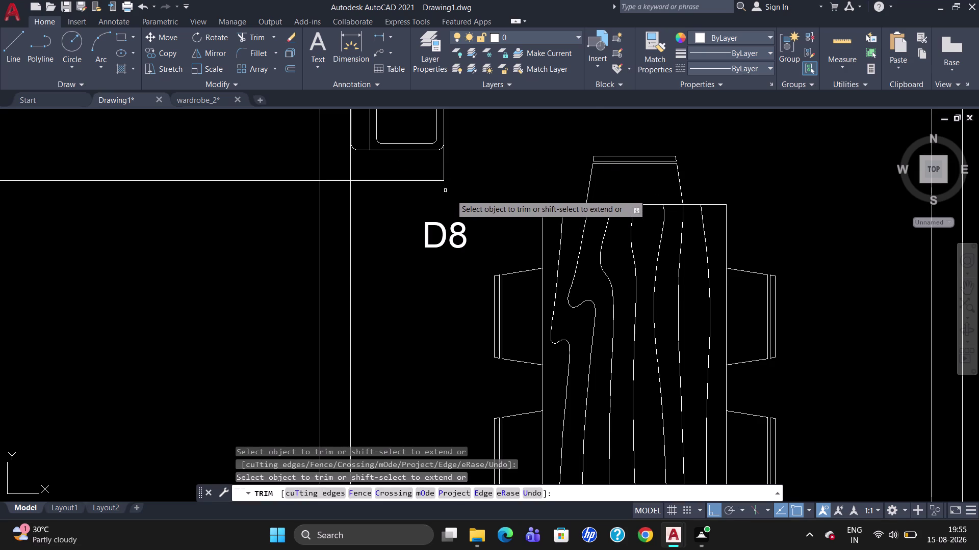
Cancel the trim, zoom out, and draw a multiline text box in the kitchen.
scroll(down, 3)
key(Escape)
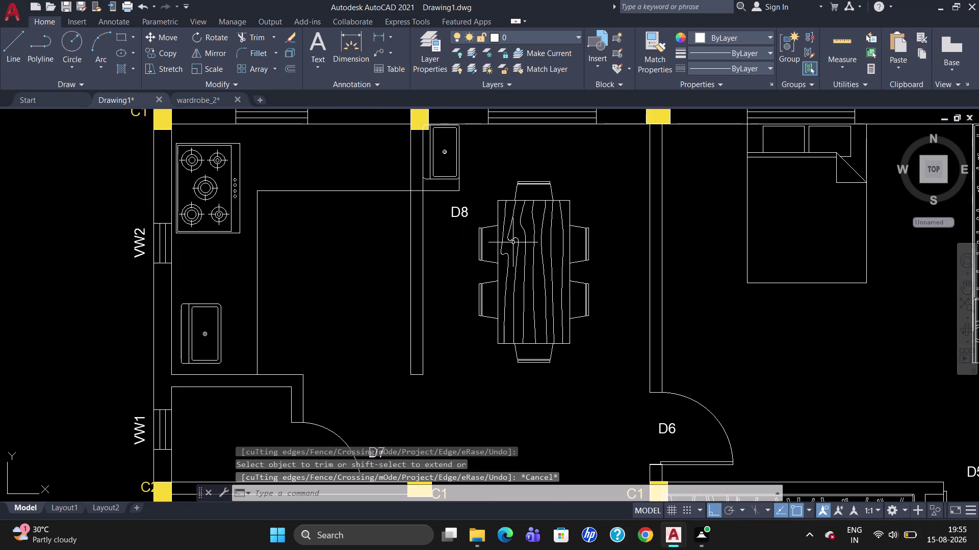
scroll(down, 3)
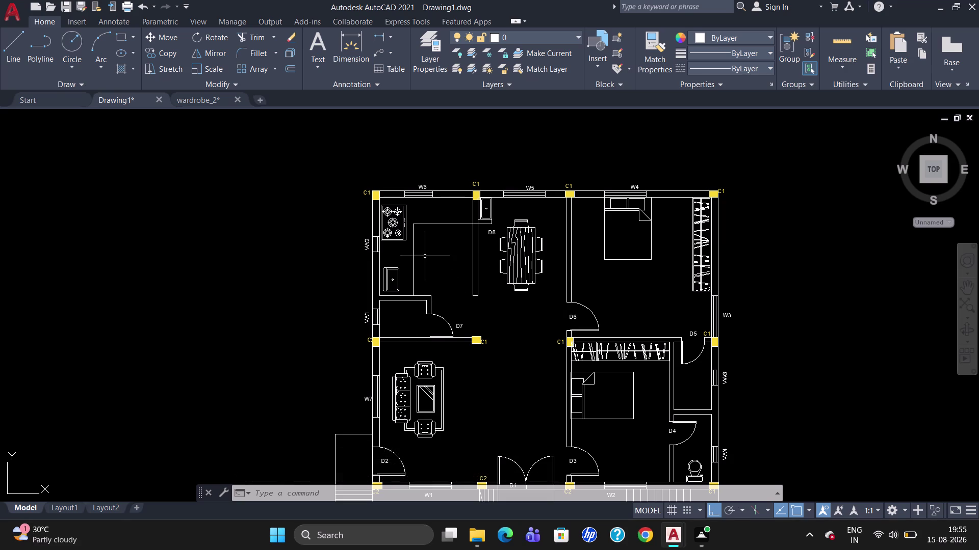
key(t)
key(Return)
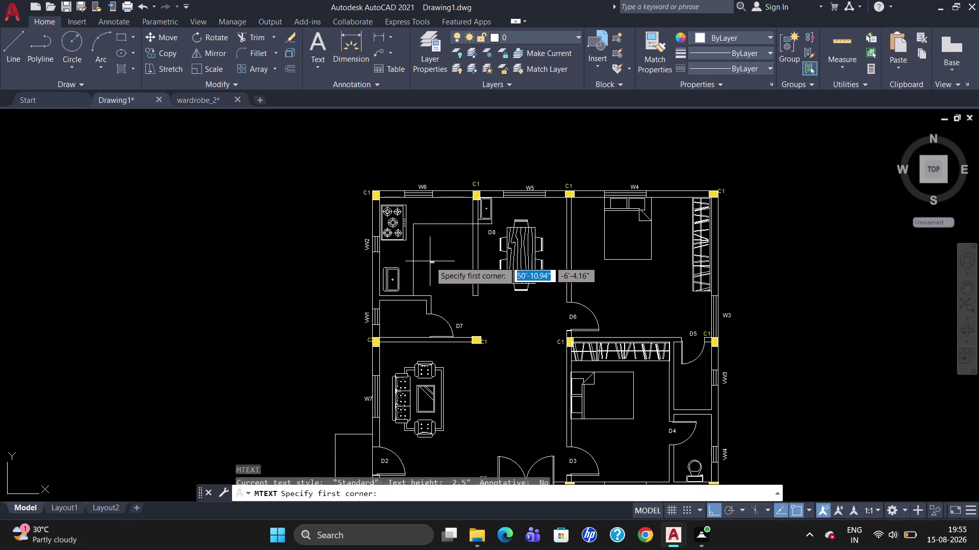
click(426, 242)
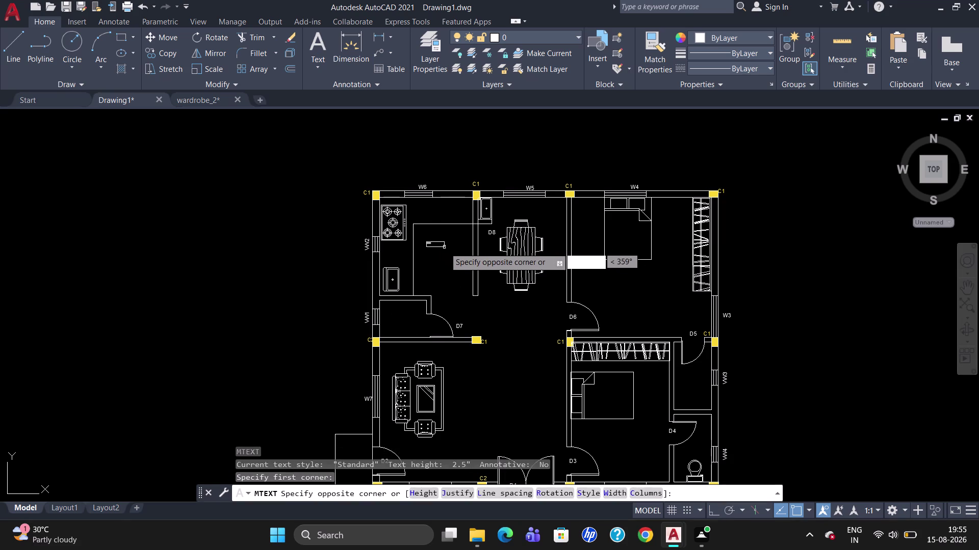
click(464, 251)
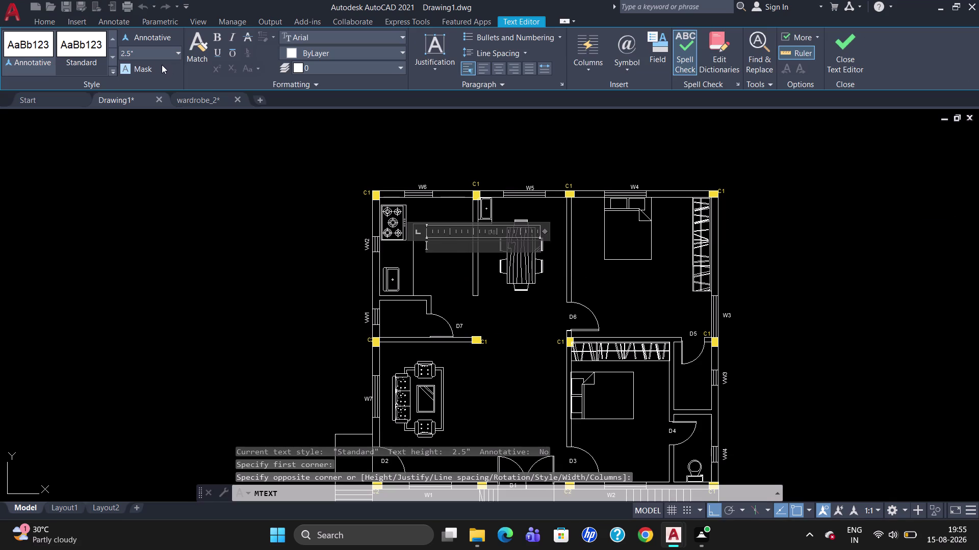
Set the text height to 5 inches and write KITCHEN in the box.
click(155, 53)
key(BackSpace)
key(5)
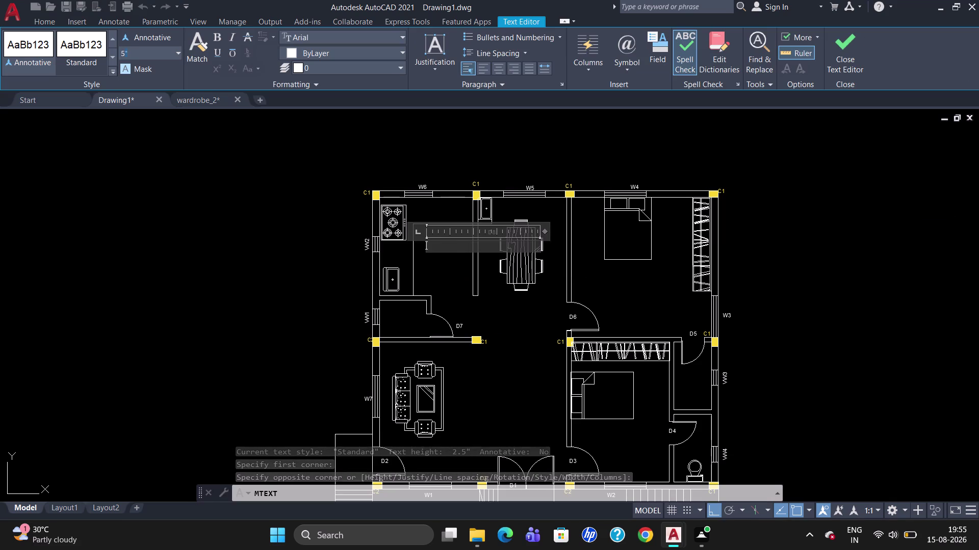
key(Return)
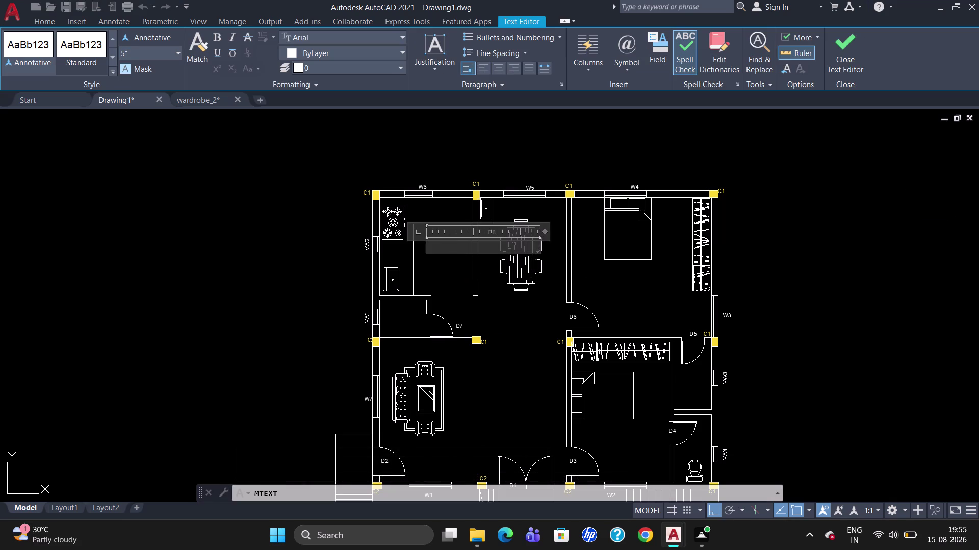
text(KITC)
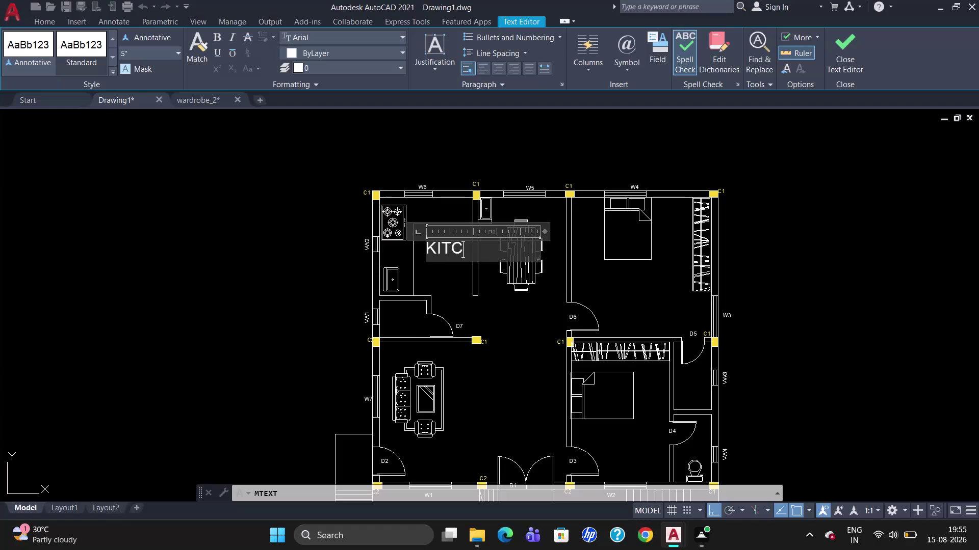
text(HEN)
click(510, 314)
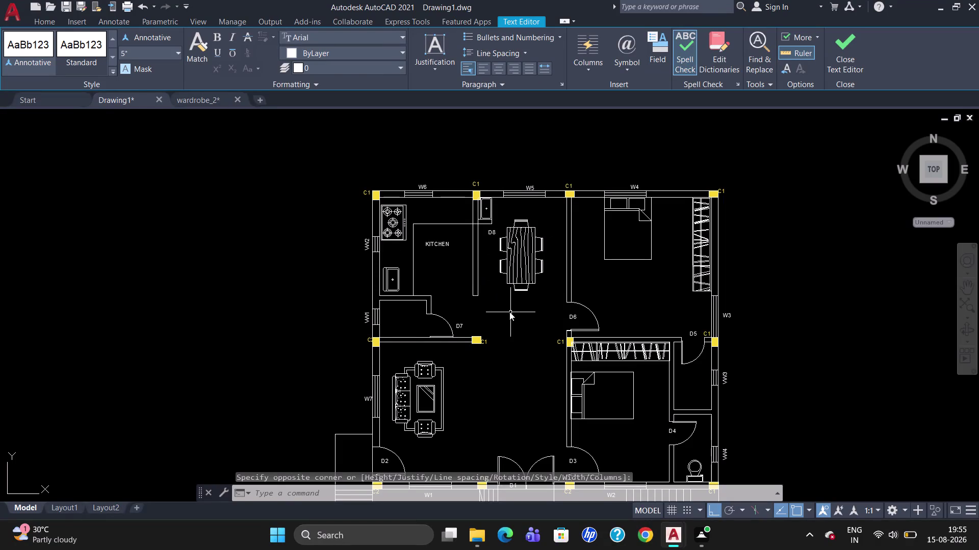
click(432, 244)
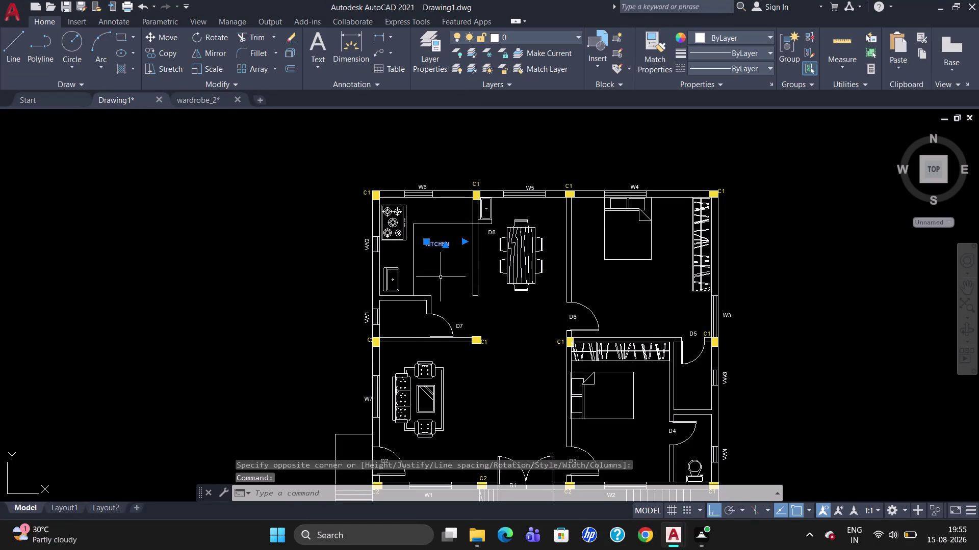
Copy the KITCHEN label to the room below the kitchen, the dining area and both bedrooms.
text(CO)
key(Return)
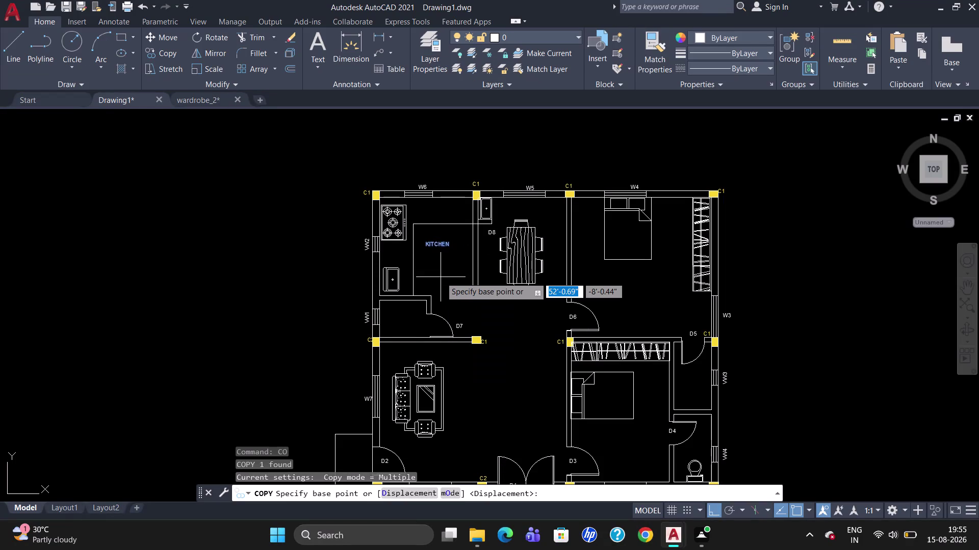
click(438, 248)
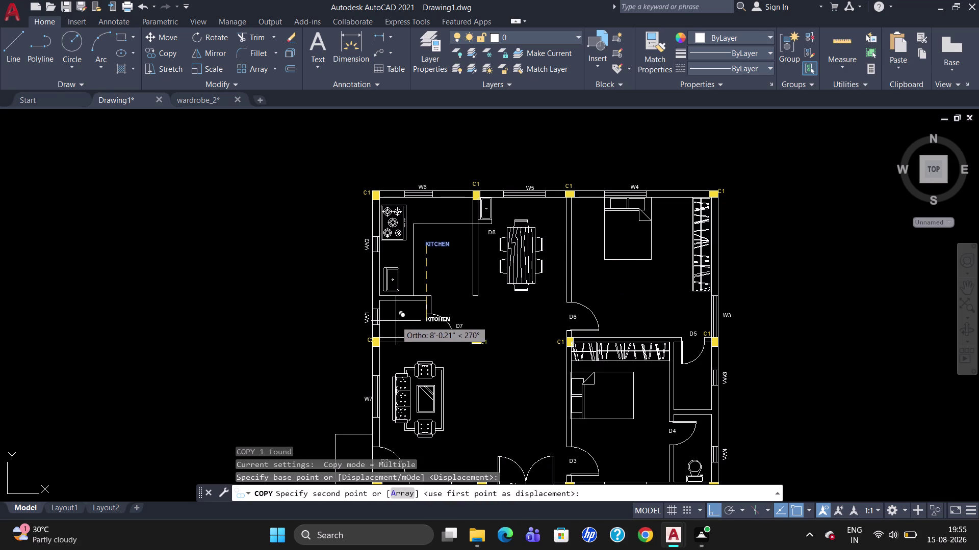
click(730, 510)
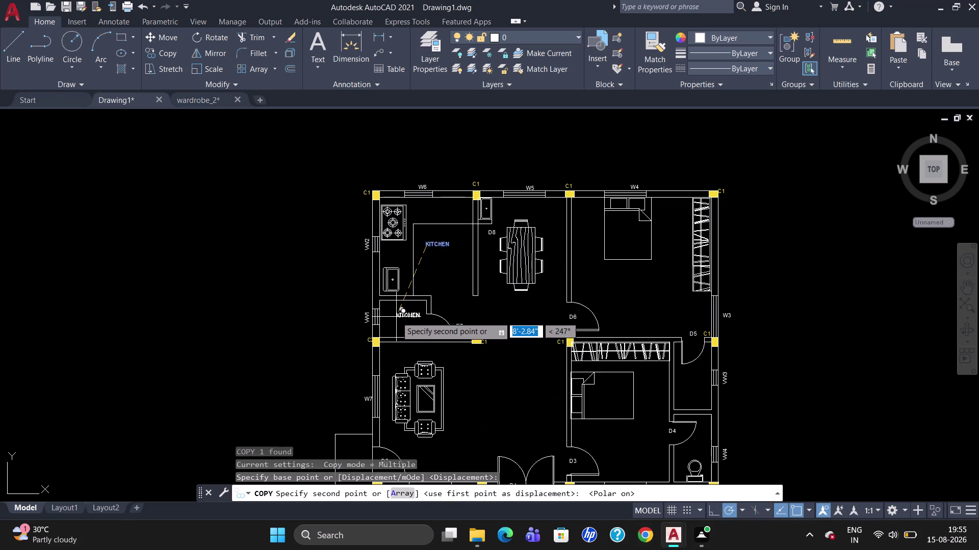
click(396, 317)
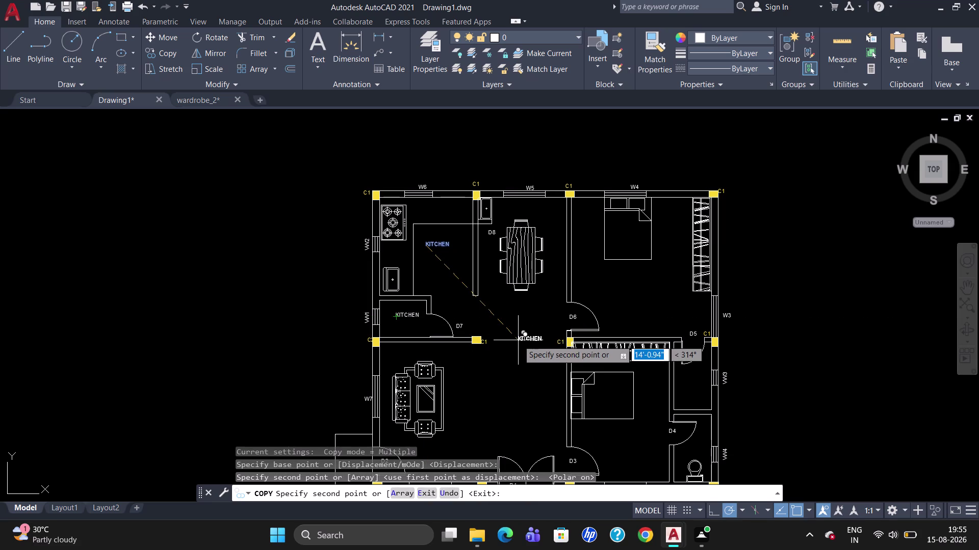
click(513, 308)
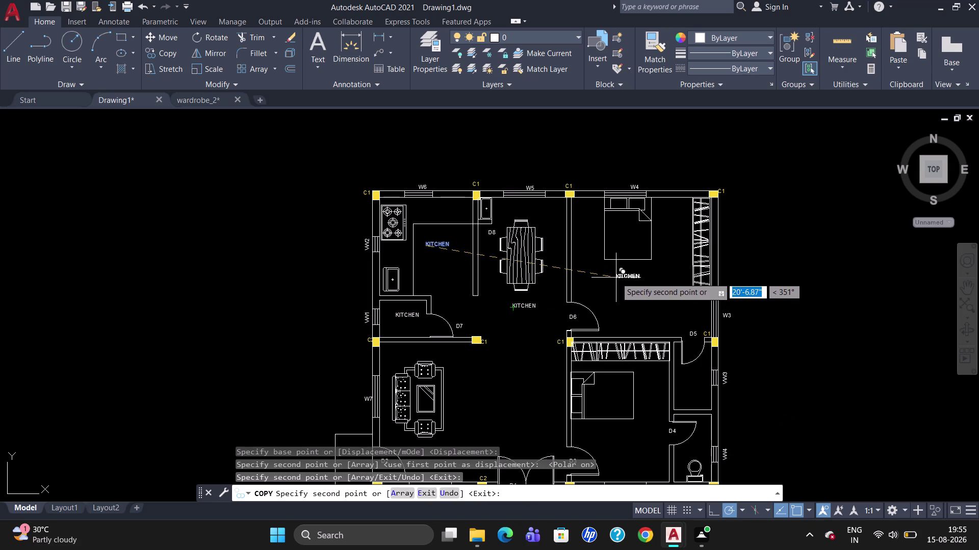
click(616, 277)
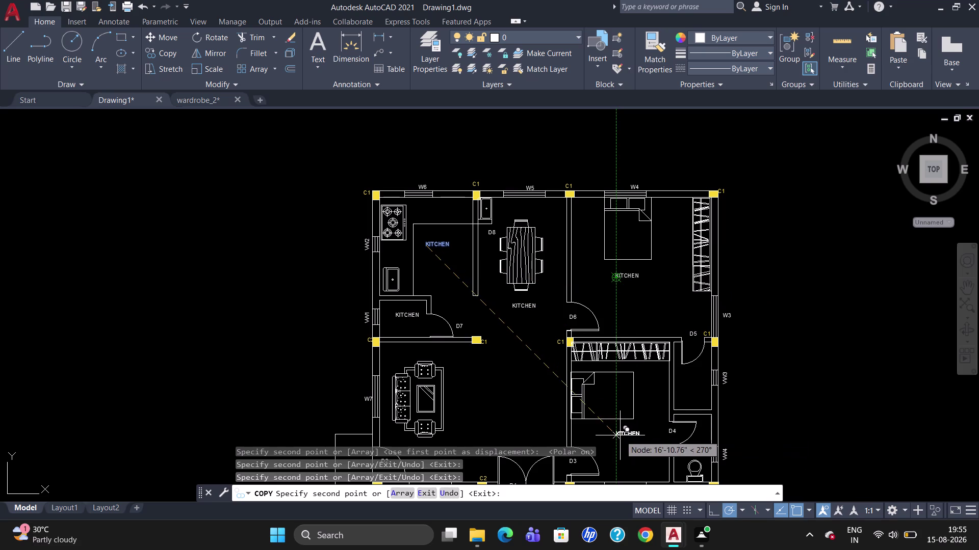
click(620, 436)
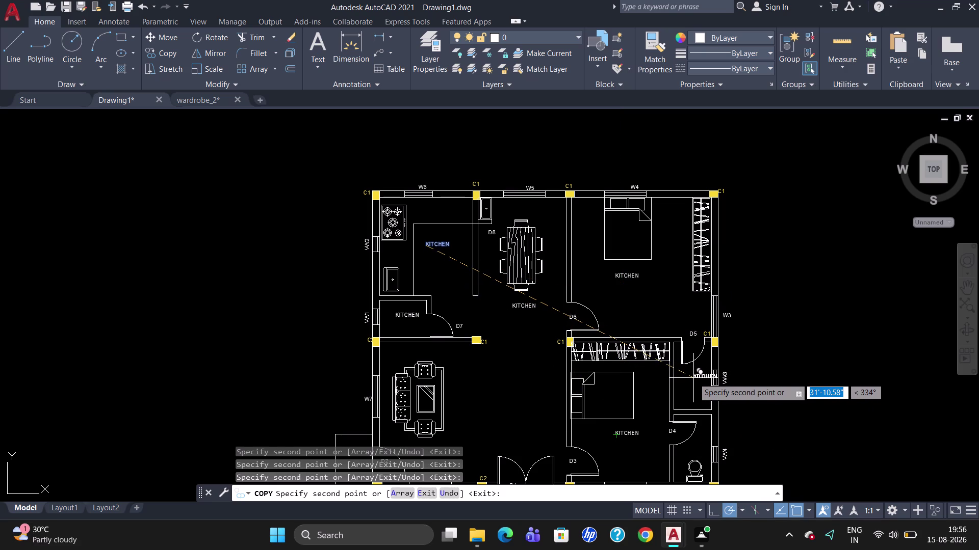
Add KITCHEN copies to the D5 room, toilet room, living room, kitchen and wardrobe area.
click(683, 376)
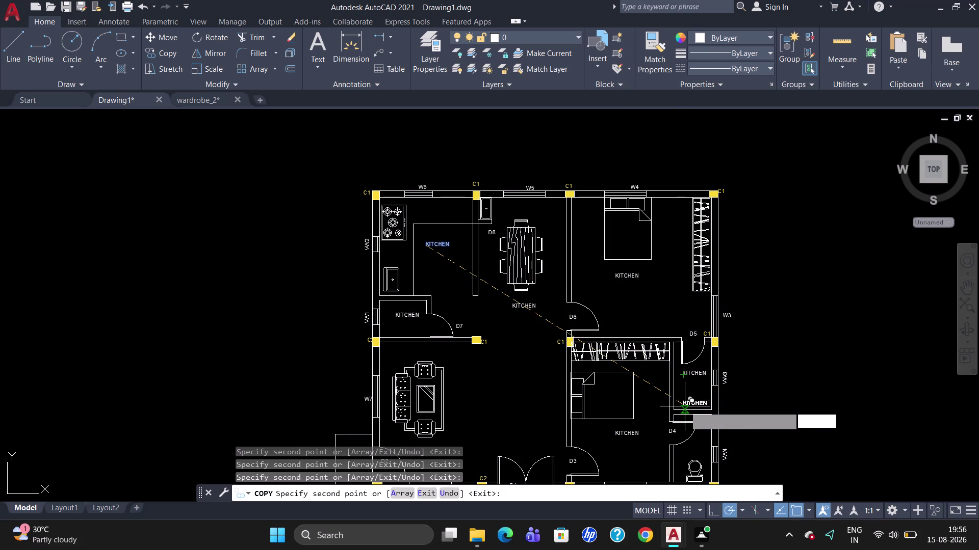
click(681, 452)
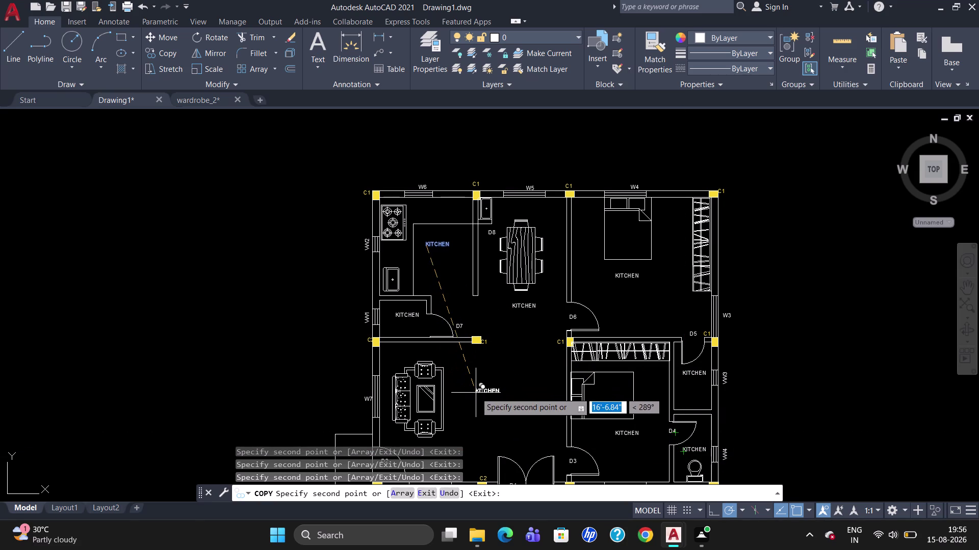
click(479, 401)
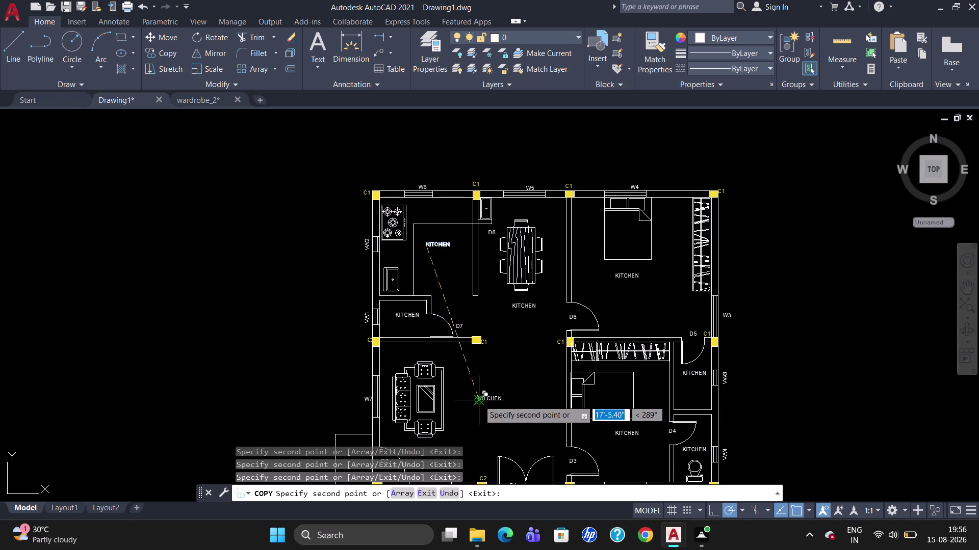
click(418, 214)
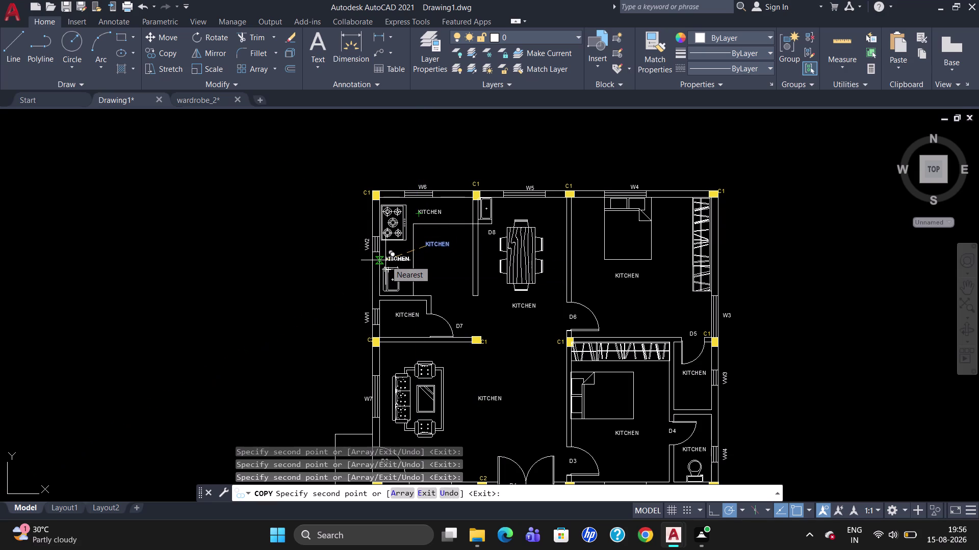
click(386, 261)
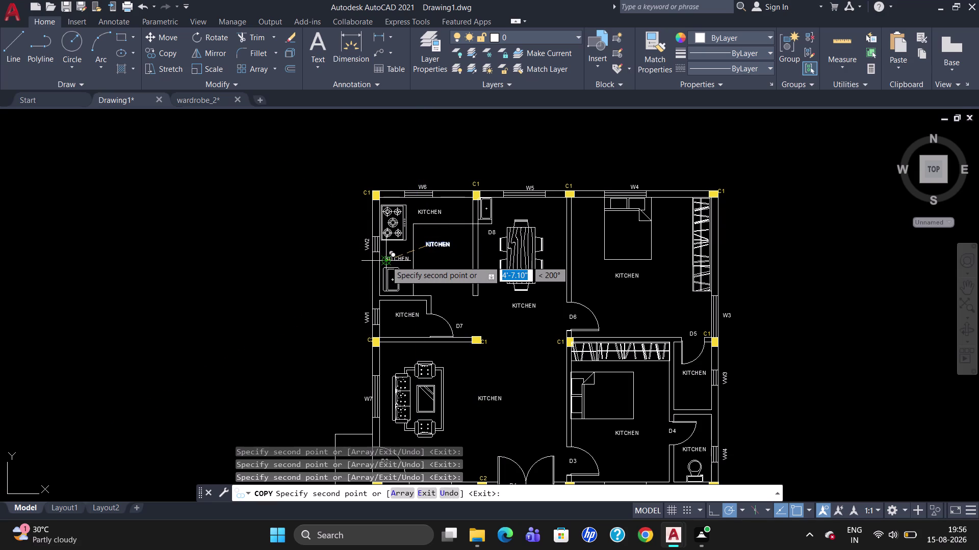
click(498, 211)
scroll(down, 3)
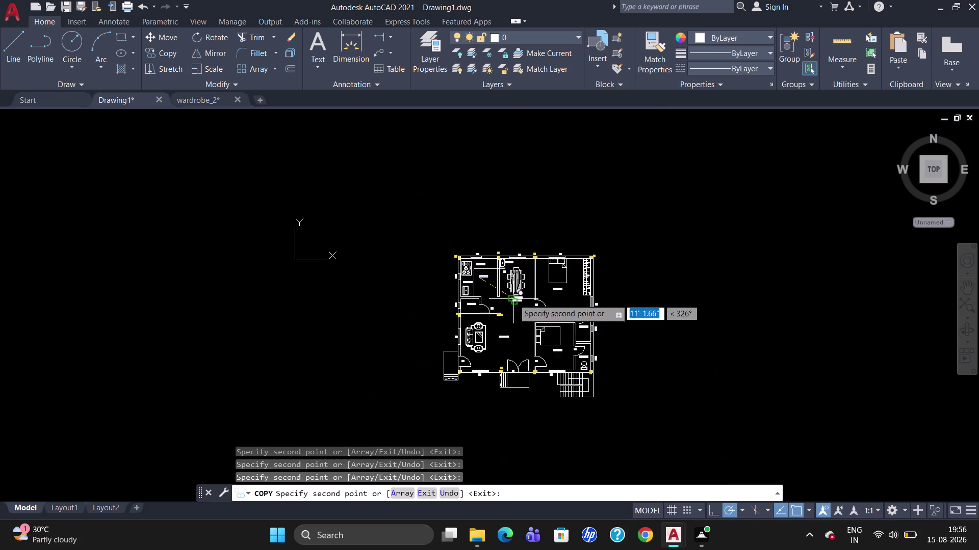
scroll(up, 3)
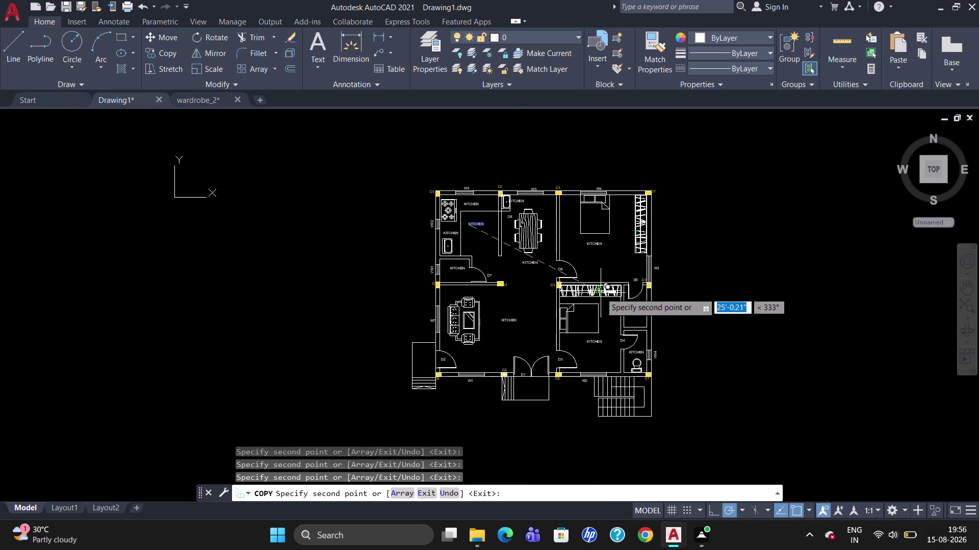
click(619, 236)
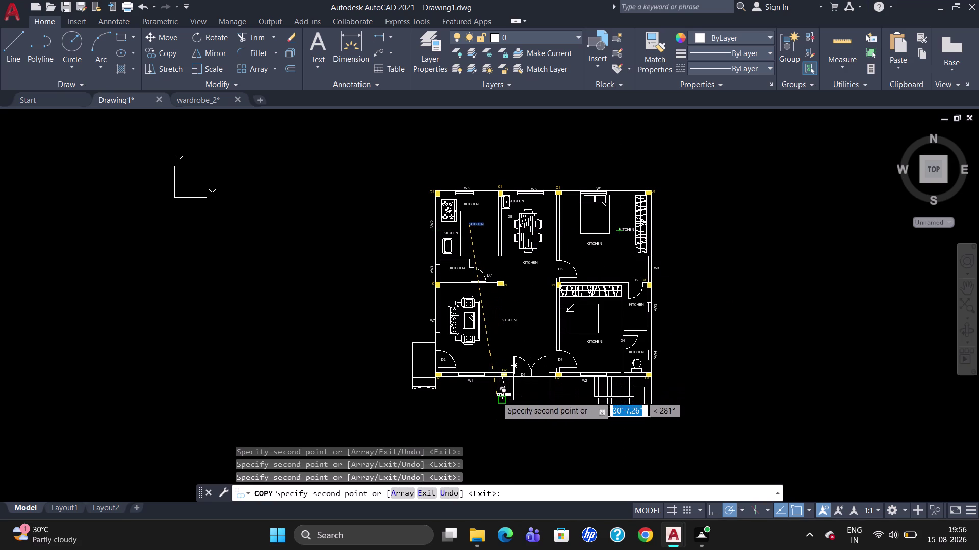
click(485, 408)
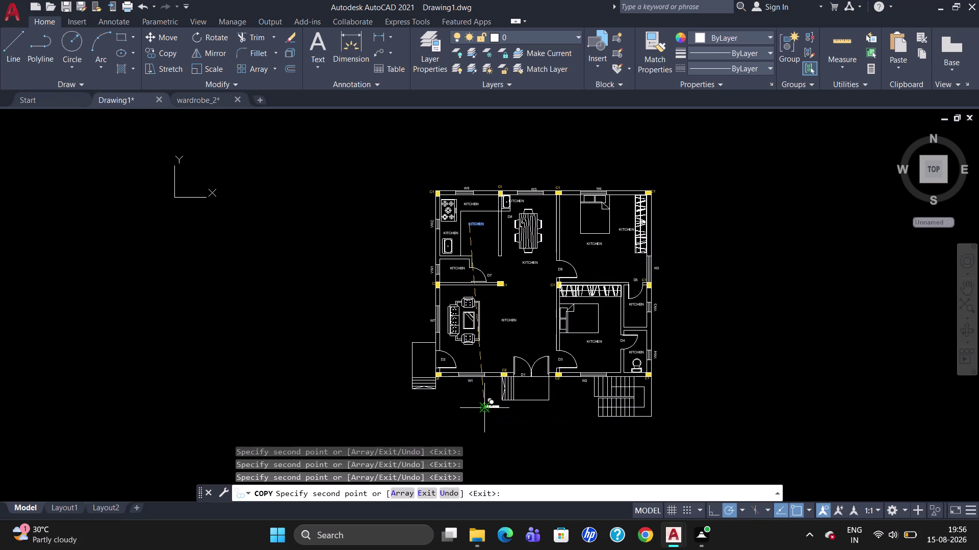
key(Escape)
scroll(up, 3)
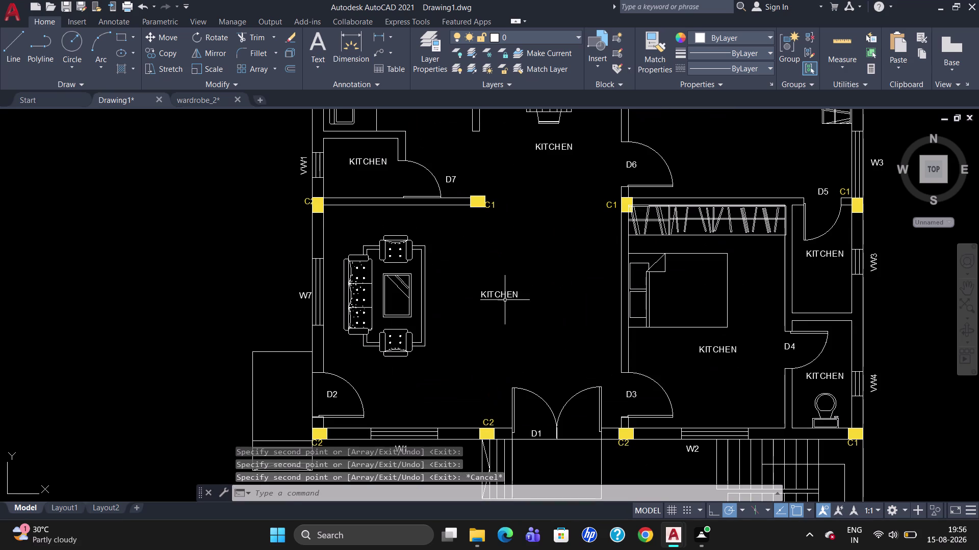
Change the living room label text to LIVING.
double_click(503, 299)
click(527, 292)
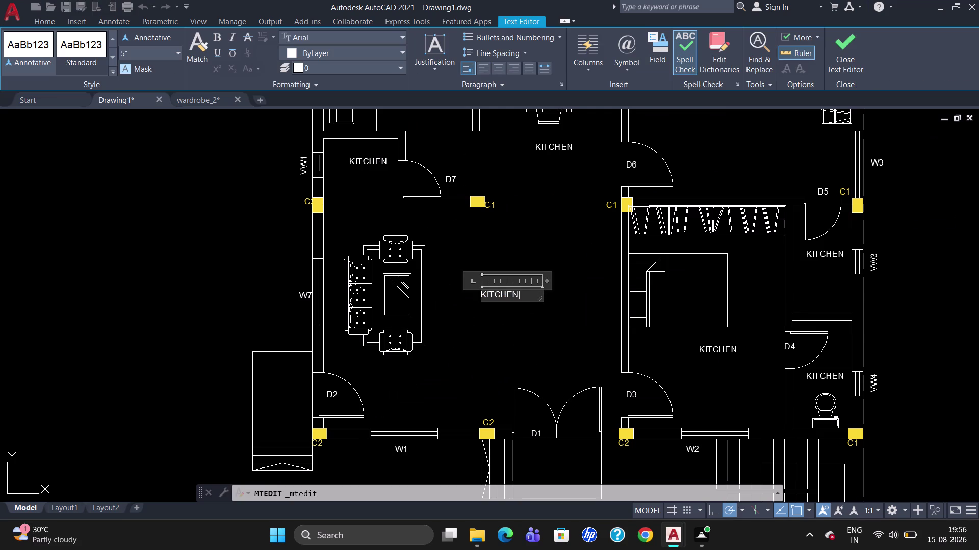
key(BackSpace)
key(BackSpace)
key(BackSpace)
text(LIB)
key(BackSpace)
text(V)
text(ING)
click(716, 348)
double_click(725, 346)
double_click(744, 354)
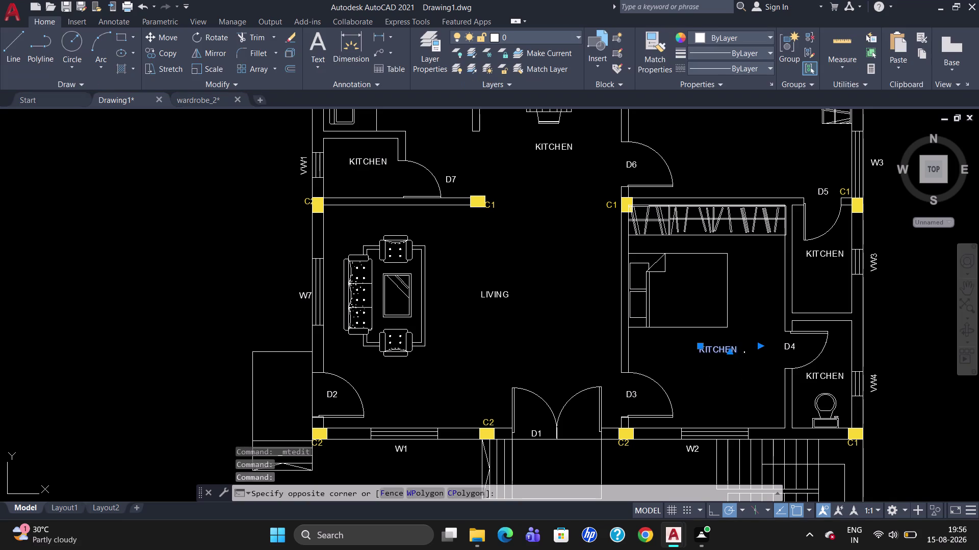
Rename the lower bedroom label to BEDROOM 02.
double_click(734, 346)
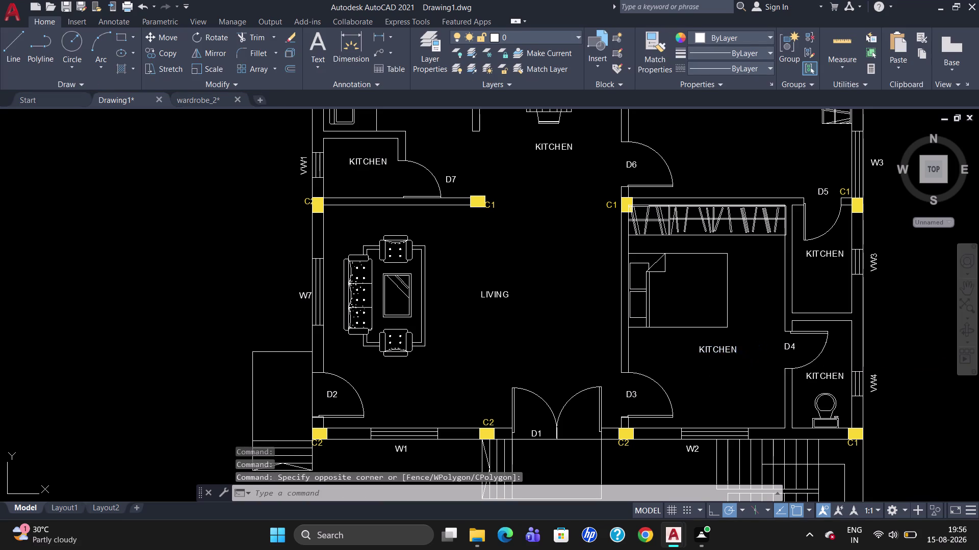
key(Right)
key(Right)
key(Right)
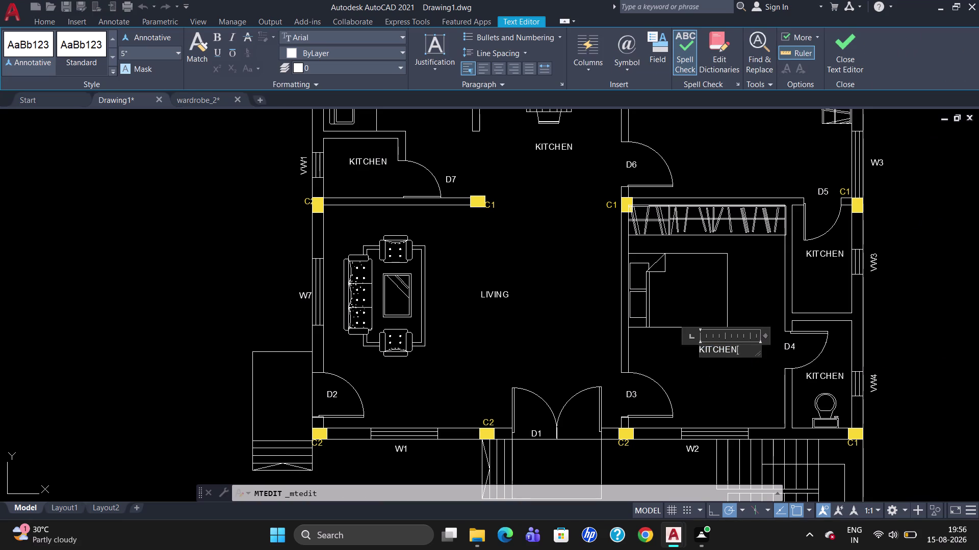
key(BackSpace)
key(BackSpace)
key(BackSpace)
text(BEDROOM)
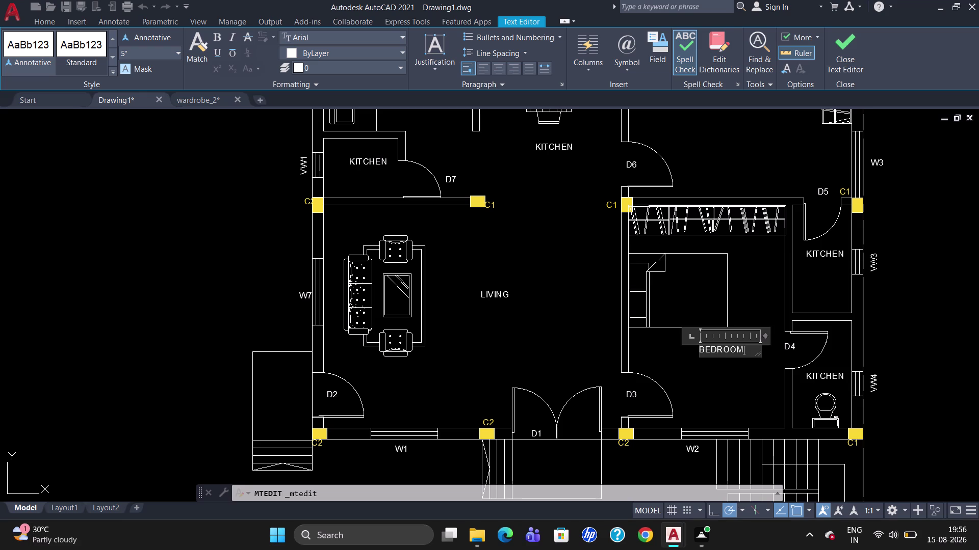
key(space)
text(02)
scroll(down, 3)
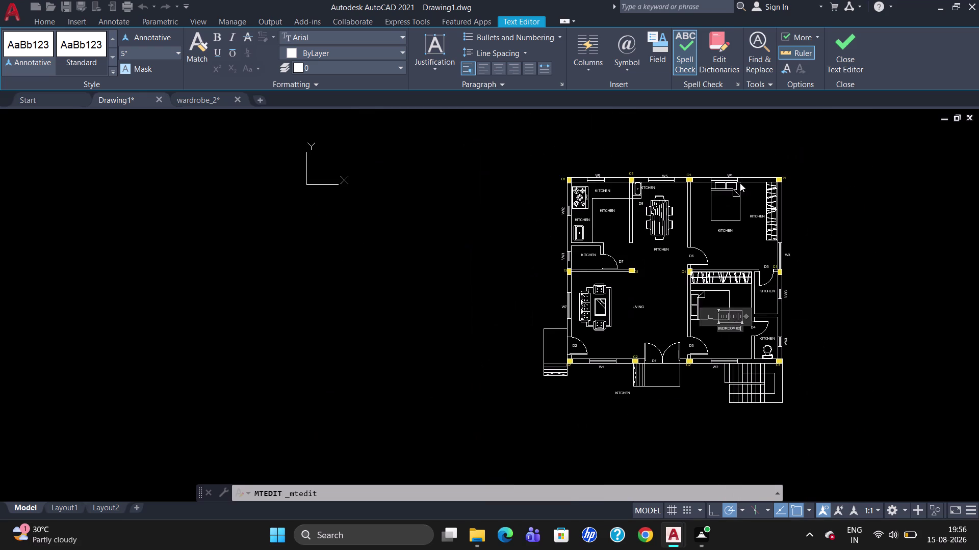
scroll(up, 3)
double_click(713, 252)
double_click(714, 258)
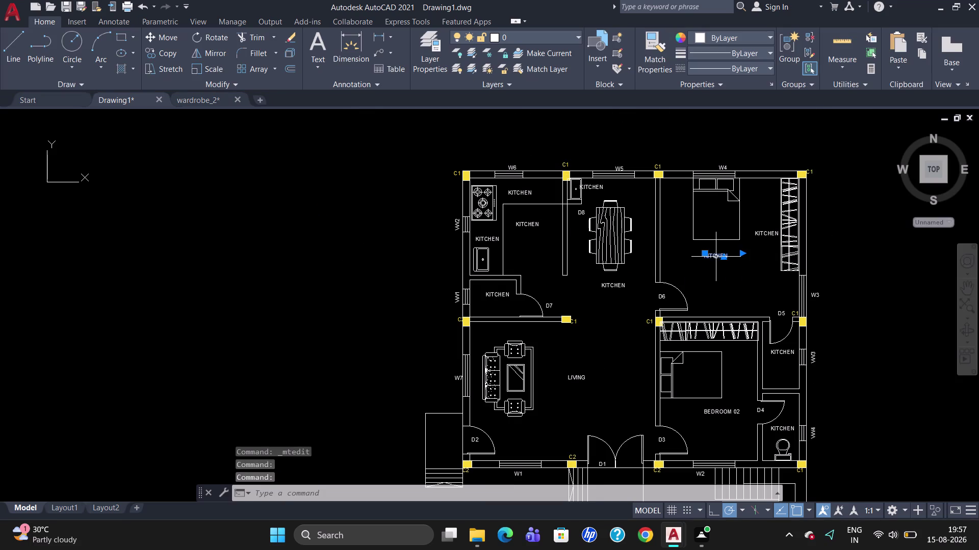
Rename the upper-right room label to BEDROOM 01.
double_click(718, 256)
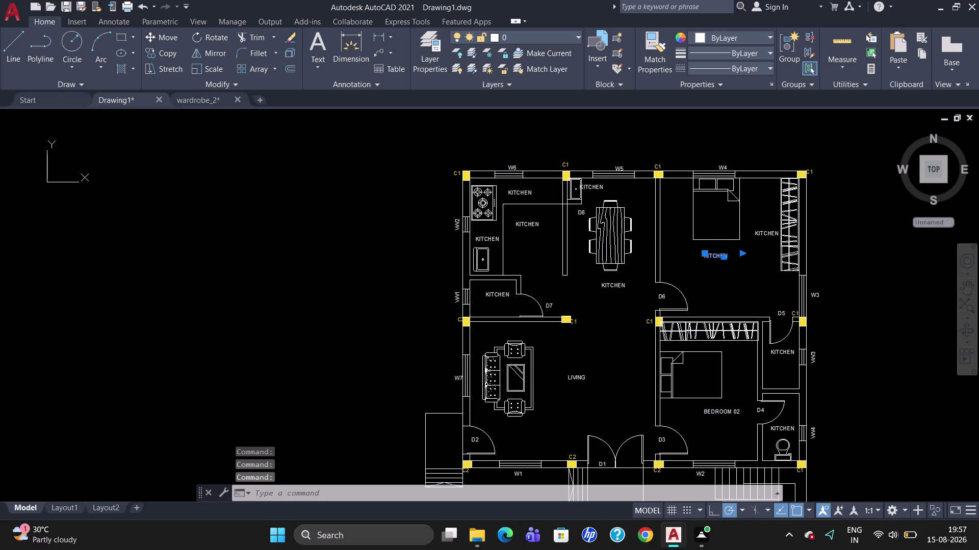
click(732, 258)
key(BackSpace)
key(BackSpace)
key(BackSpace)
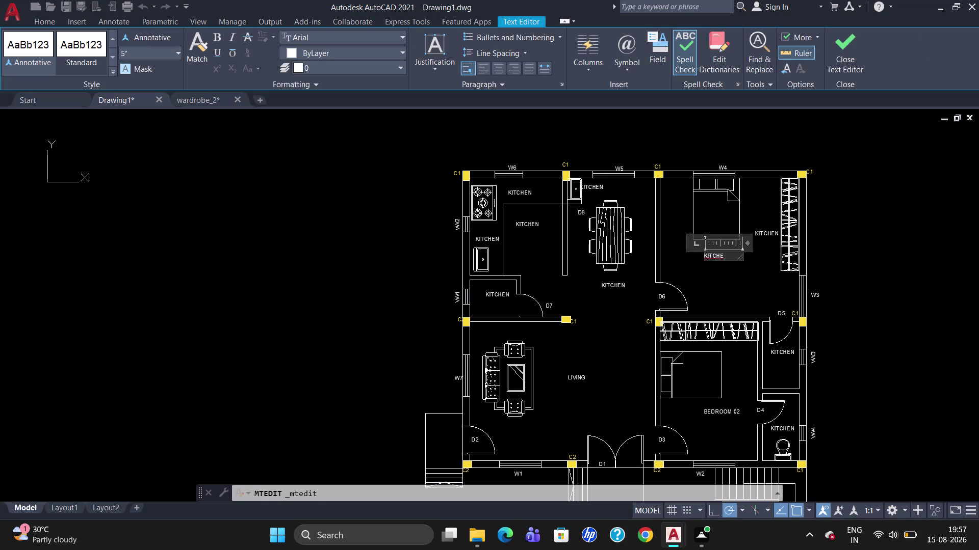
text(BEDR)
text(OOM 0)
text(1)
click(607, 285)
Rename the label beside the dining table to DINNING.
double_click(608, 284)
triple_click(611, 286)
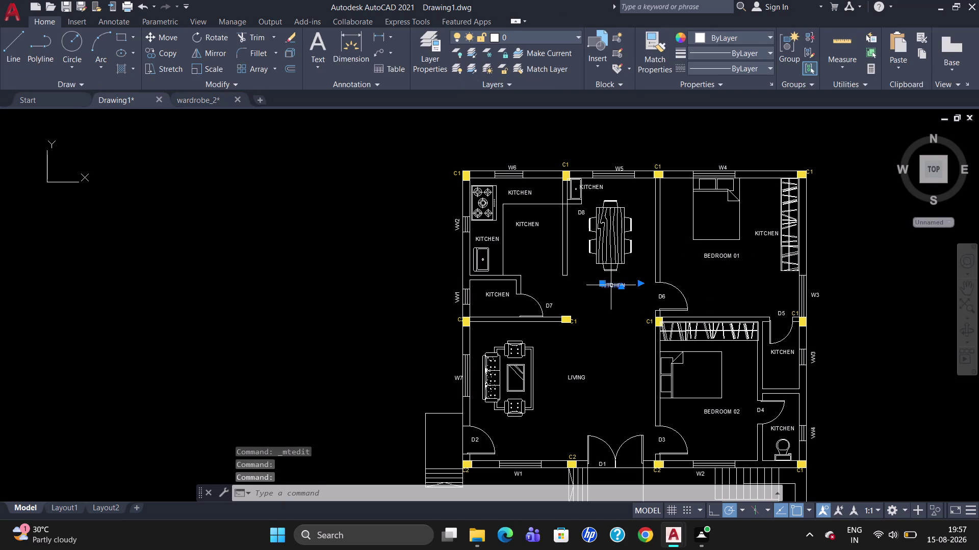
click(630, 288)
key(BackSpace)
key(BackSpace)
key(BackSpace)
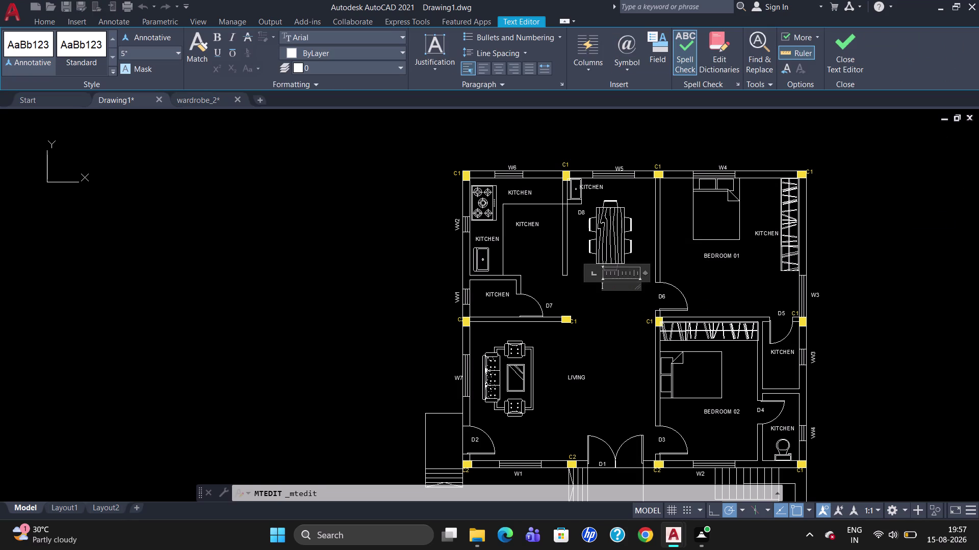
text(DI)
text(NNING)
triple_click(483, 237)
Change the label beside the sink to read Sink.
double_click(484, 240)
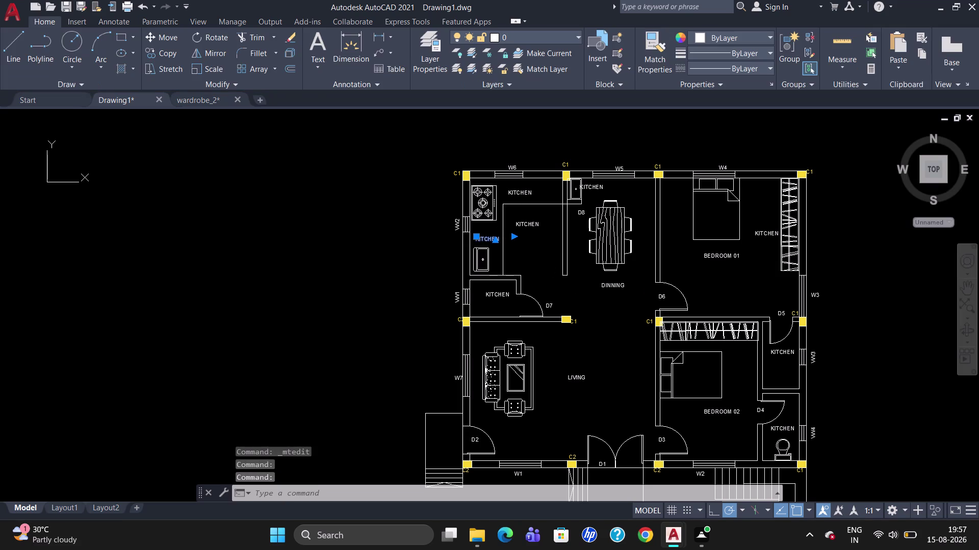
click(503, 241)
key(BackSpace)
key(BackSpace)
key(BackSpace)
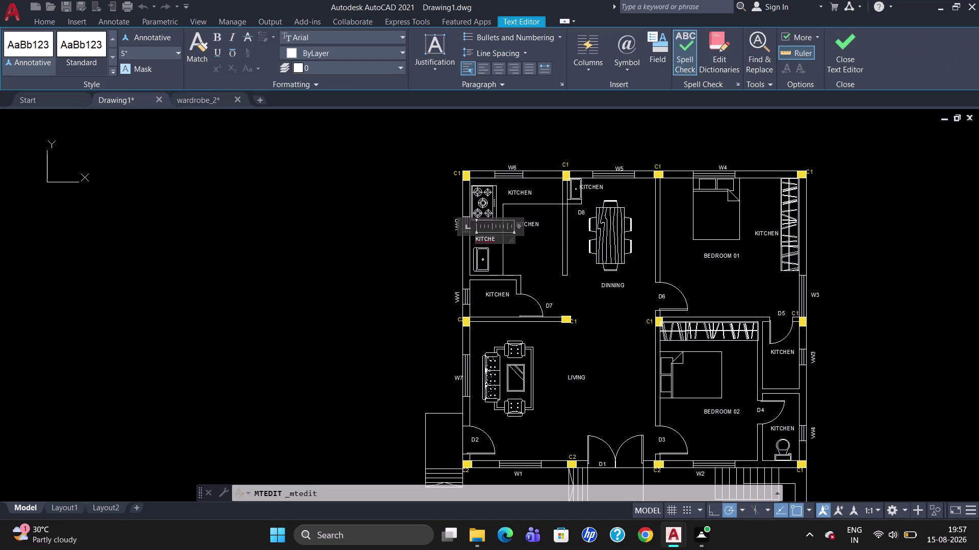
key(s)
text(i)
text(nk)
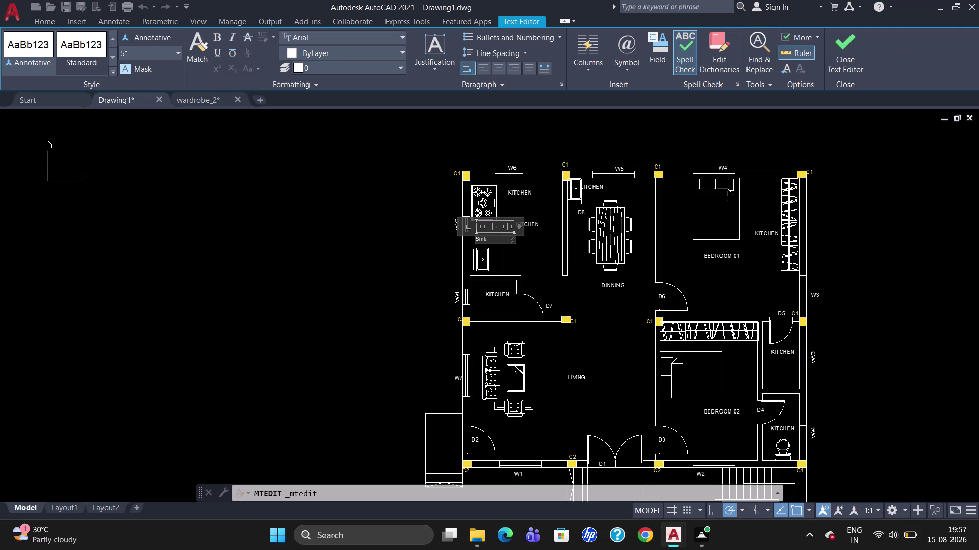
click(520, 192)
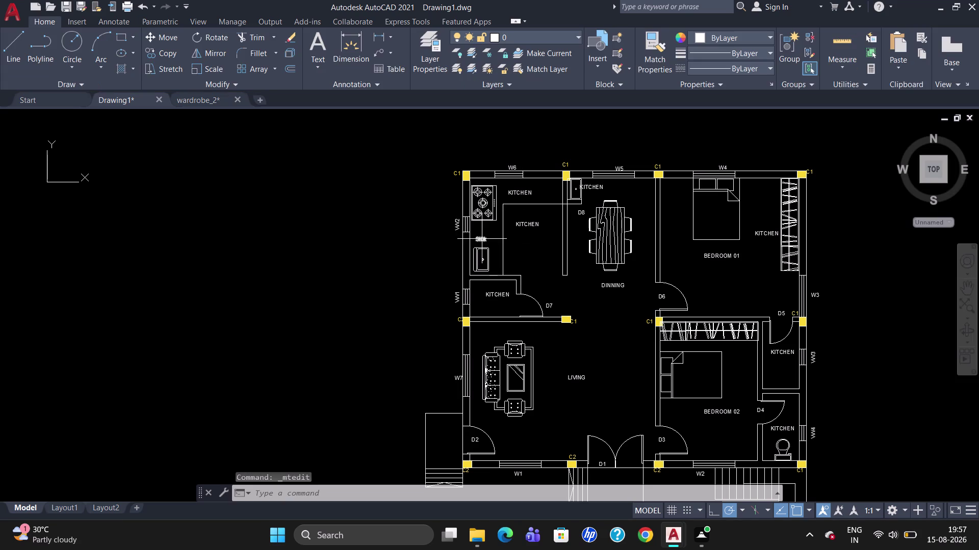
Rotate the Sink label 90° so it stands upright.
click(482, 239)
text(ro)
key(Return)
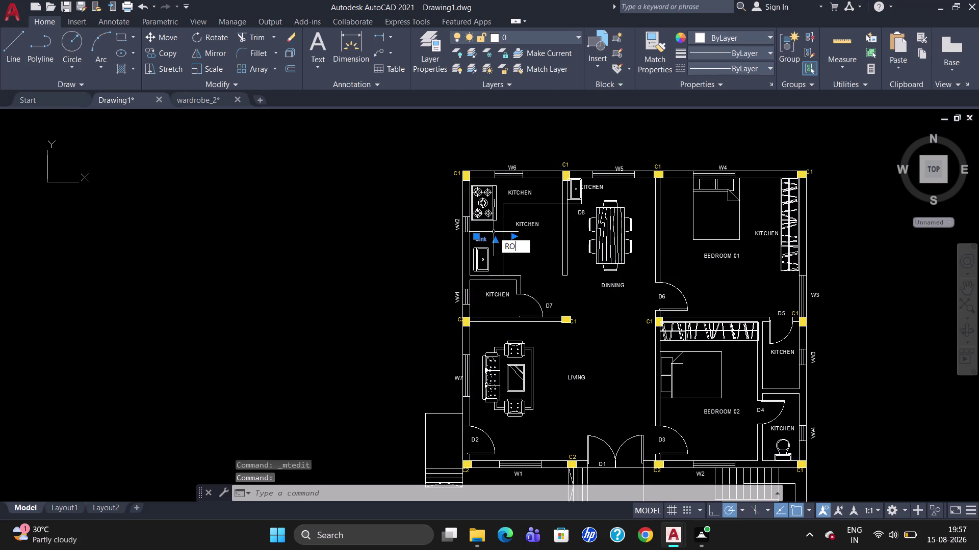
click(483, 236)
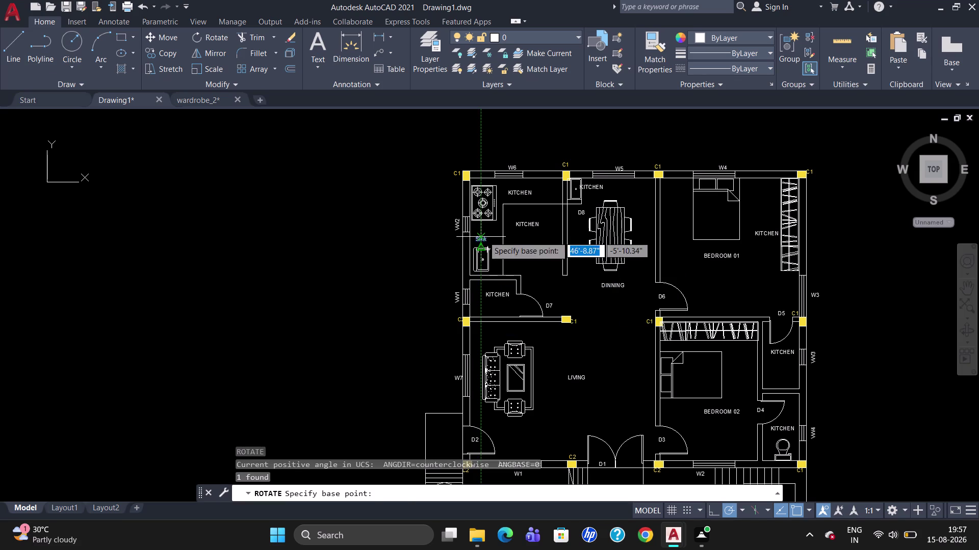
click(479, 222)
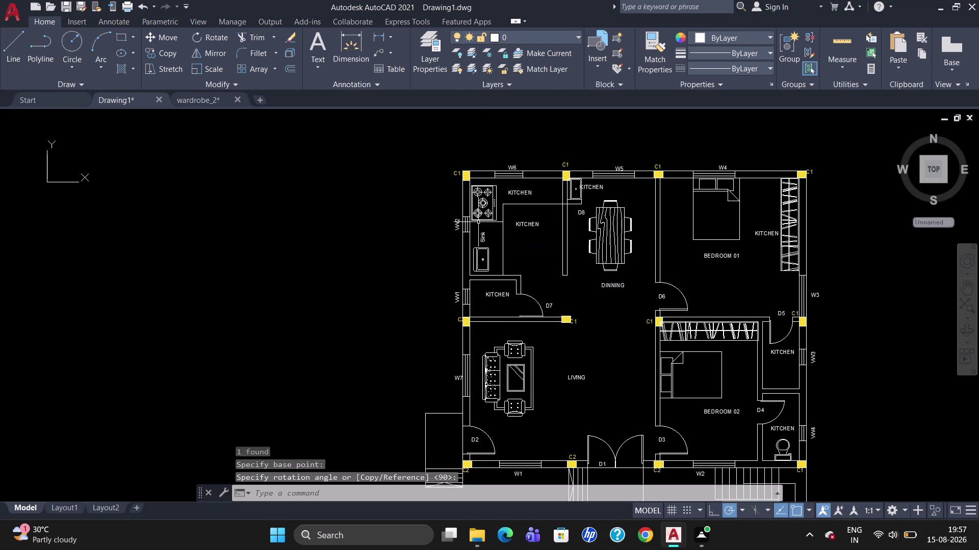
Change the label near the stove to read Stove.
double_click(521, 195)
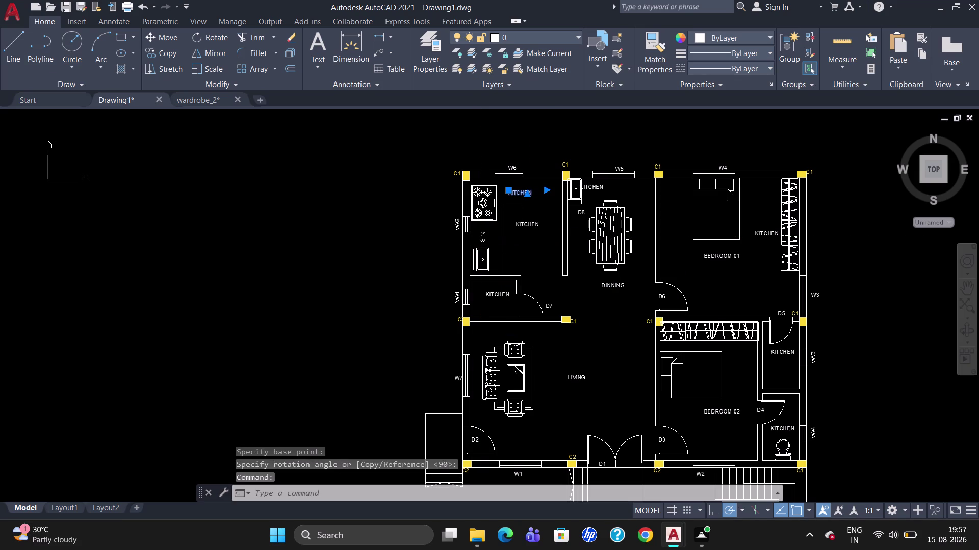
click(532, 192)
key(BackSpace)
key(BackSpace)
key(BackSpace)
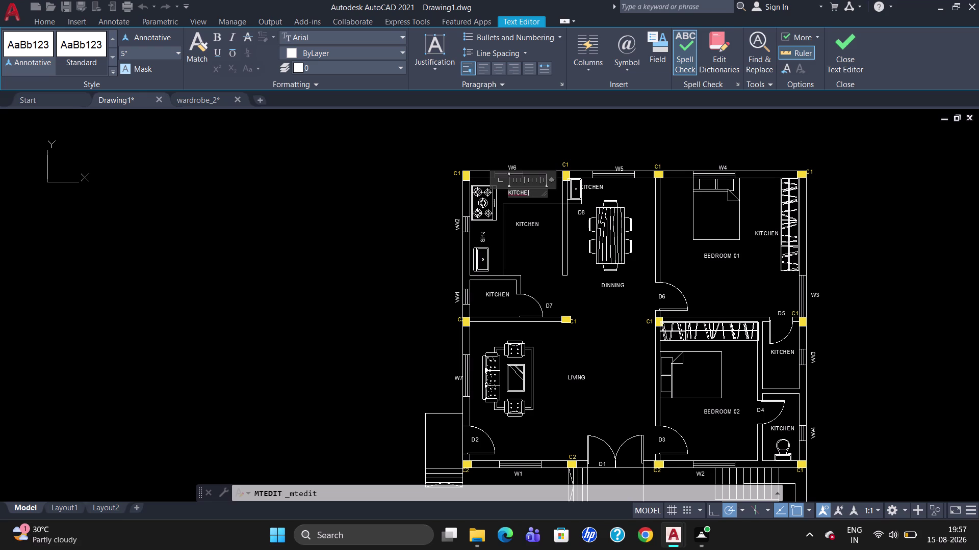
key(s)
text(to)
text(ve)
click(527, 242)
Rotate the Stove label 90° so it stands upright.
click(517, 192)
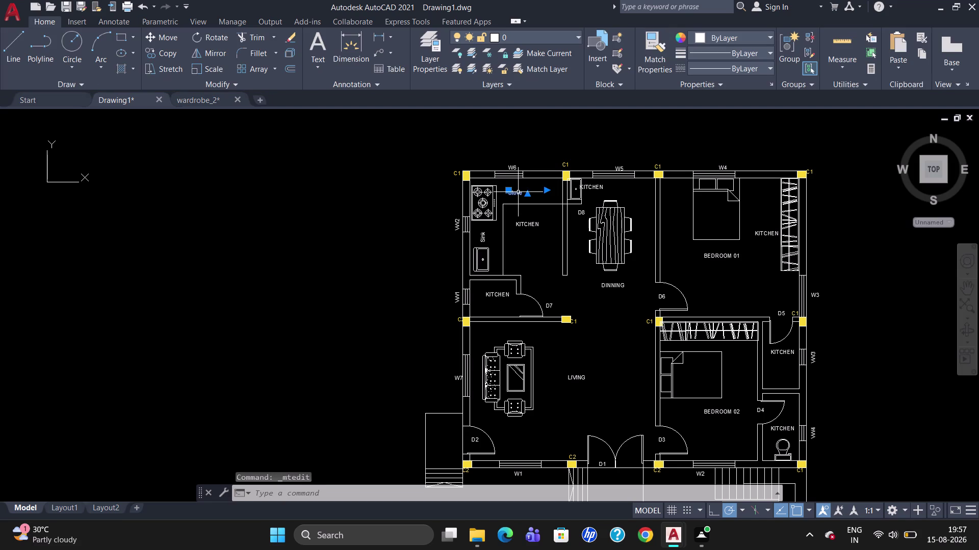
text(r)
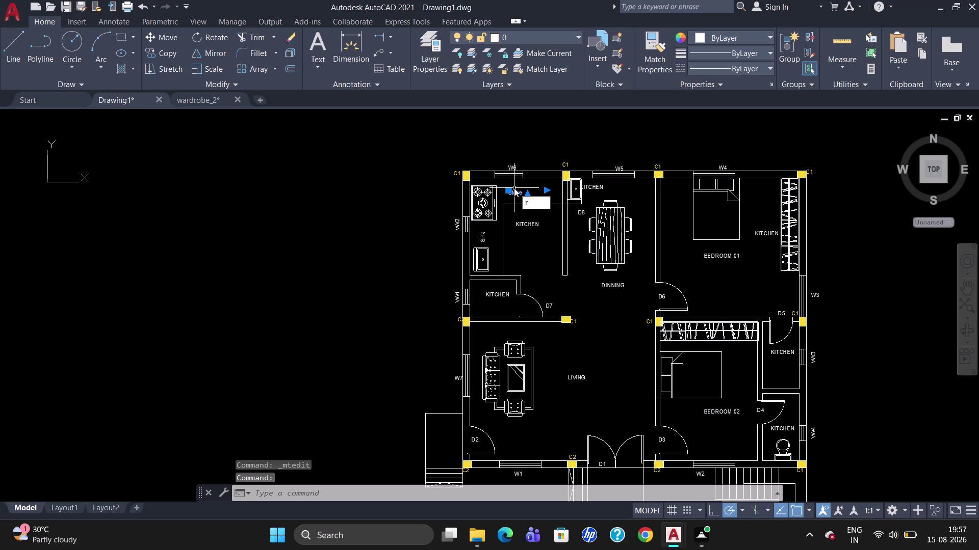
text(o)
key(Return)
click(514, 189)
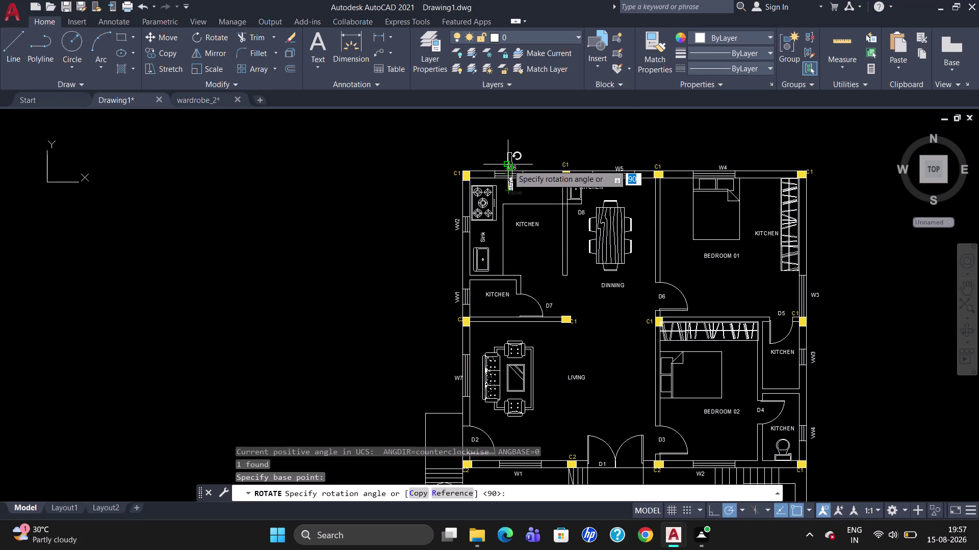
click(507, 164)
Grip-move the upright Stove label to sit beside the cooktop.
click(509, 180)
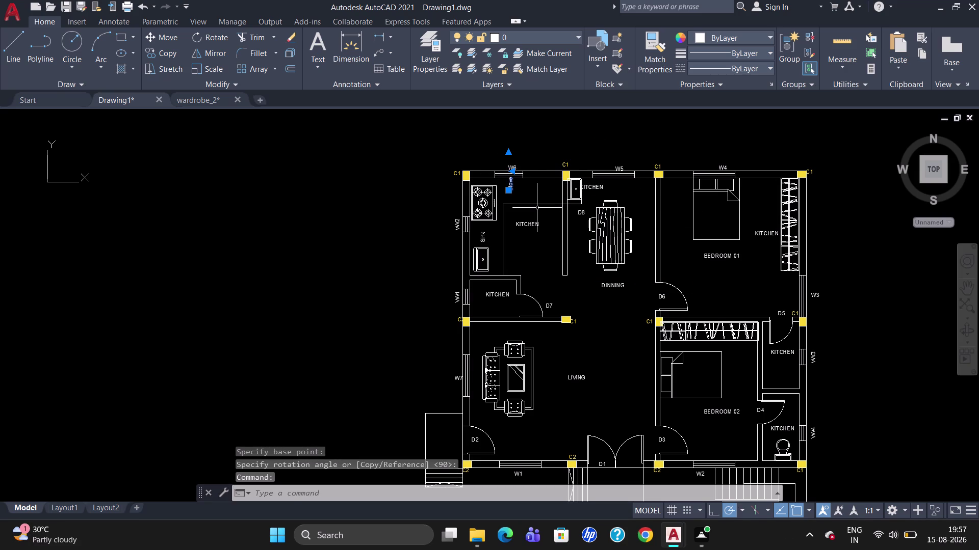
click(510, 189)
drag(510, 189, 505, 198)
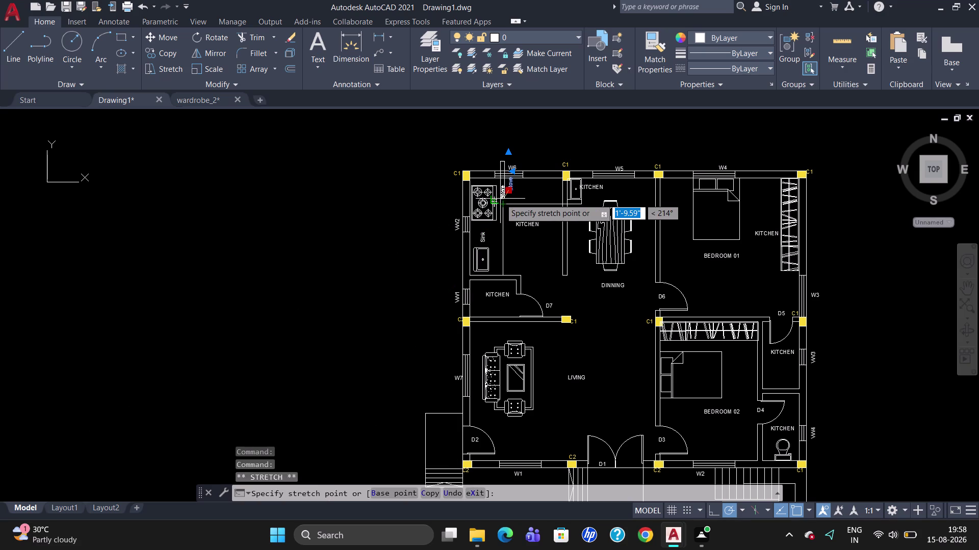
click(500, 198)
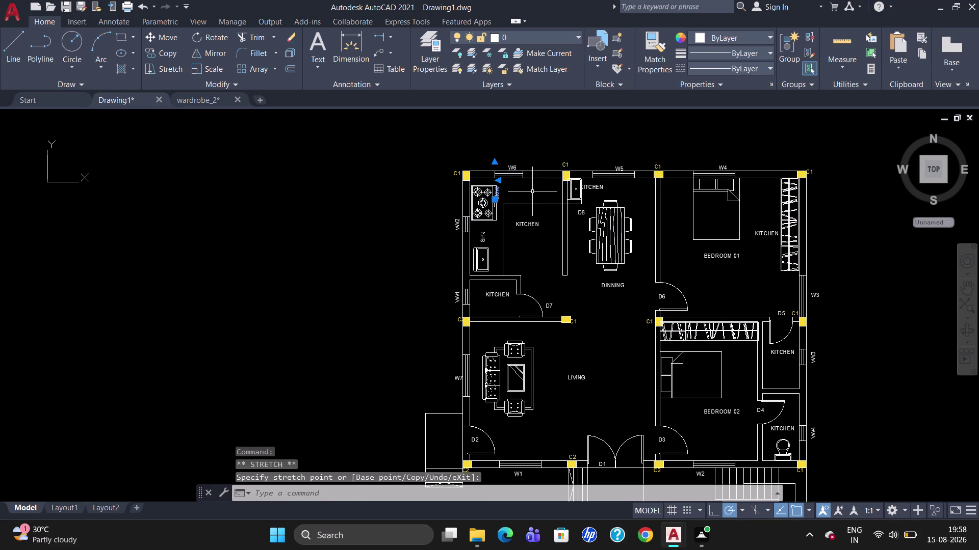
key(Escape)
scroll(up, 3)
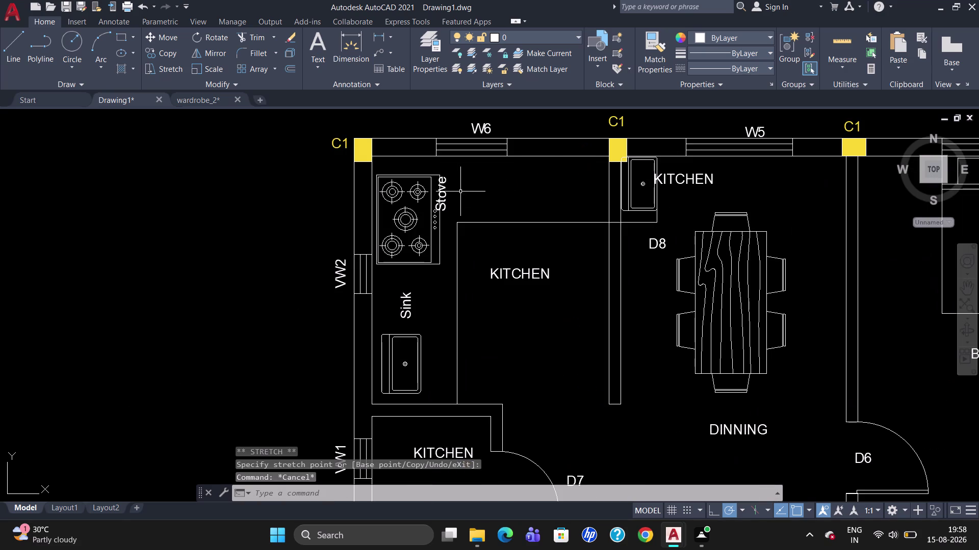
click(443, 192)
click(437, 210)
drag(437, 209, 445, 212)
click(445, 212)
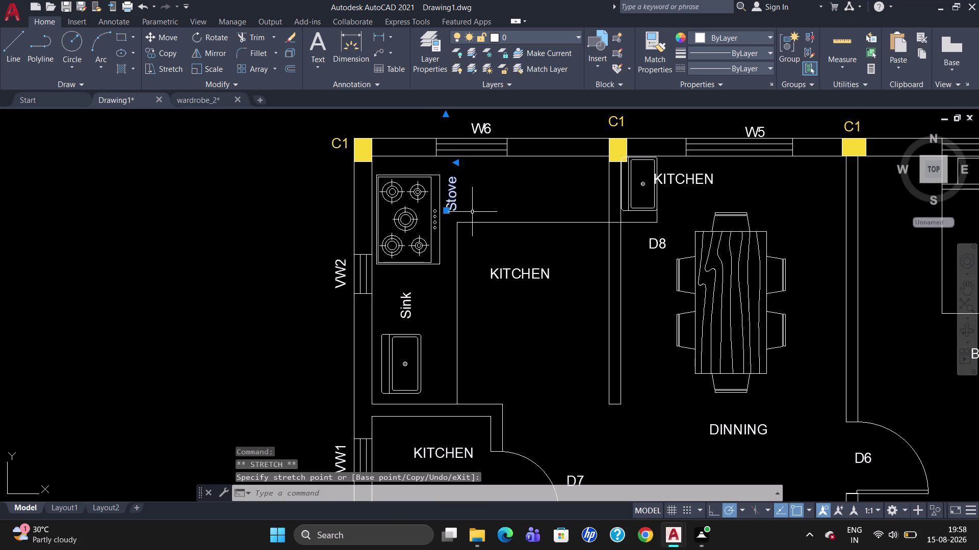
key(Escape)
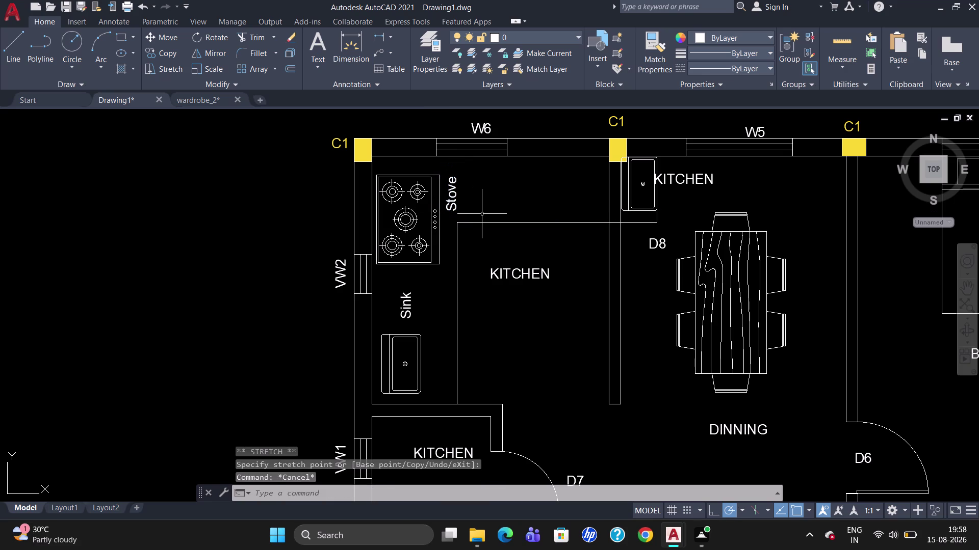
scroll(down, 3)
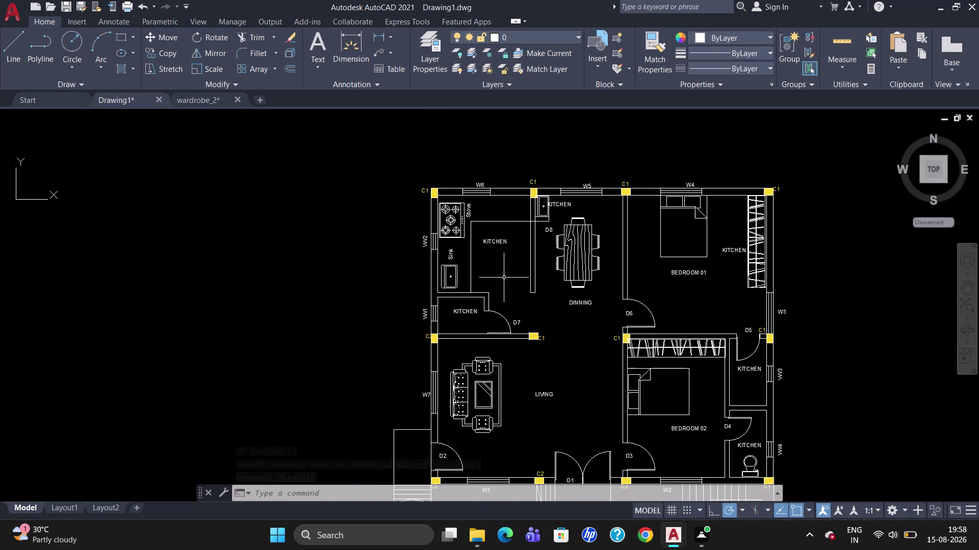
Open the KITCHEN label beside the Bedroom 01 wardrobe and clear its text.
scroll(down, 3)
scroll(down, 3)
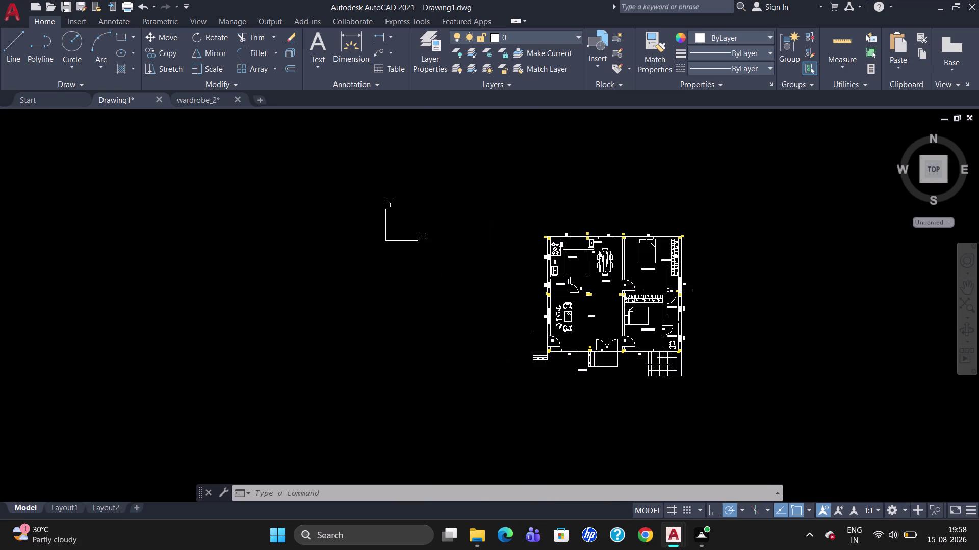
scroll(up, 3)
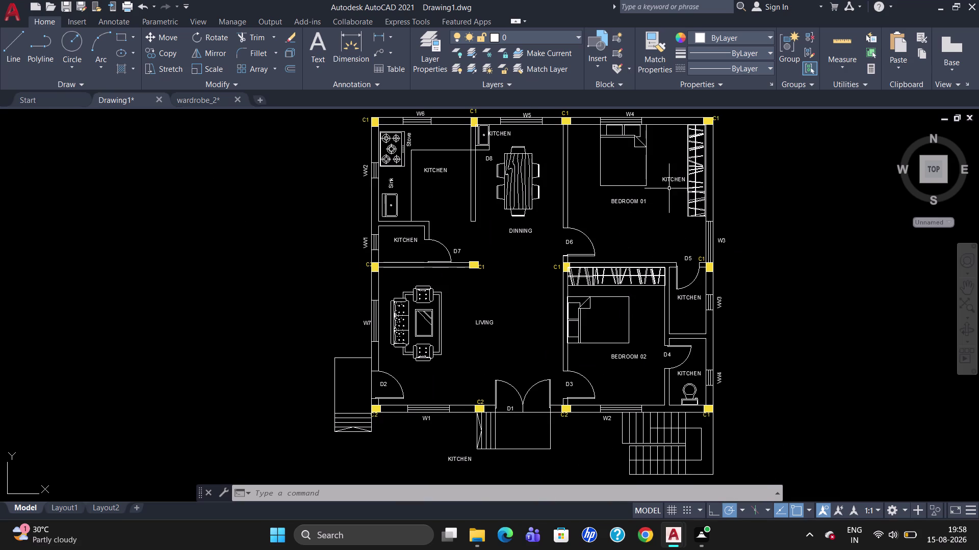
double_click(672, 178)
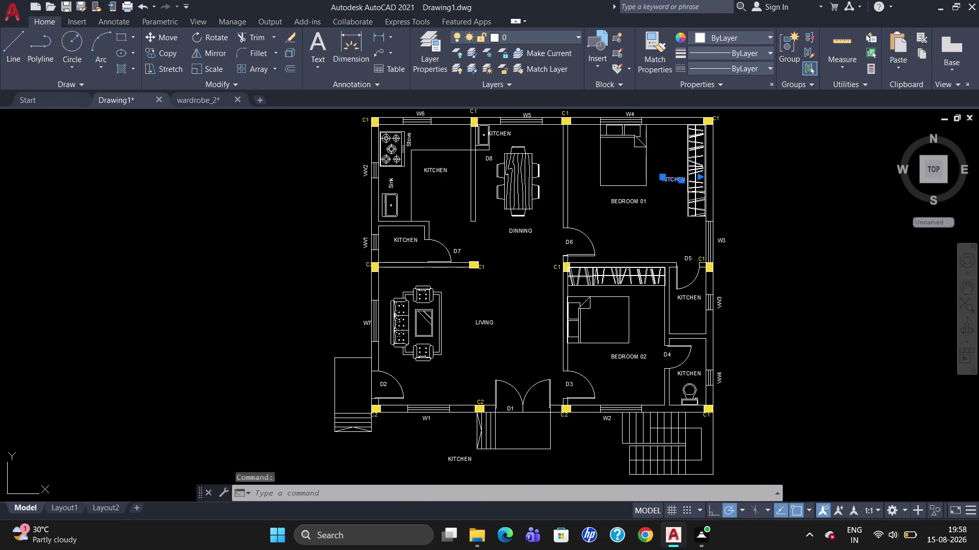
click(687, 182)
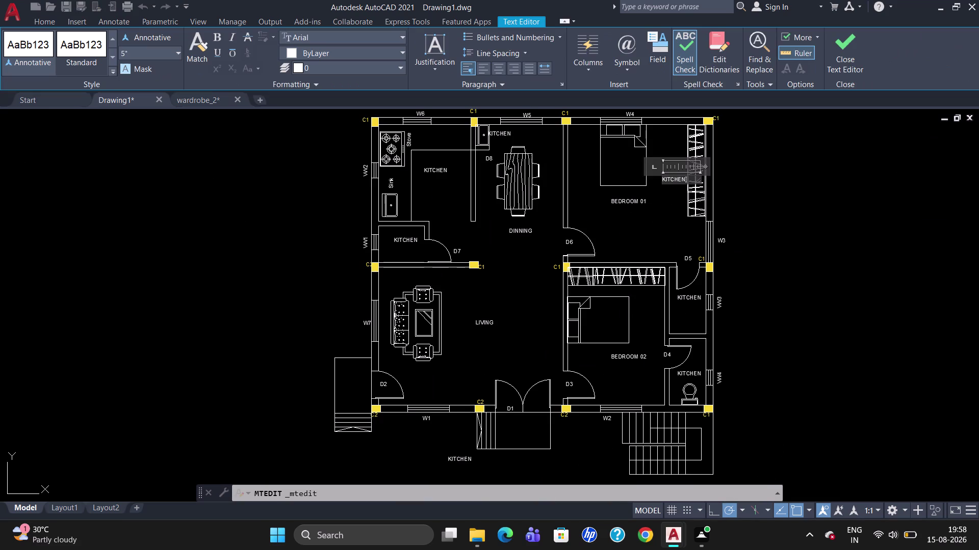
key(BackSpace)
key(BackSpace)
key(BackSpace)
key(BackSpace)
Type WARDROBE as the new label text and close the Text Editor.
text(wa)
key(BackSpace)
key(BackSpace)
key(BackSpace)
key(e)
key(BackSpace)
text(WARD)
key(r)
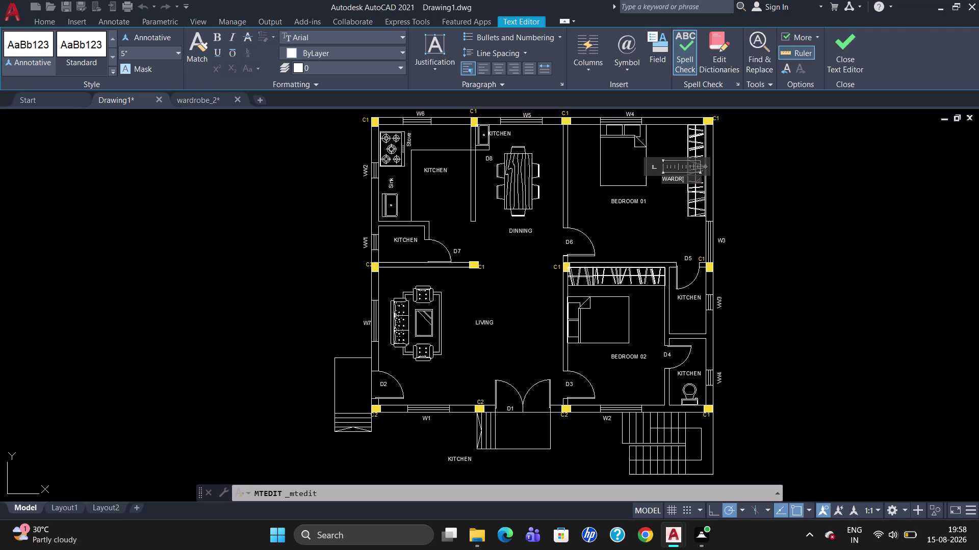
text(OBE)
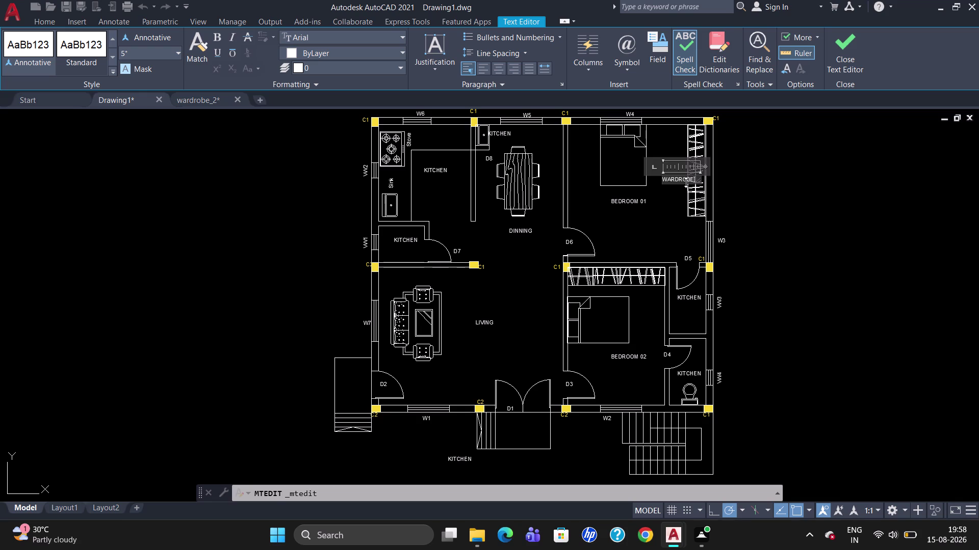
click(673, 216)
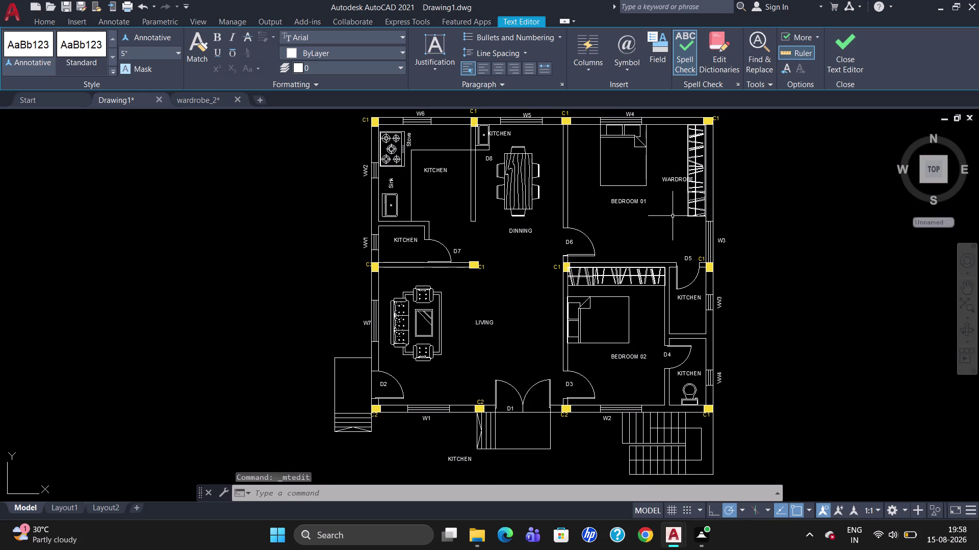
click(675, 181)
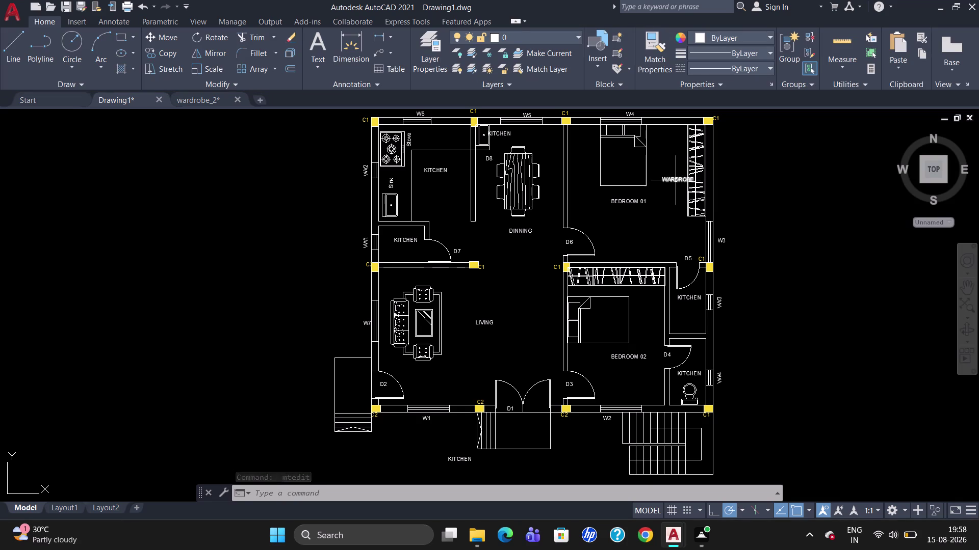
Rotate the Bedroom 01 WARDROBE label 90° so it runs vertically.
click(660, 175)
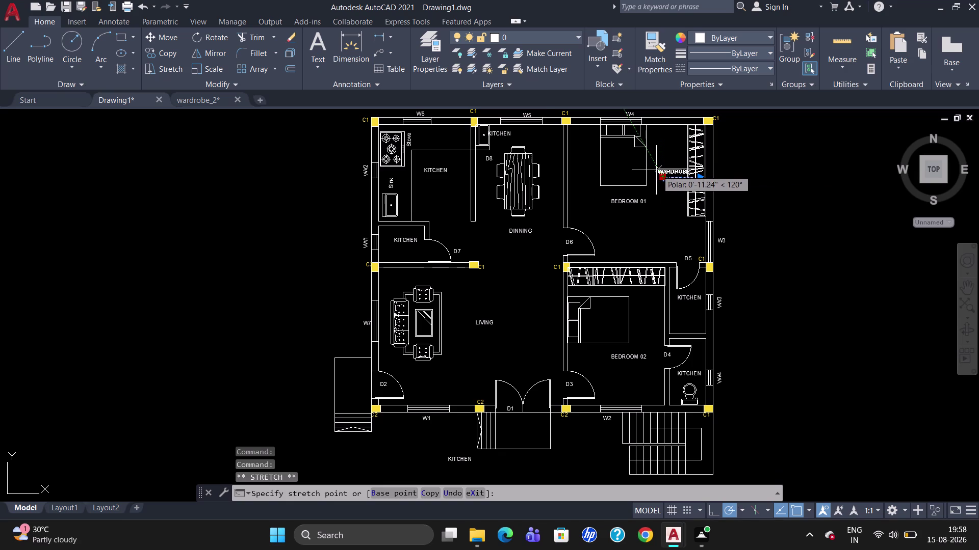
click(654, 172)
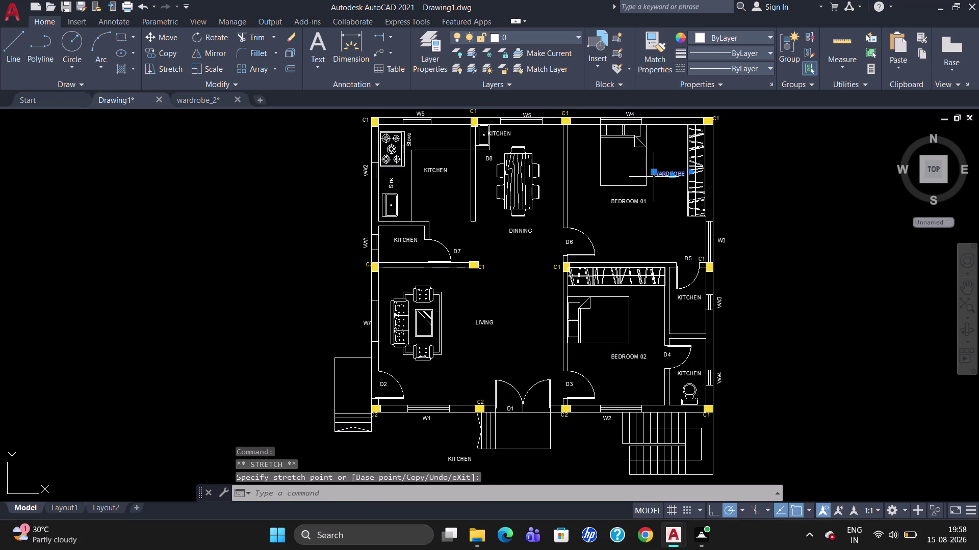
text(RO)
key(Return)
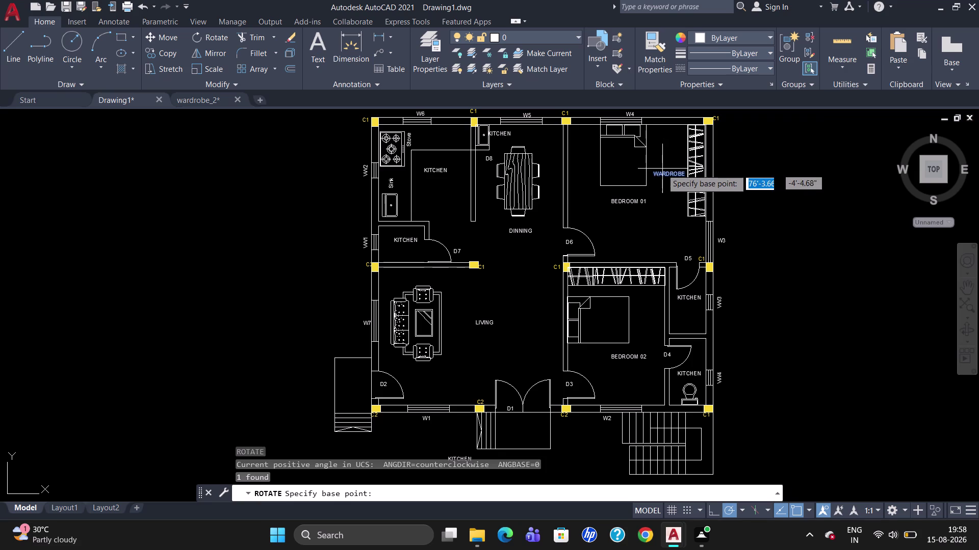
click(660, 173)
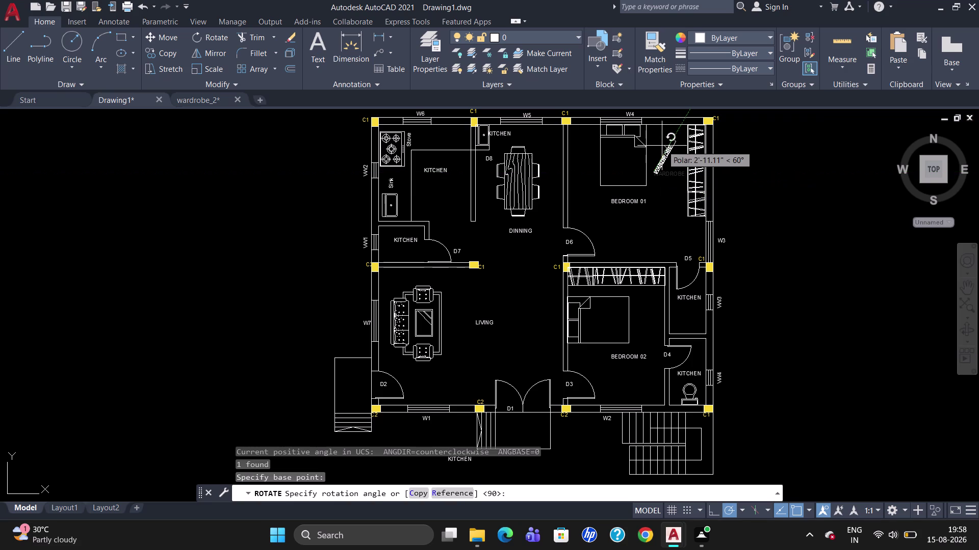
click(656, 137)
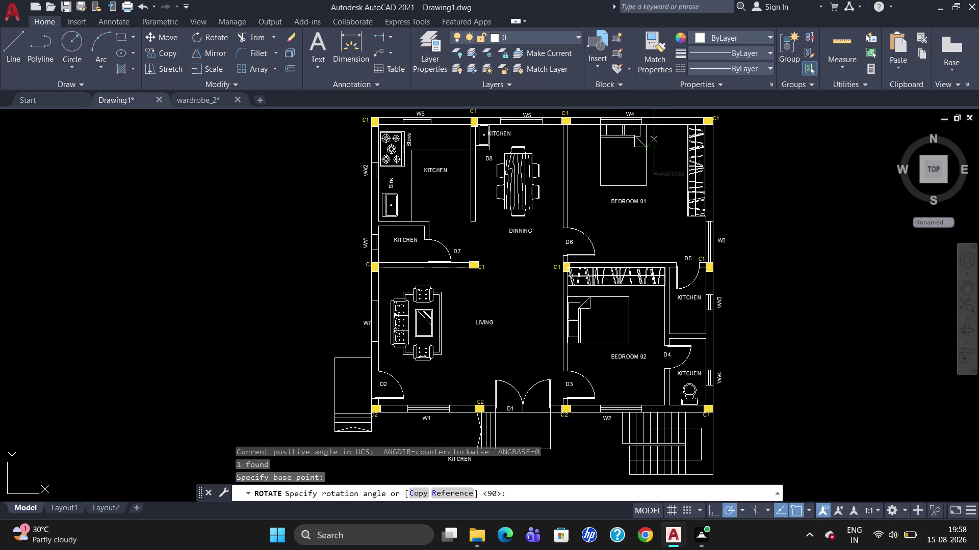
click(653, 152)
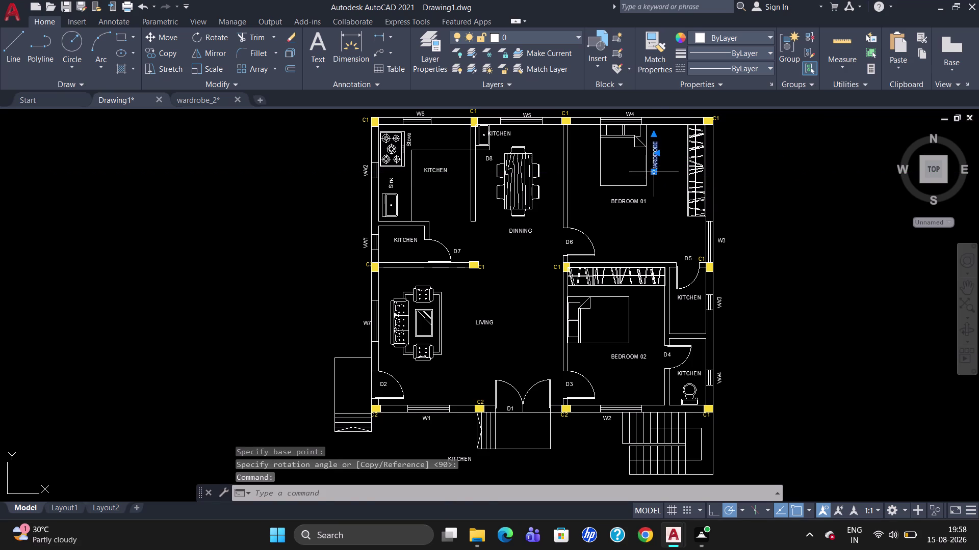
Move the upright WARDROBE label alongside the Bedroom 01 wardrobe.
drag(655, 173, 675, 192)
click(676, 193)
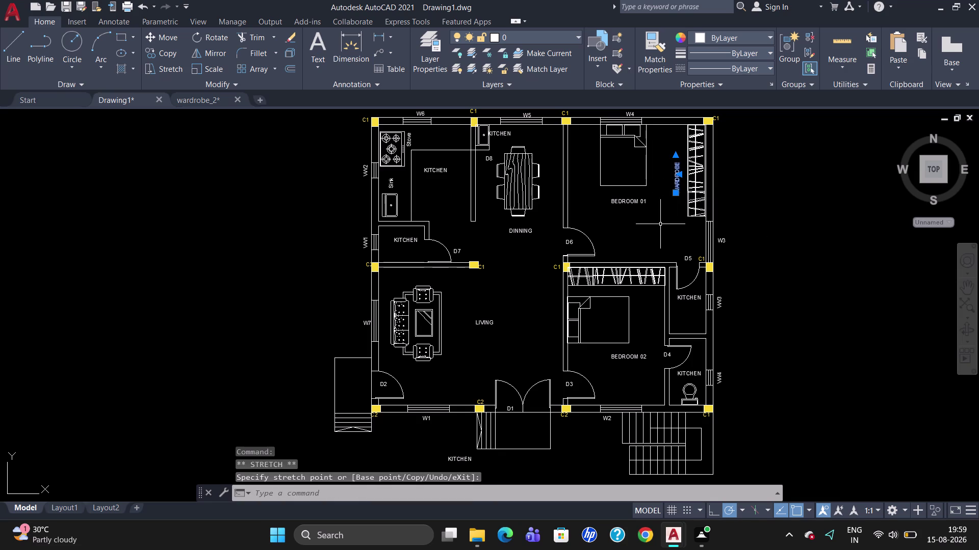
key(Escape)
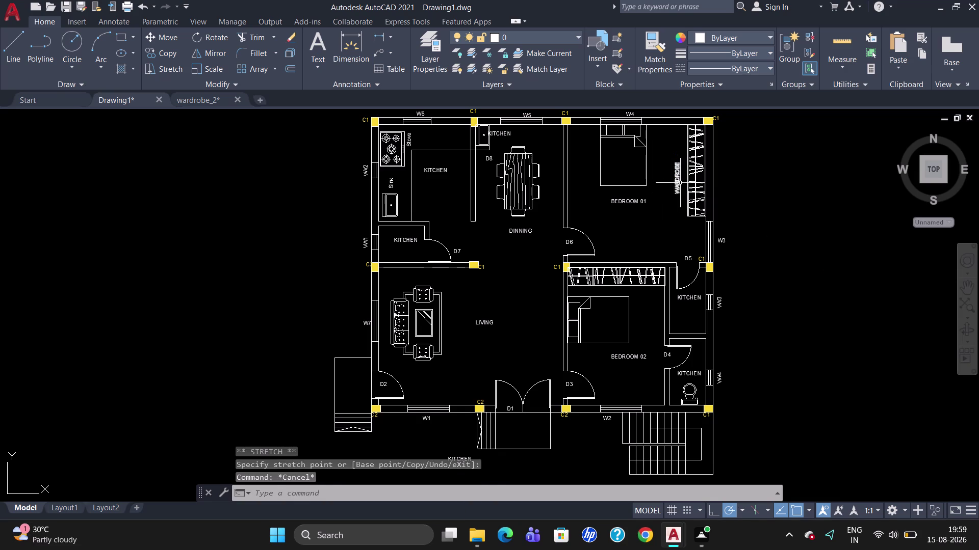
click(680, 179)
Copy the WARDROBE label into Bedroom 02.
text(CO)
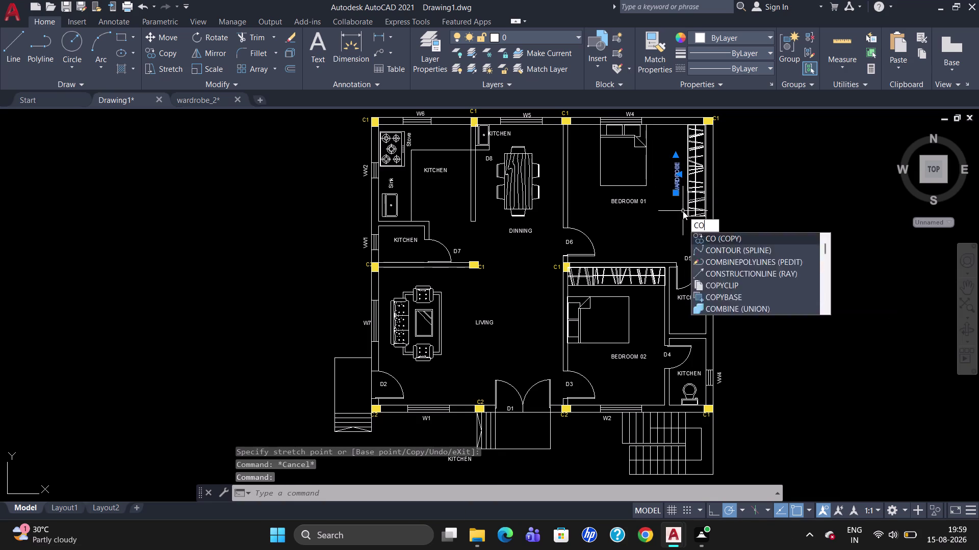
key(Return)
click(677, 189)
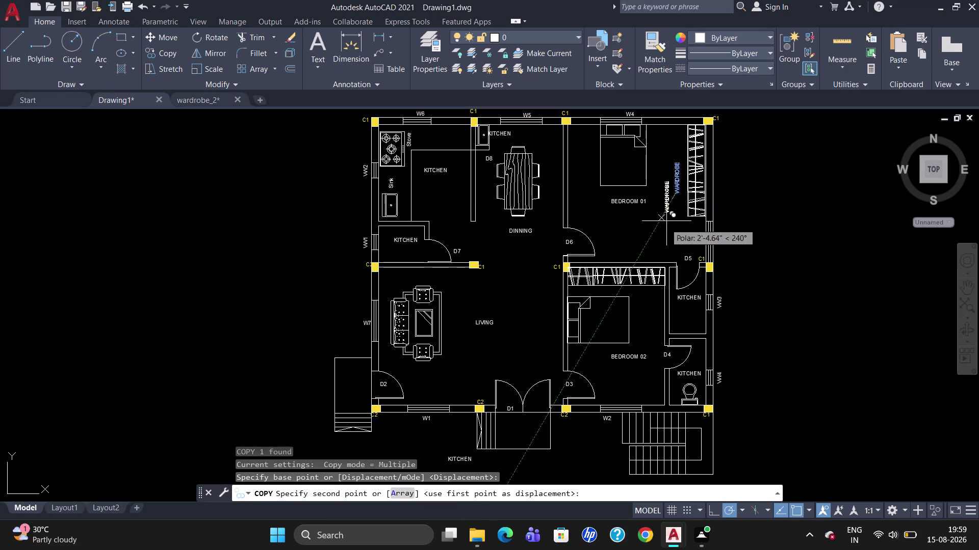
click(608, 325)
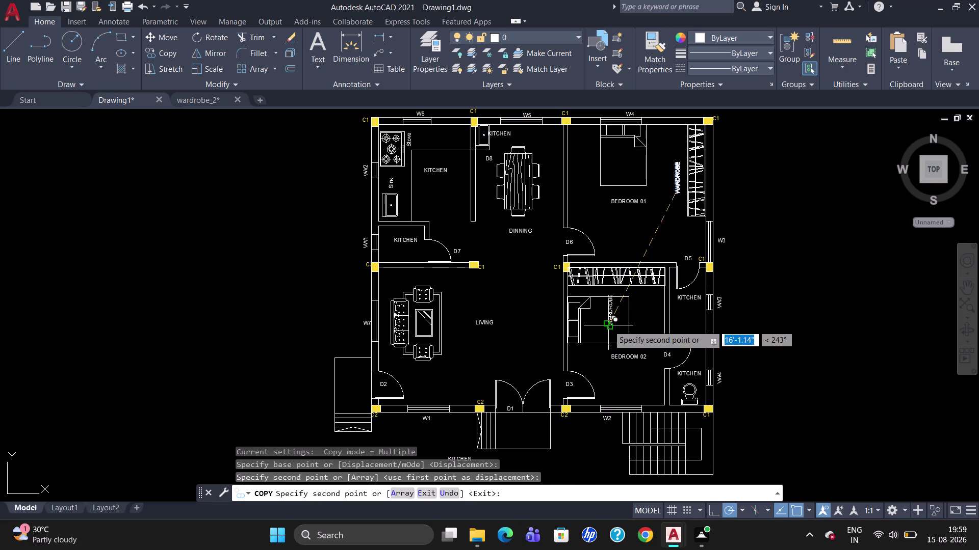
key(Escape)
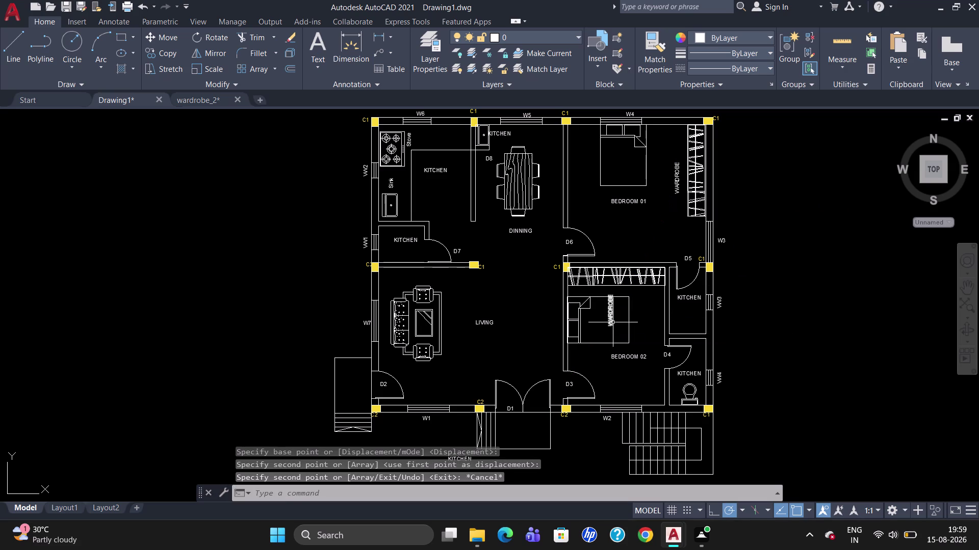
Rotate the copied label 90° back to horizontal.
click(613, 322)
text(RO)
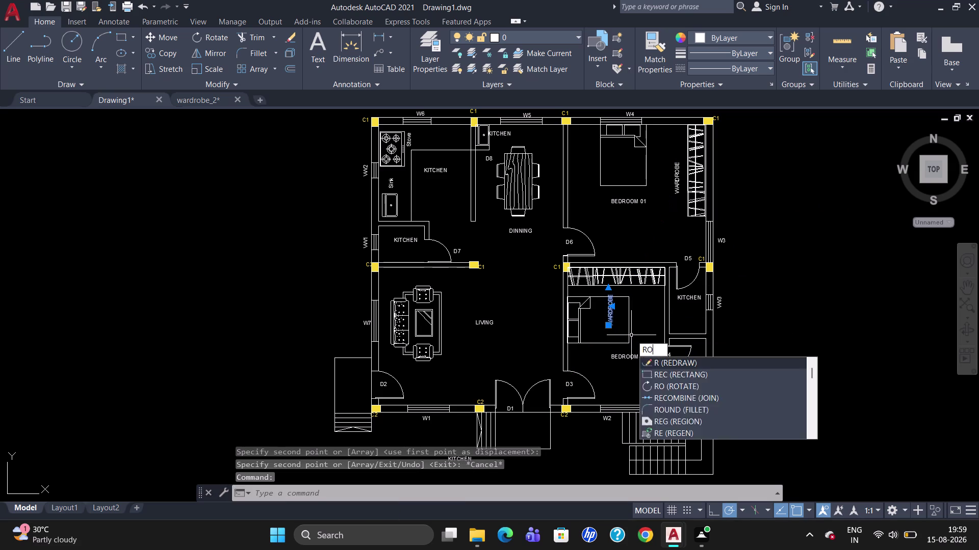
key(Return)
click(613, 316)
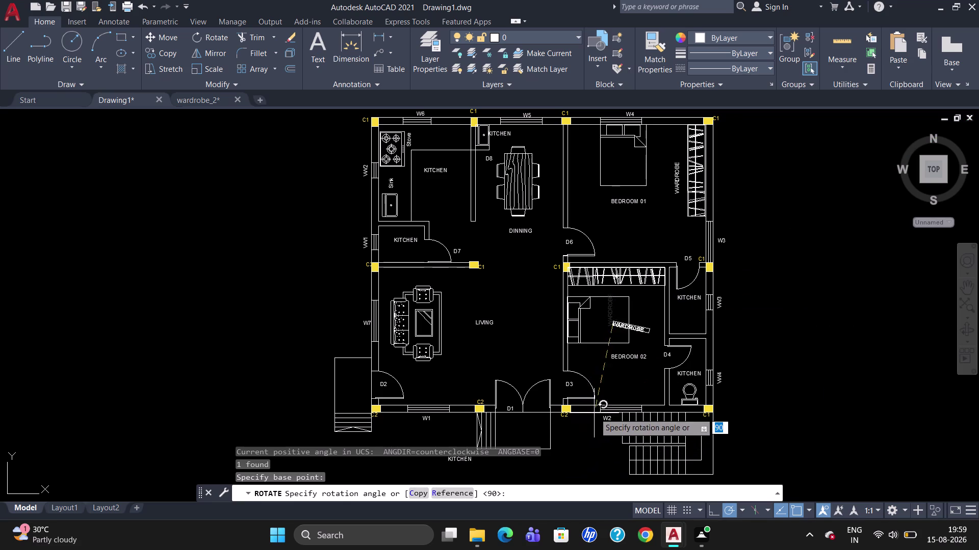
click(617, 396)
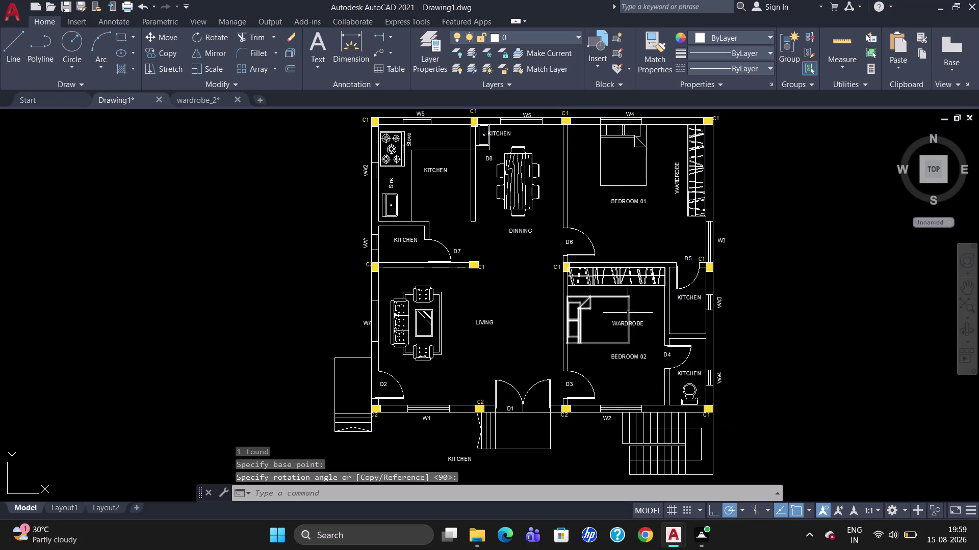
Move the copied label beneath the Bedroom 02 wardrobe and nudge it into place.
click(624, 326)
key(m)
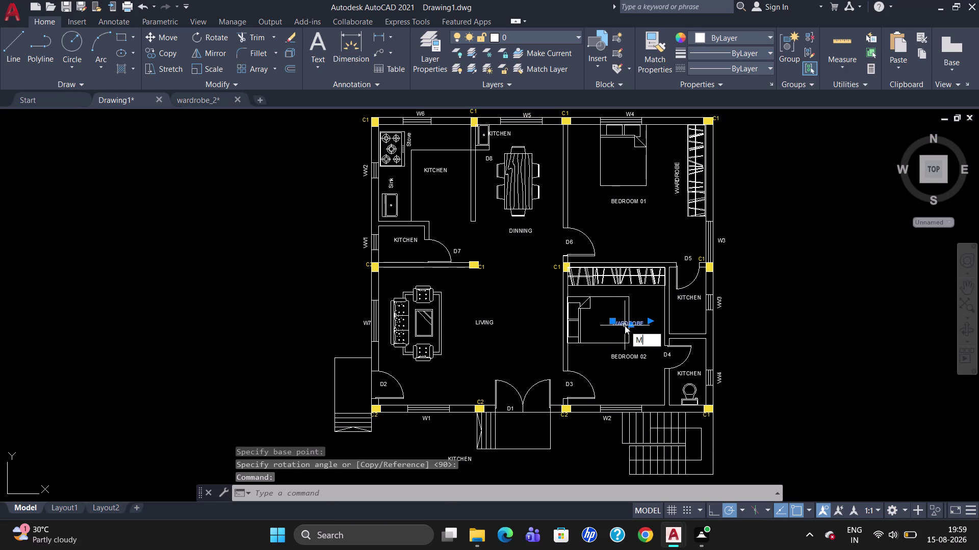
key(Return)
click(625, 325)
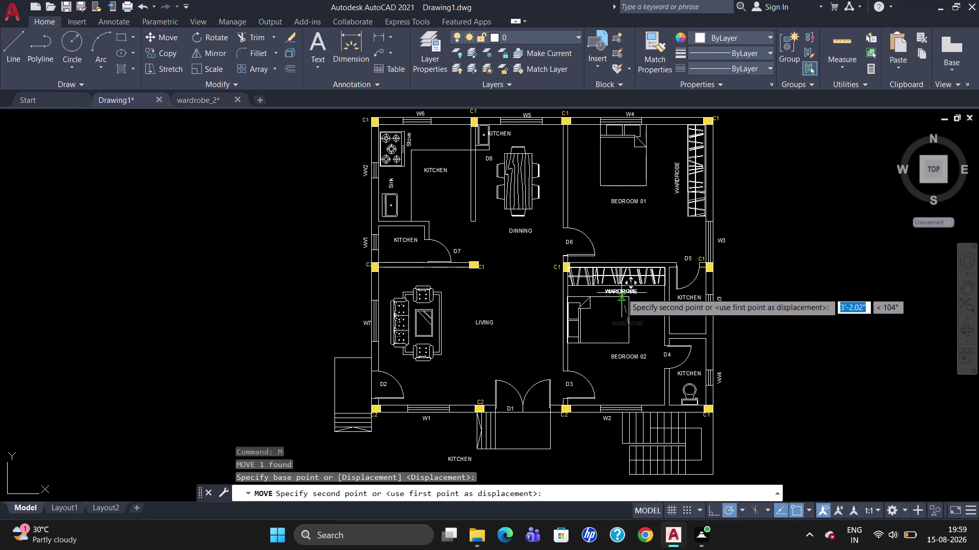
click(621, 293)
click(623, 298)
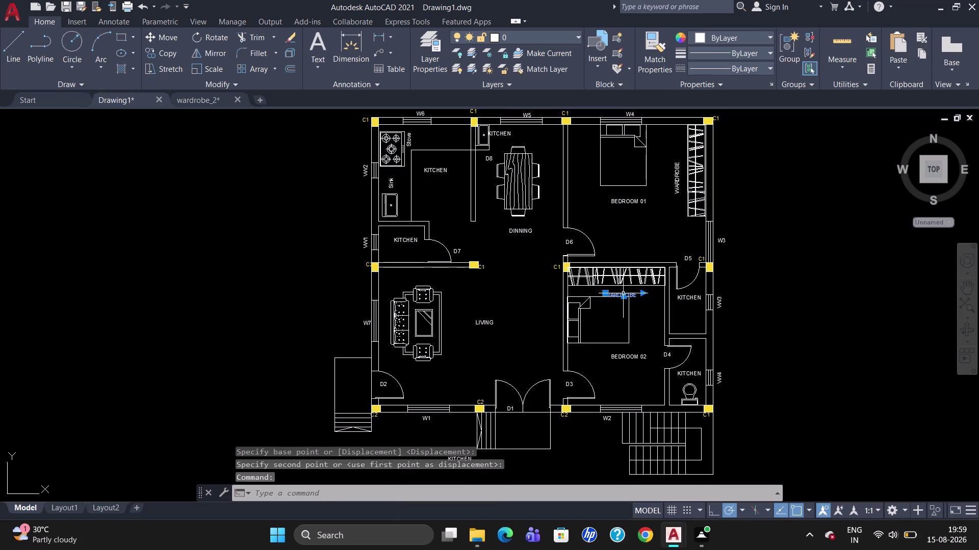
click(607, 296)
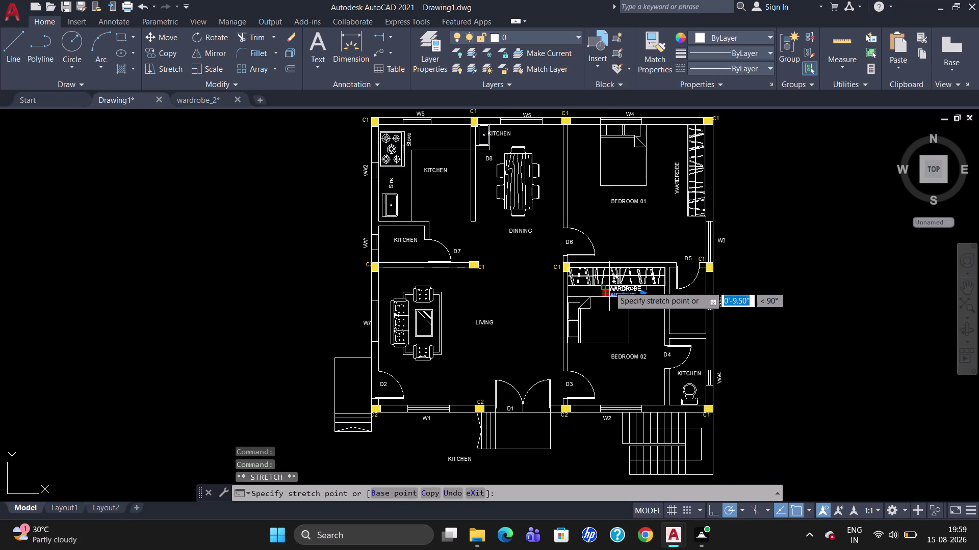
click(609, 286)
Check the label text, then shift the label slightly lower under the wardrobe.
double_click(607, 287)
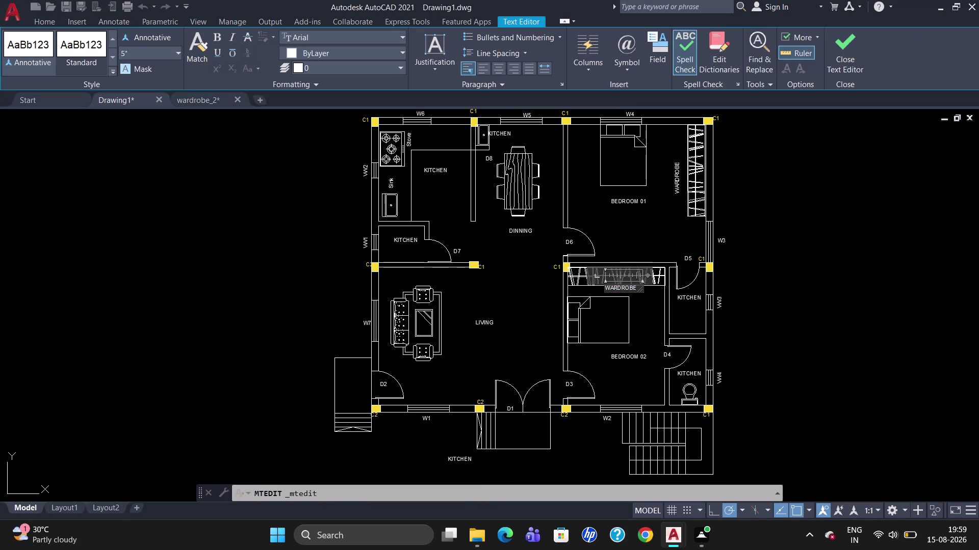
key(Escape)
click(609, 290)
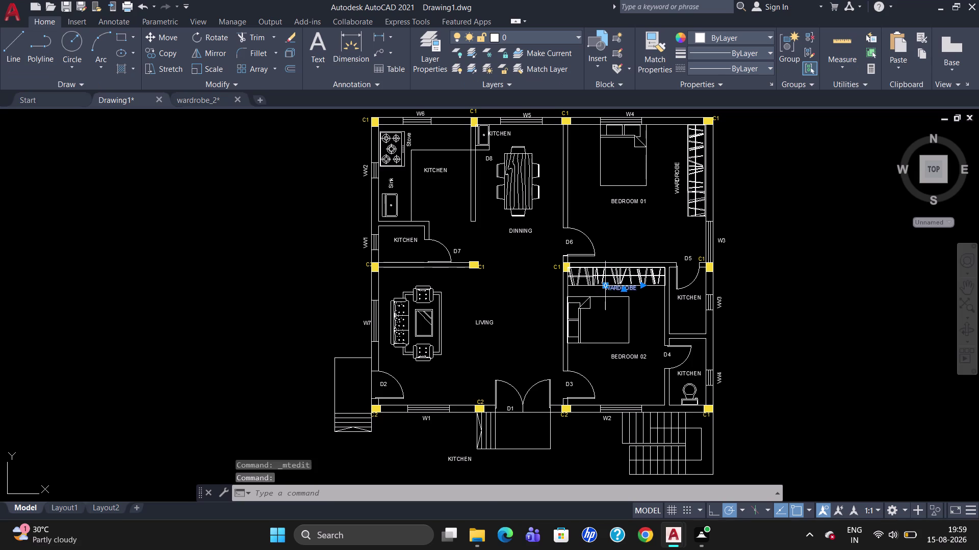
click(605, 286)
drag(605, 286, 607, 292)
click(607, 291)
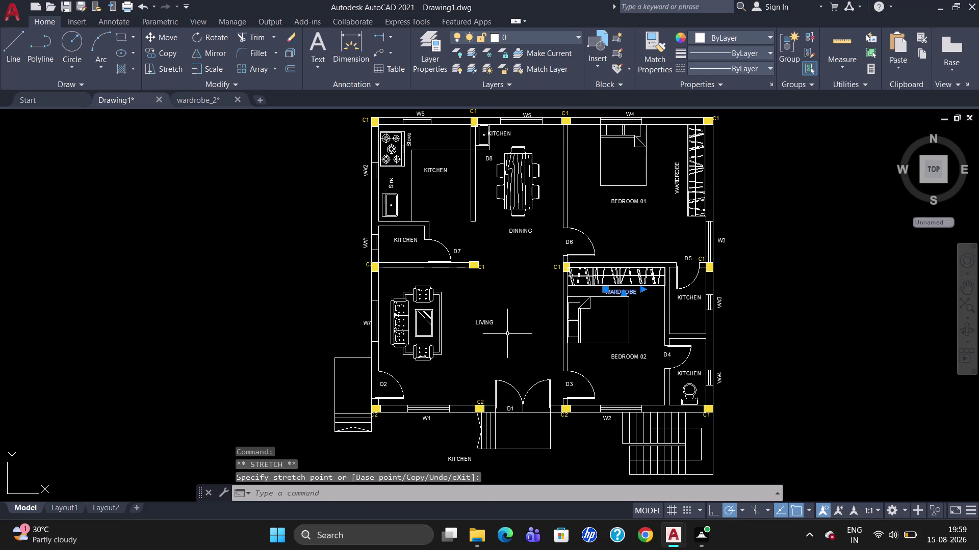
key(Escape)
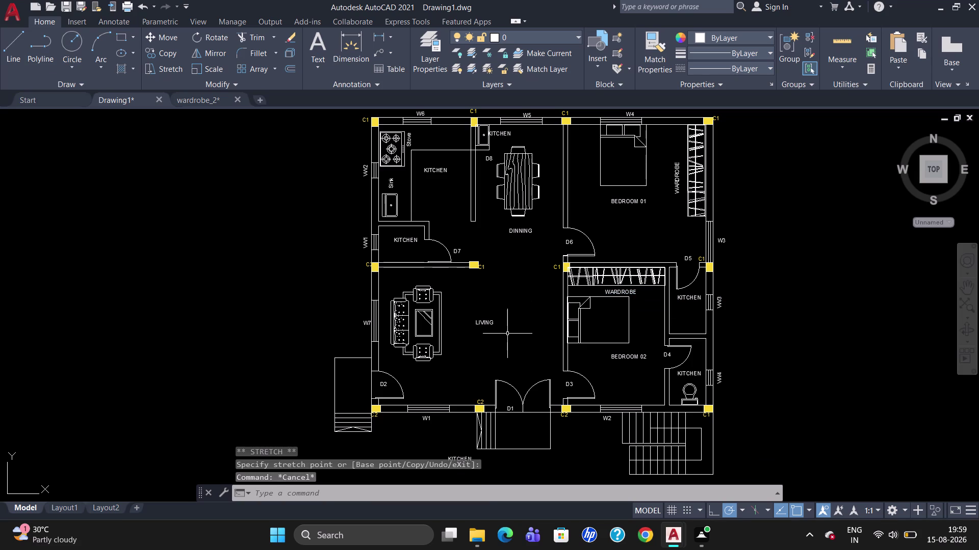
scroll(up, 3)
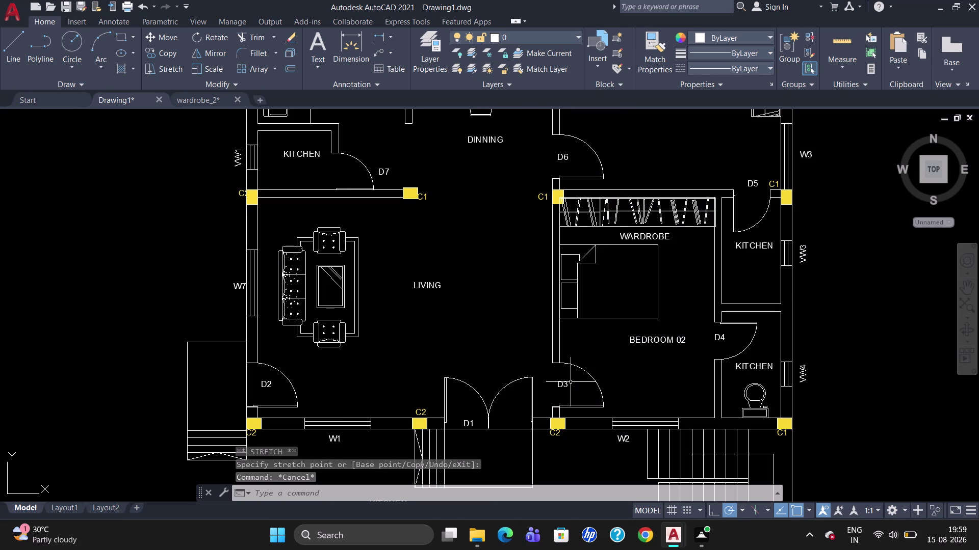
Start a line and cancel it without drawing anything.
key(l)
key(Return)
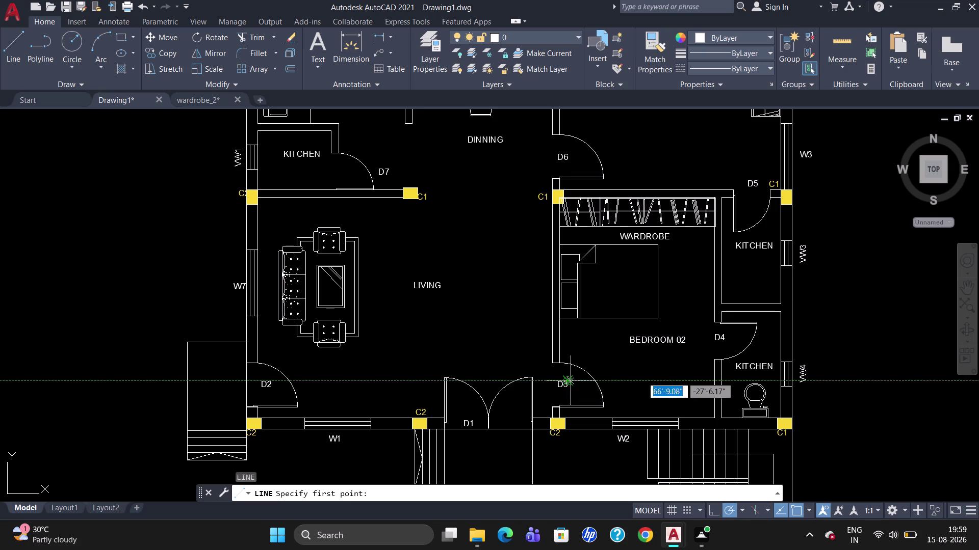
click(550, 215)
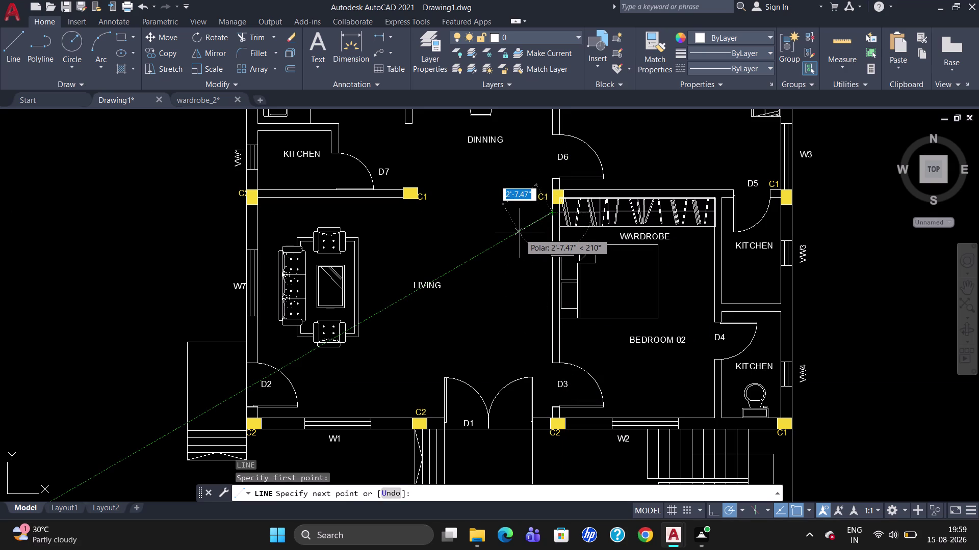
key(Escape)
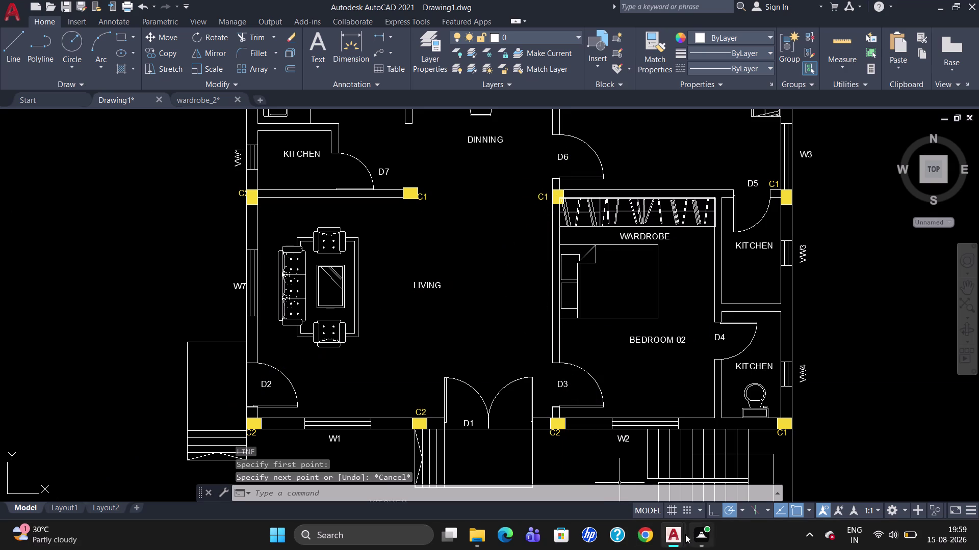
Enable Ortho mode and begin a rectangle near column C1.
click(714, 518)
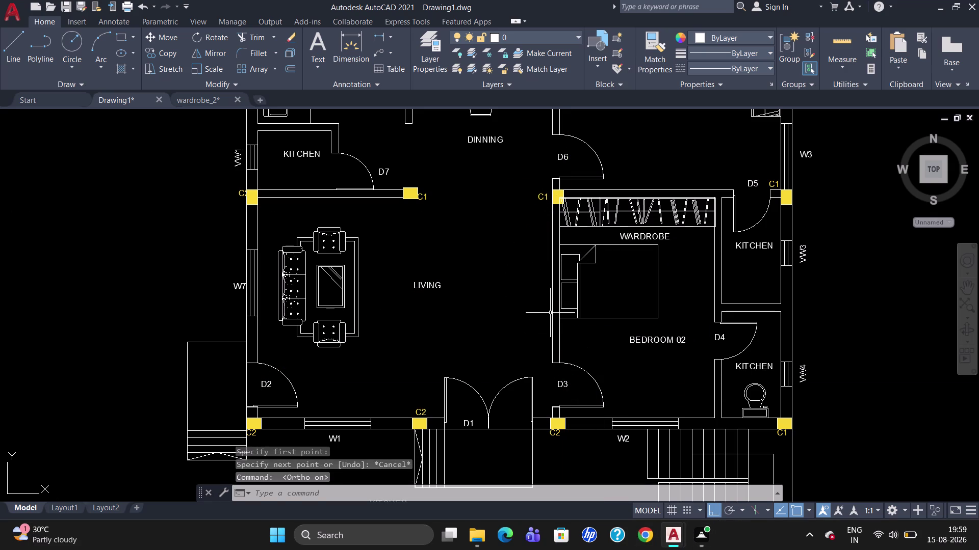
text(REC)
key(Return)
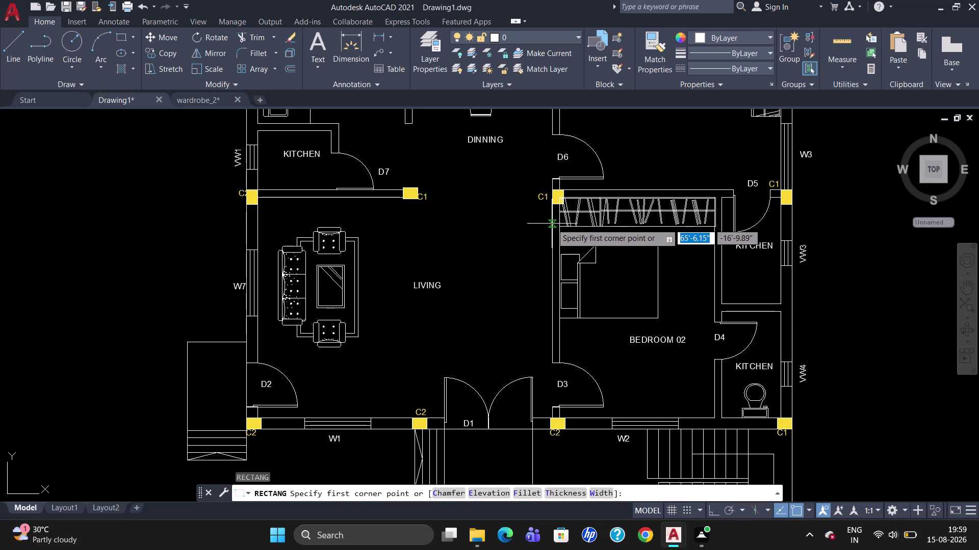
click(548, 210)
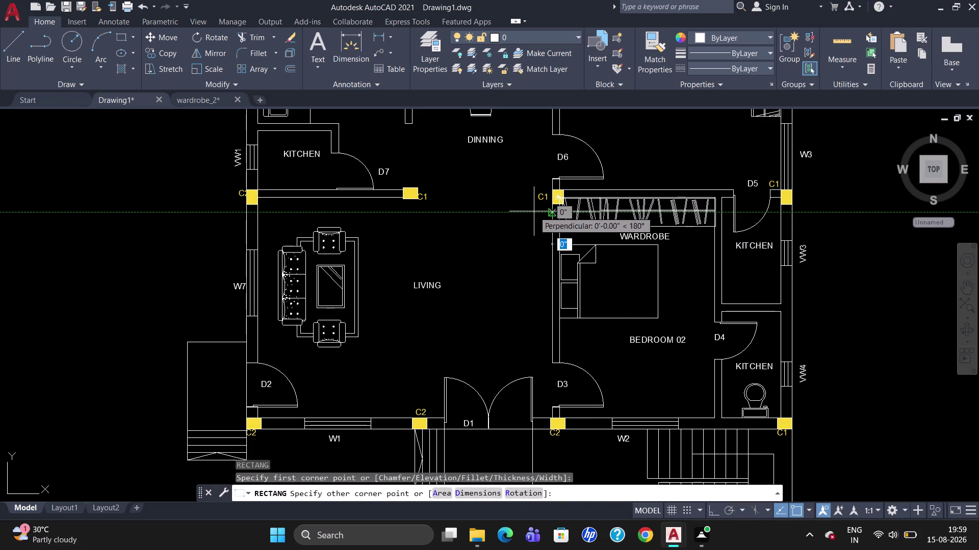
click(550, 210)
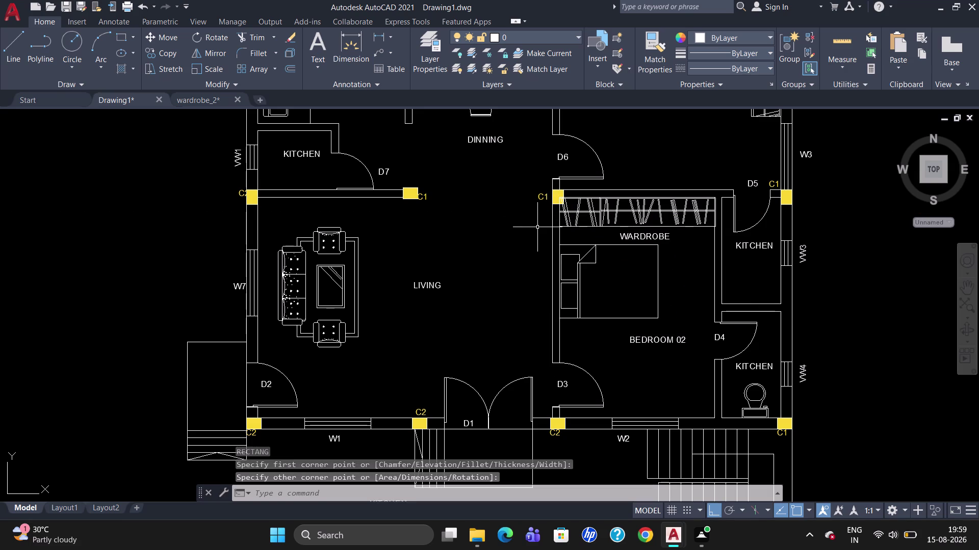
Draw the tall narrow rectangle along the living-room side of the Bedroom 02 wall.
text(REC)
key(Return)
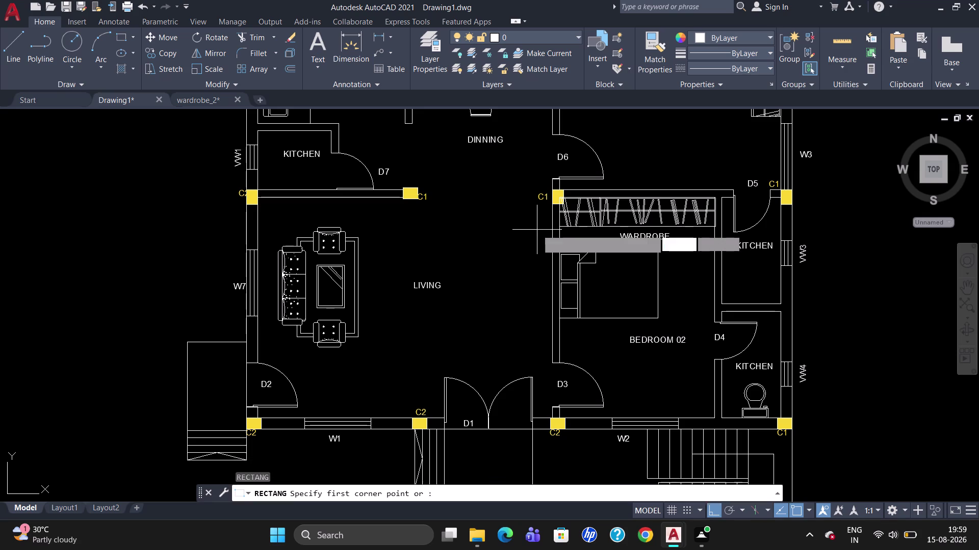
click(552, 211)
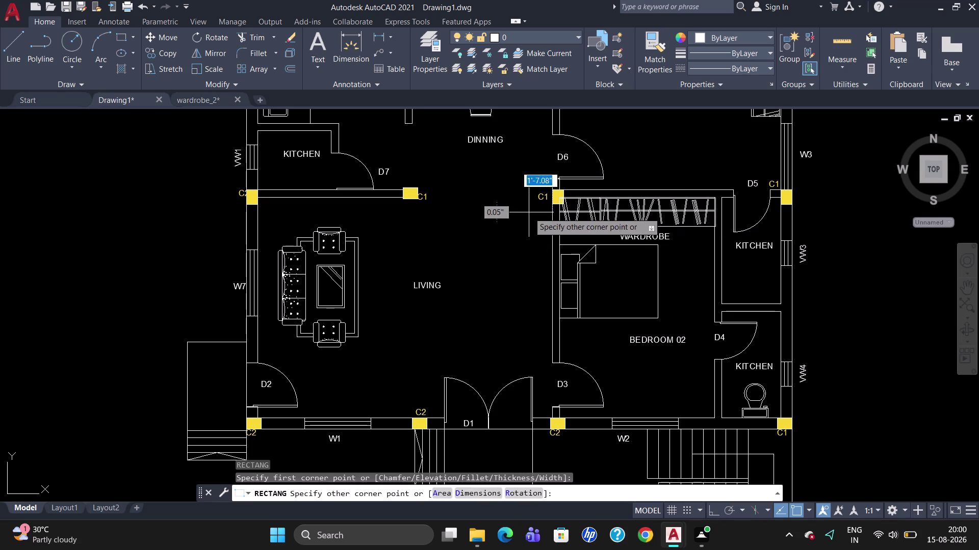
click(533, 352)
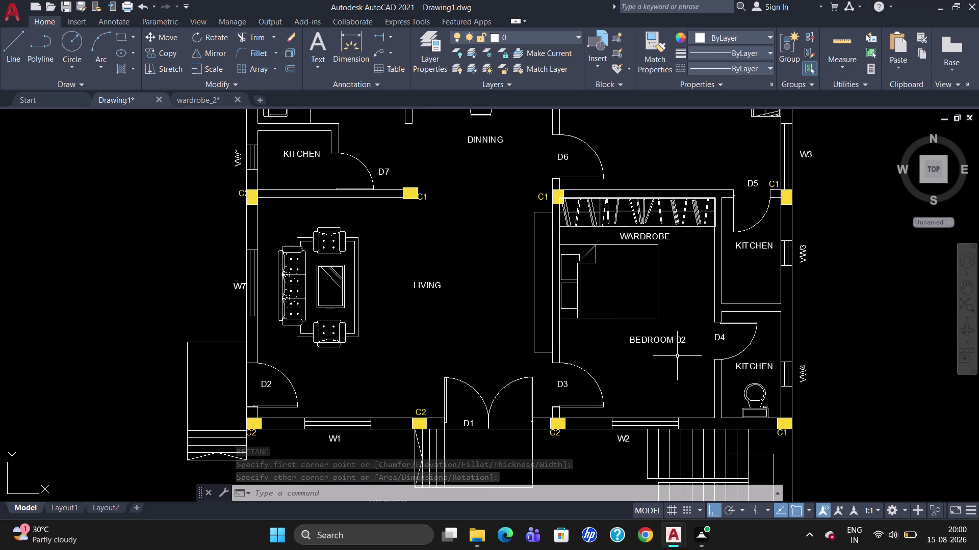
click(419, 286)
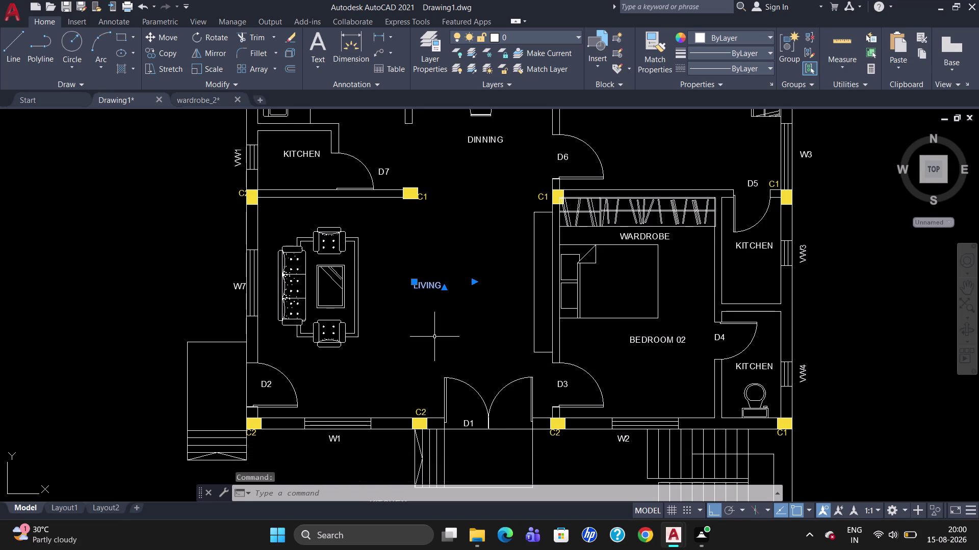
Copy the LIVING label into the new narrow rectangle.
text(CO)
key(Return)
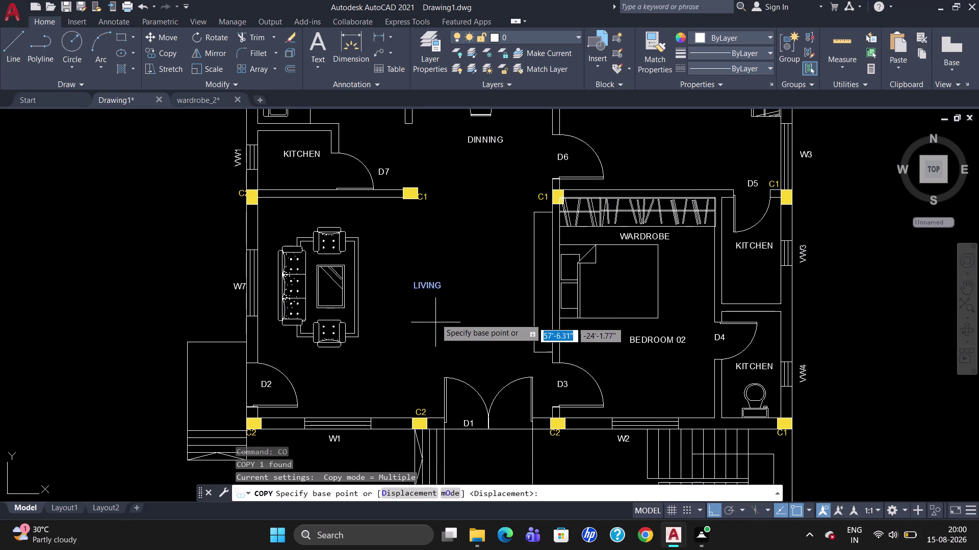
click(420, 287)
click(538, 269)
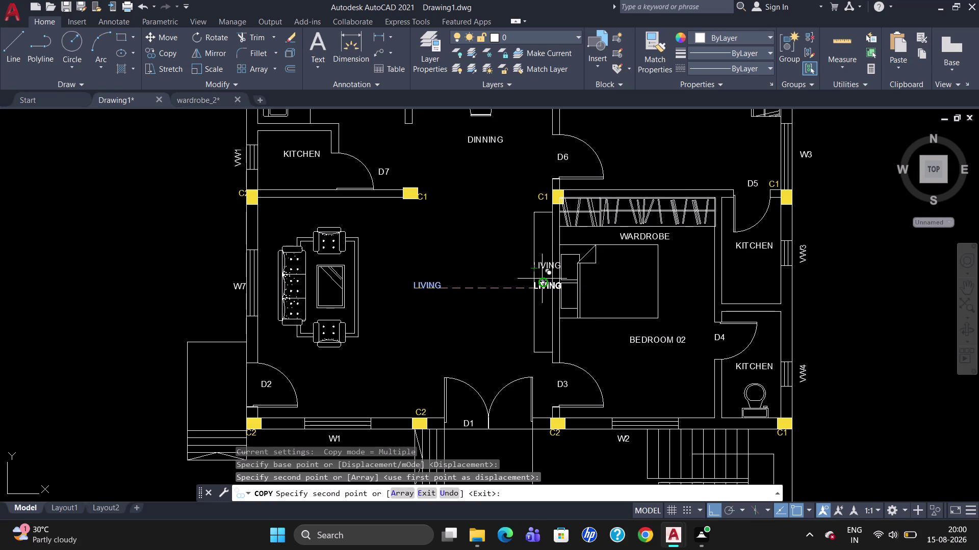
key(Escape)
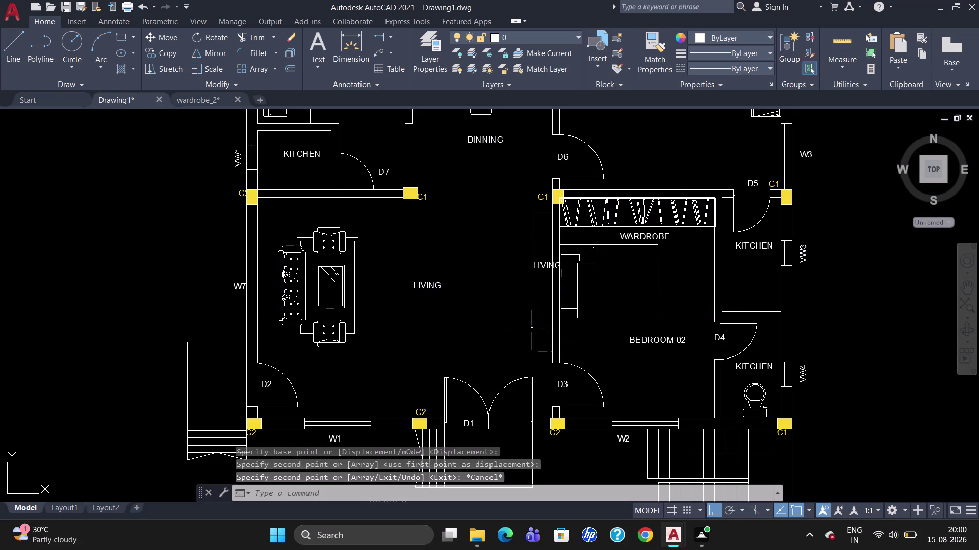
Change the copied label's text to 'TV UNIT' and keep the changes.
double_click(543, 266)
click(562, 265)
key(BackSpace)
key(BackSpace)
key(BackSpace)
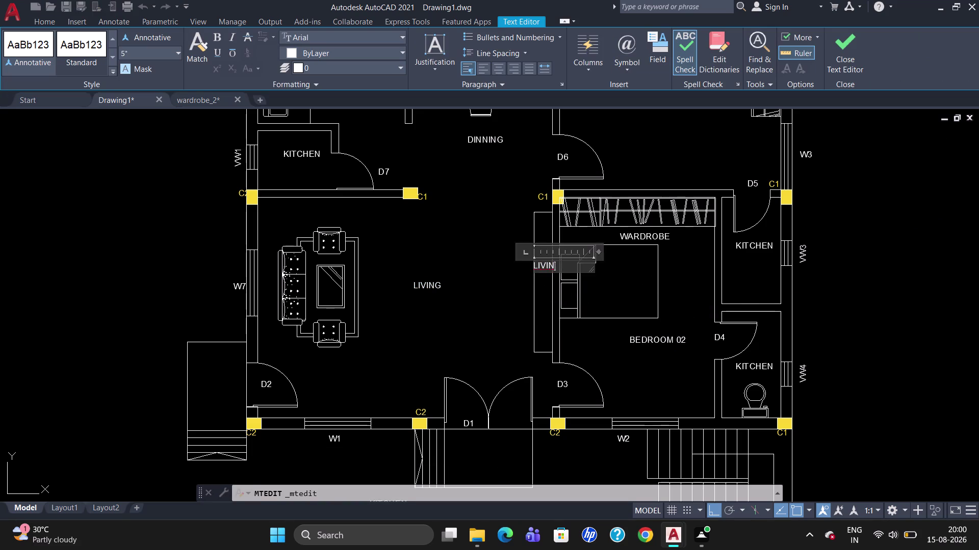
text(TV)
key(space)
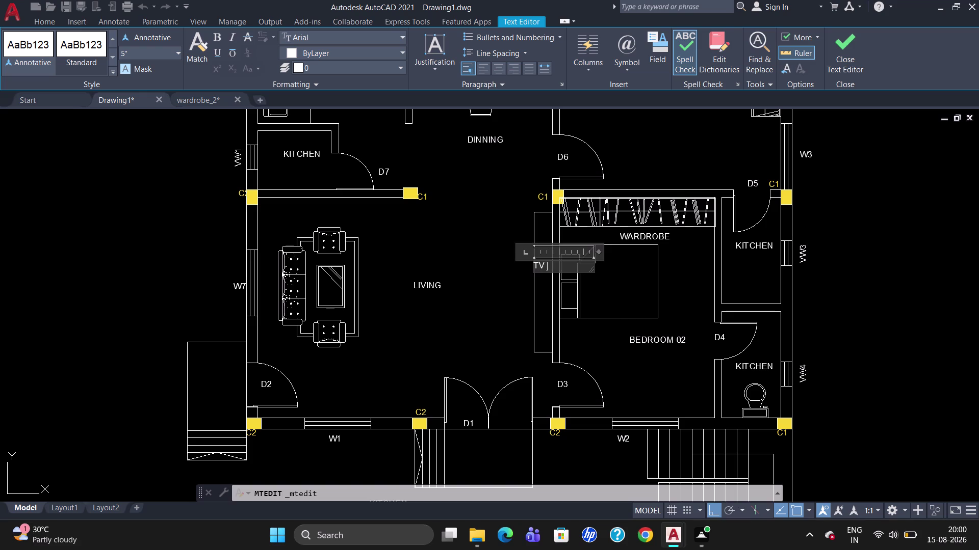
text(UNIT)
key(Escape)
click(514, 274)
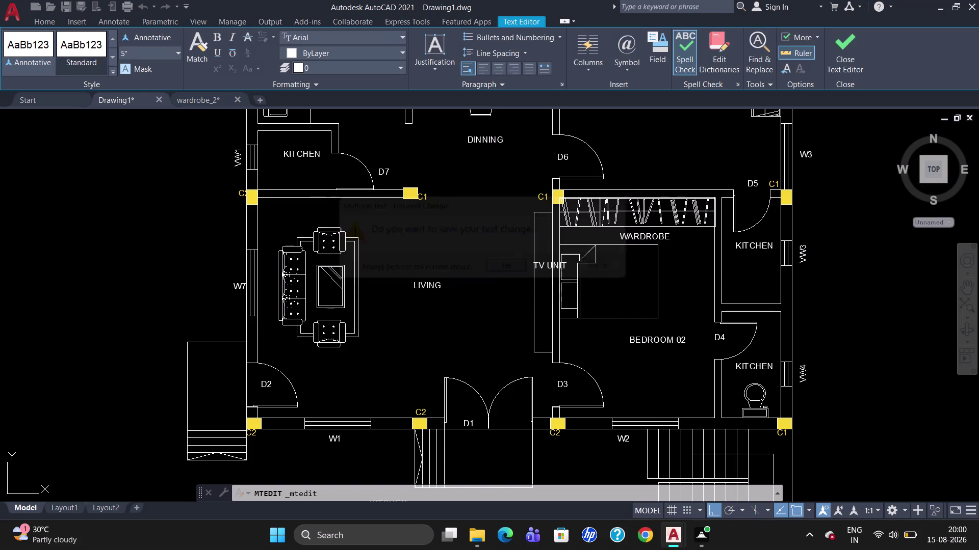
click(545, 265)
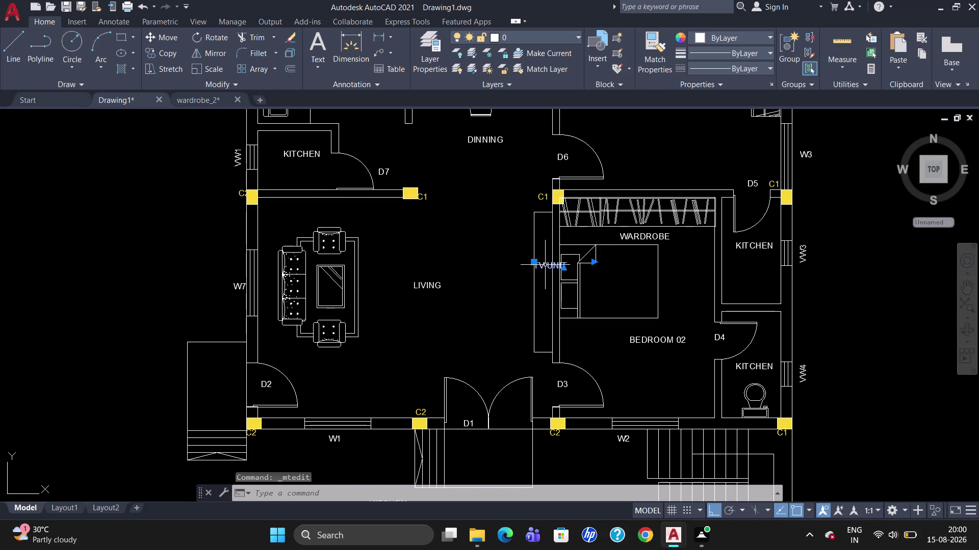
Rotate the TV UNIT label to run vertically.
text(R)
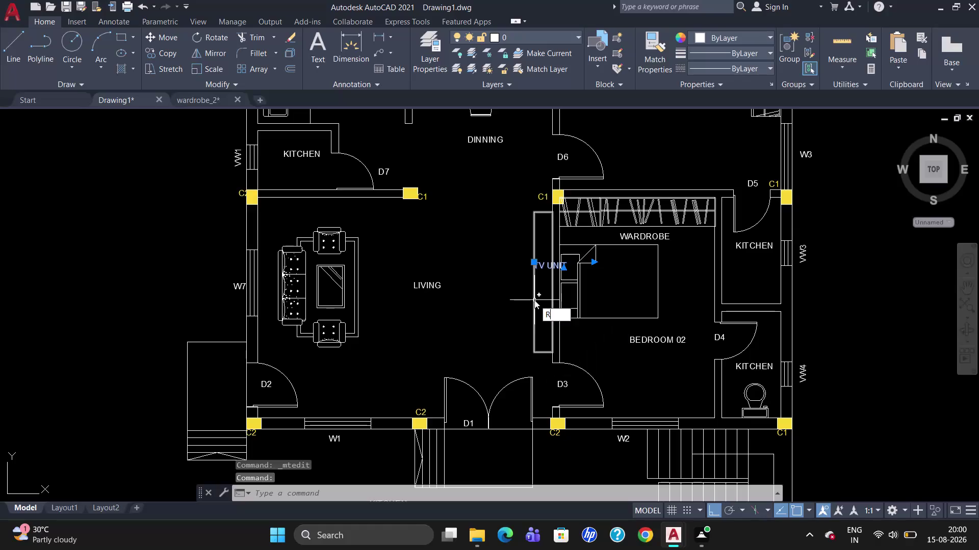
text(O)
key(Return)
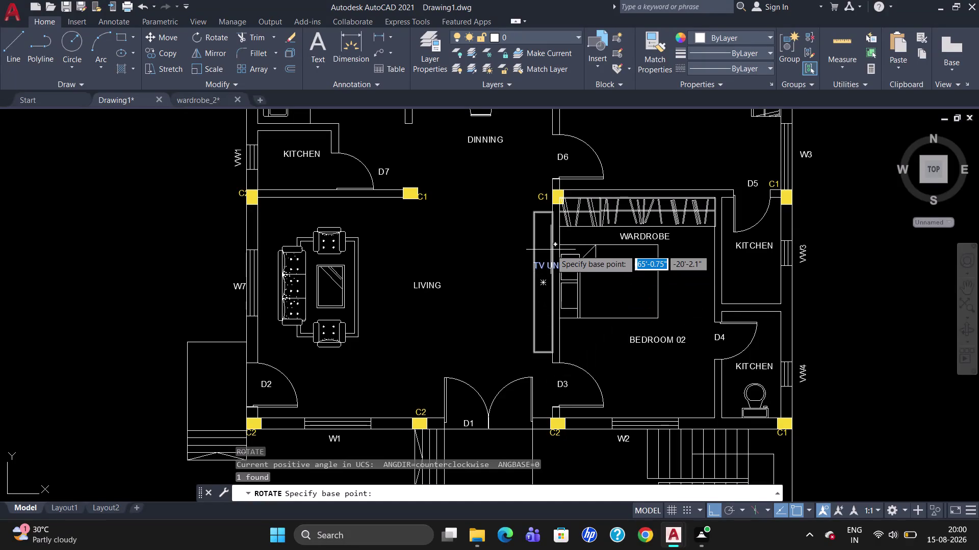
click(544, 267)
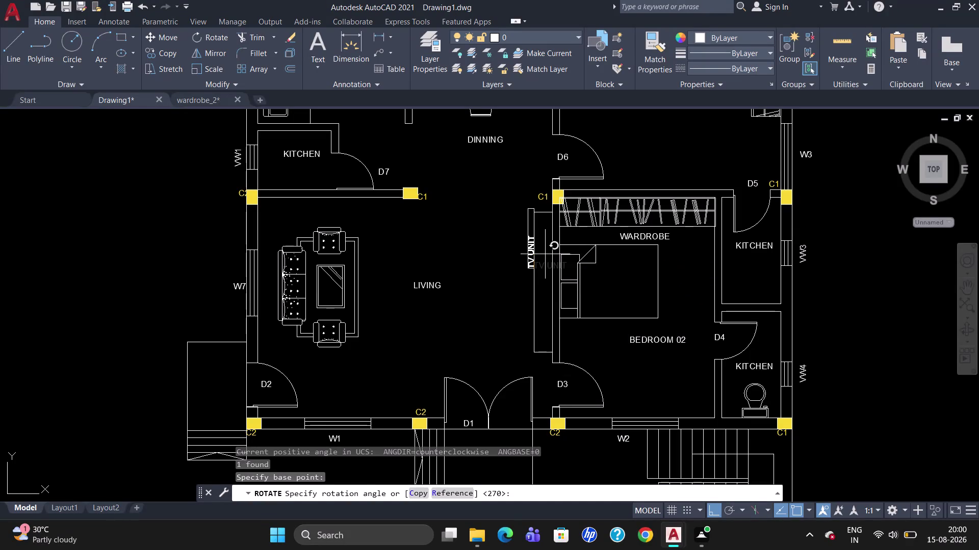
click(548, 334)
click(542, 295)
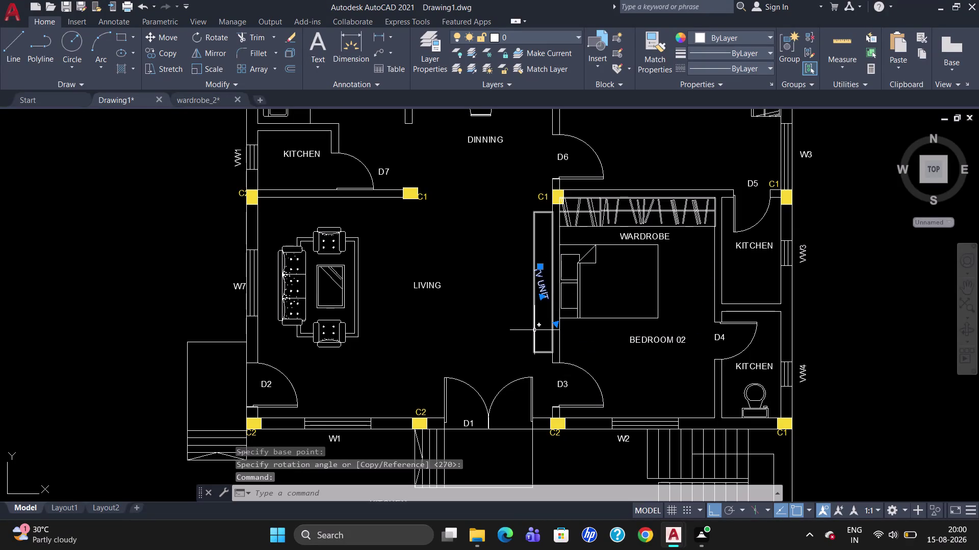
Cancel a second rotation attempt and undo the label's earlier rotation.
text(RO)
key(Return)
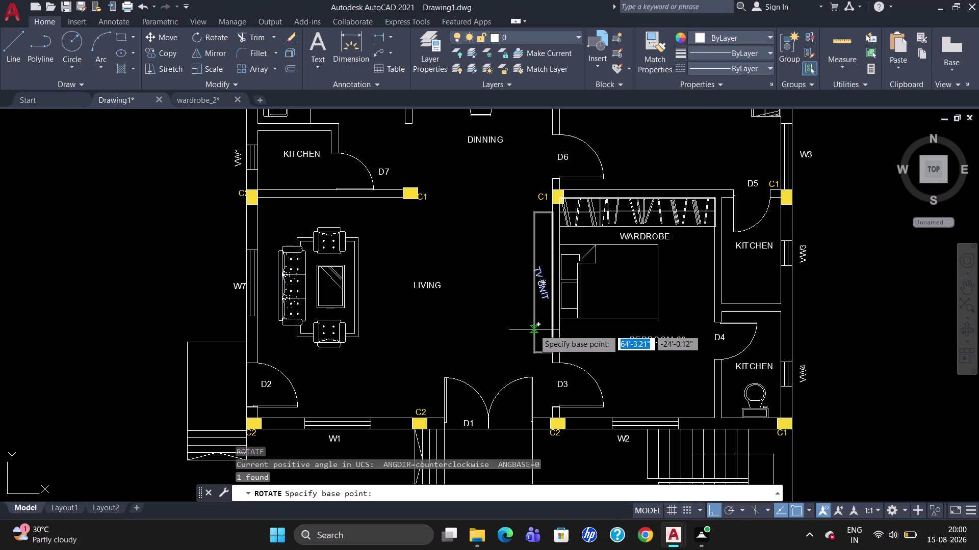
click(541, 289)
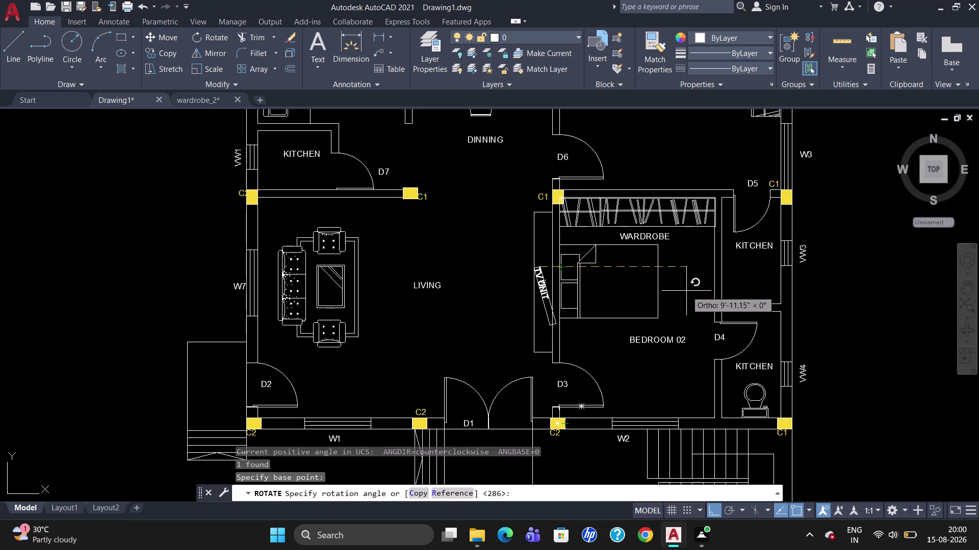
key(Escape)
key(u)
key(Return)
key(u)
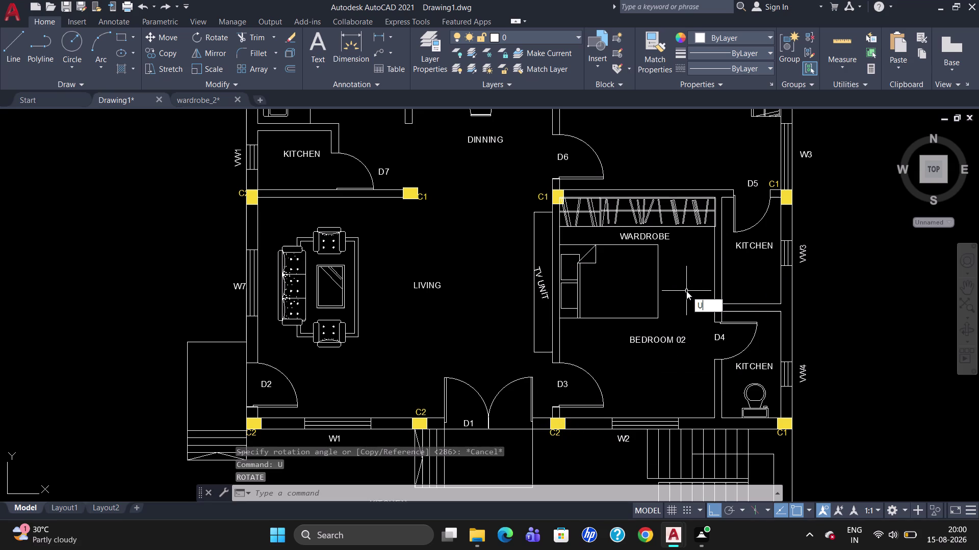
key(Return)
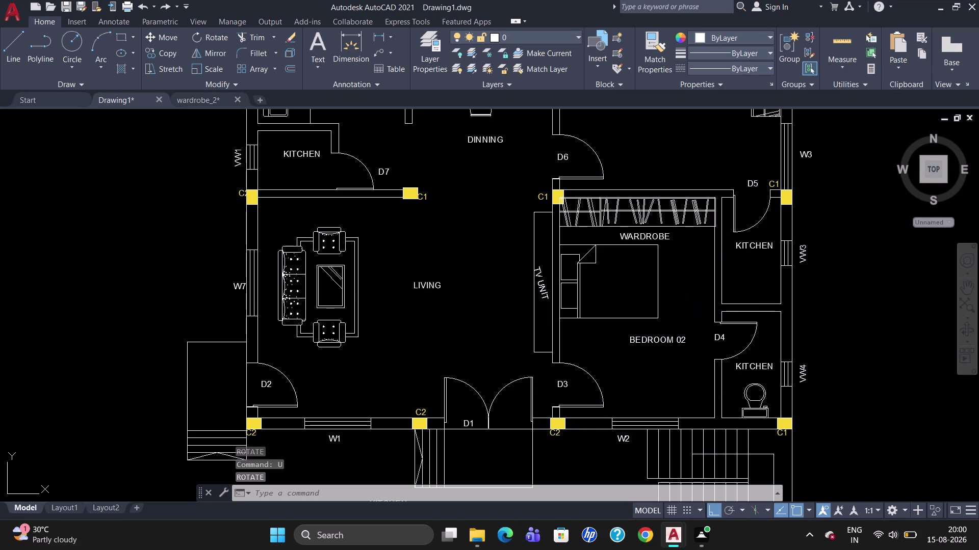
Rotate the TV UNIT label 270° so it reads vertically.
click(553, 266)
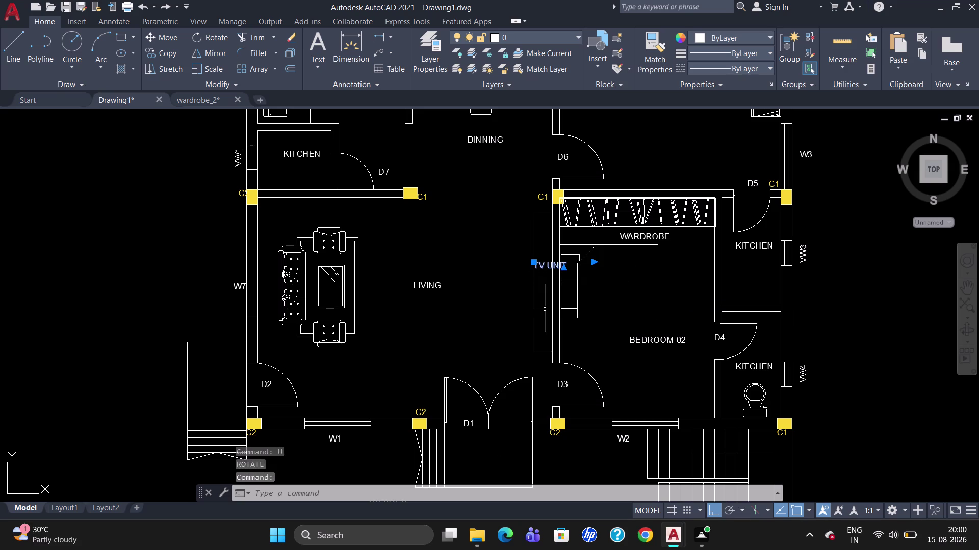
text(RO)
key(Return)
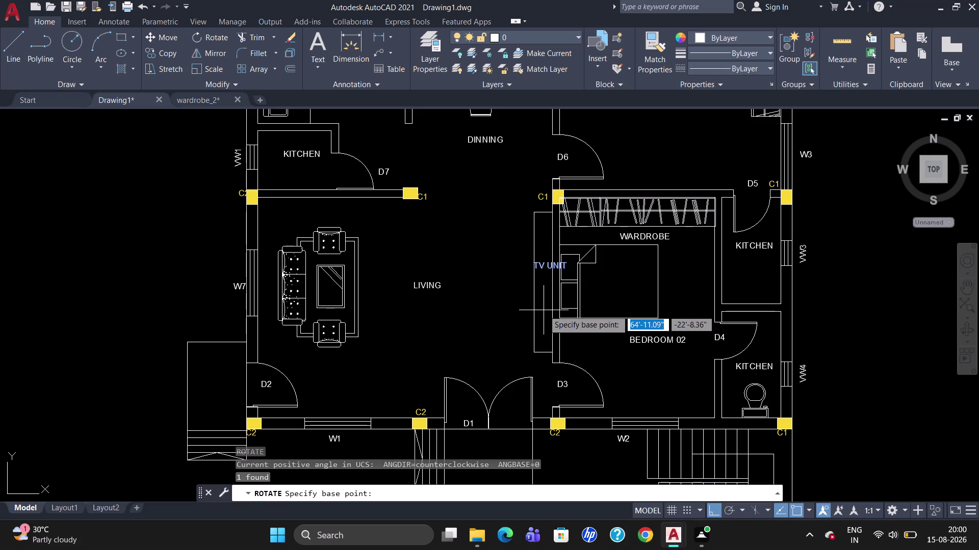
click(549, 267)
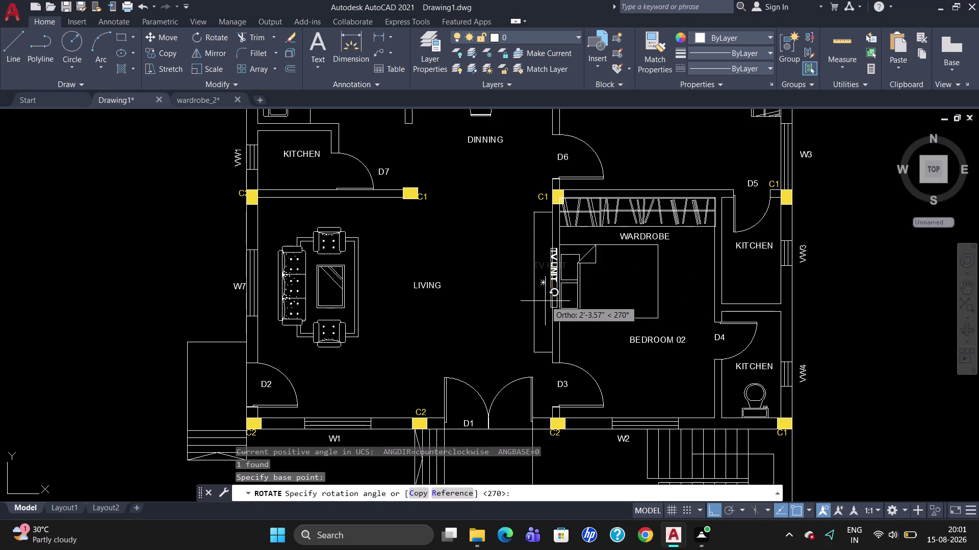
click(545, 301)
click(555, 267)
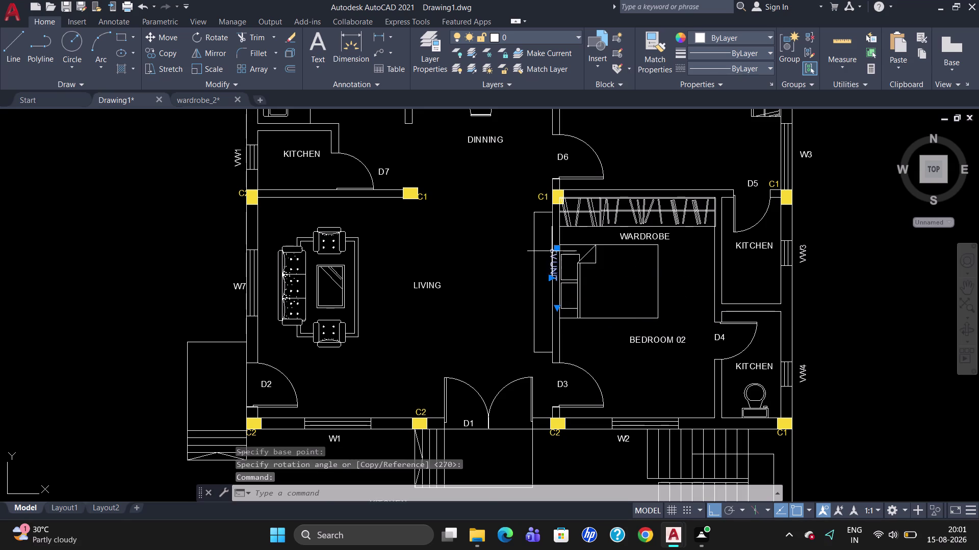
Move the upright TV UNIT label down and center it inside the rectangle.
drag(557, 248, 545, 260)
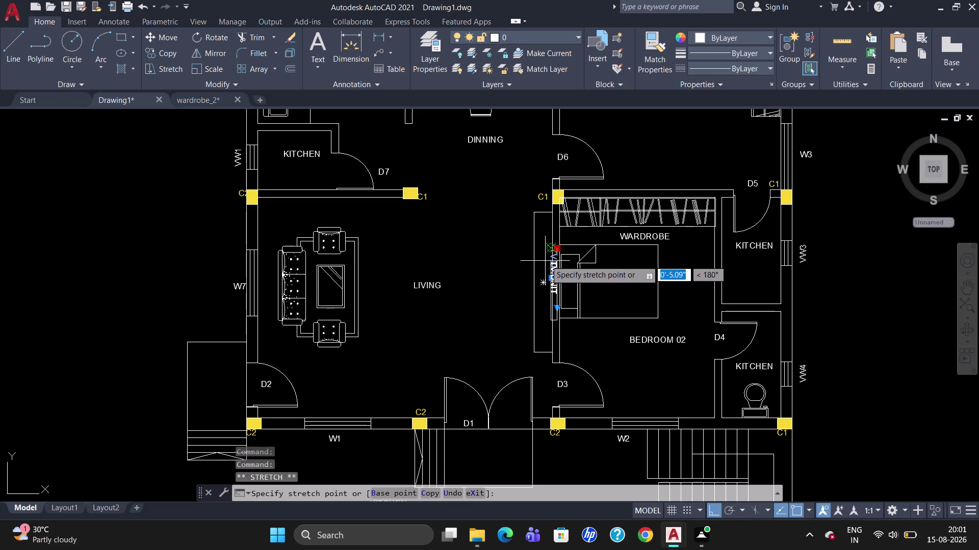
click(546, 260)
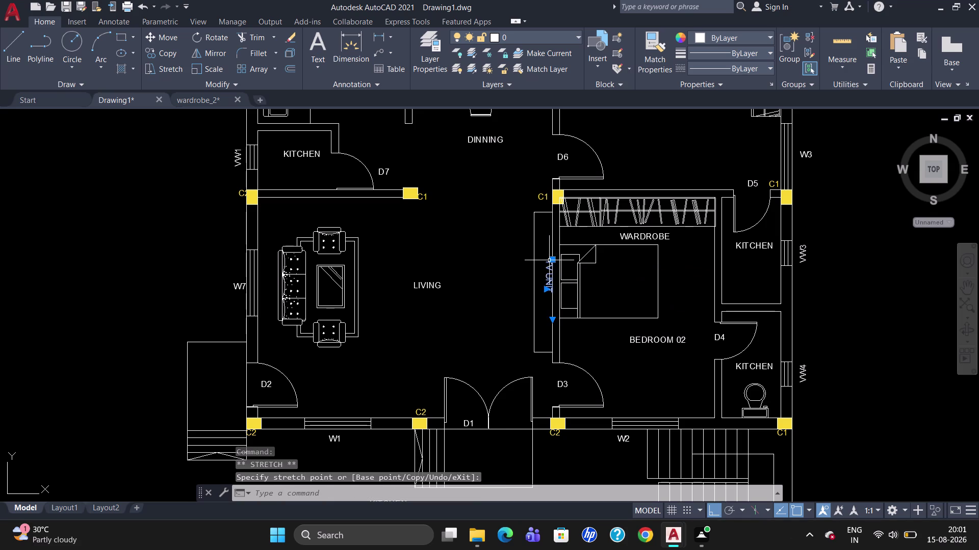
drag(551, 261, 545, 267)
click(546, 267)
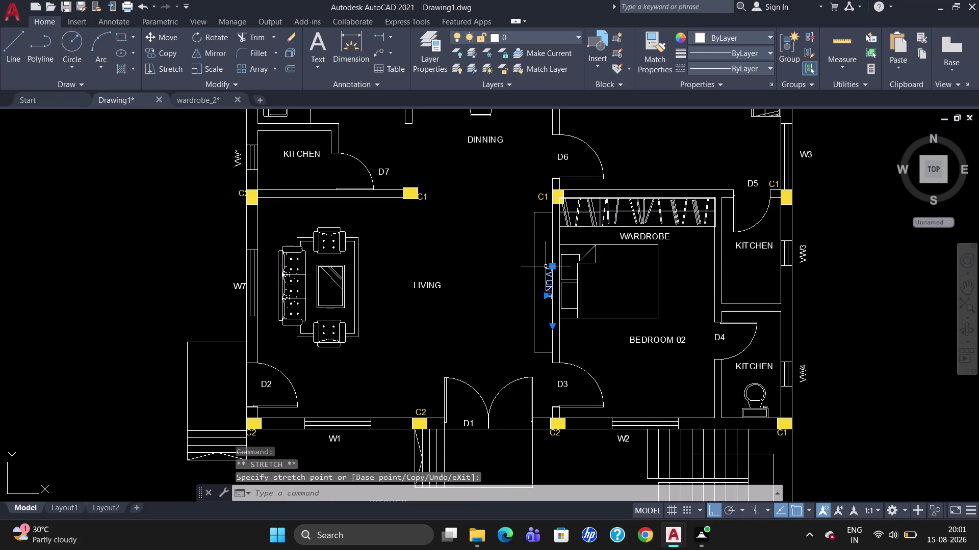
click(551, 268)
drag(550, 269, 548, 271)
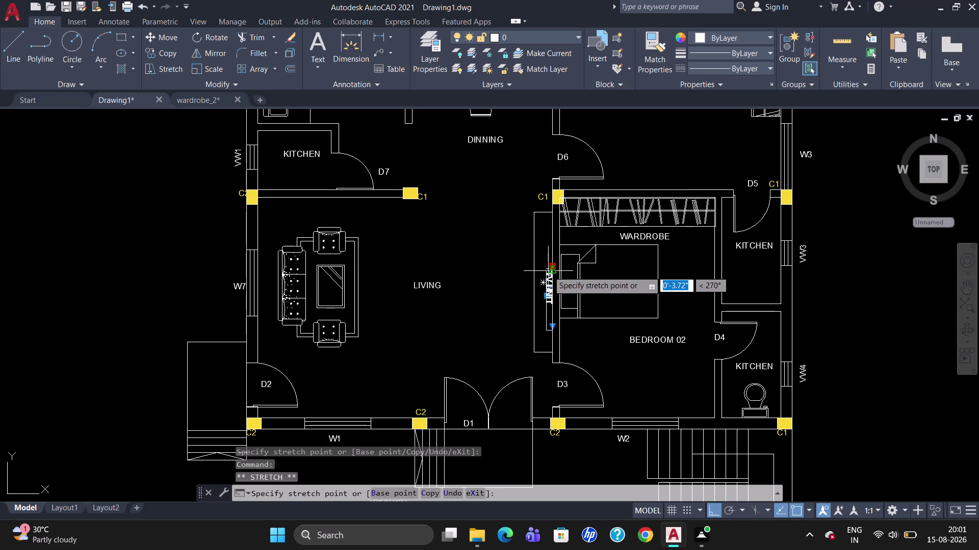
drag(548, 272, 545, 272)
click(546, 273)
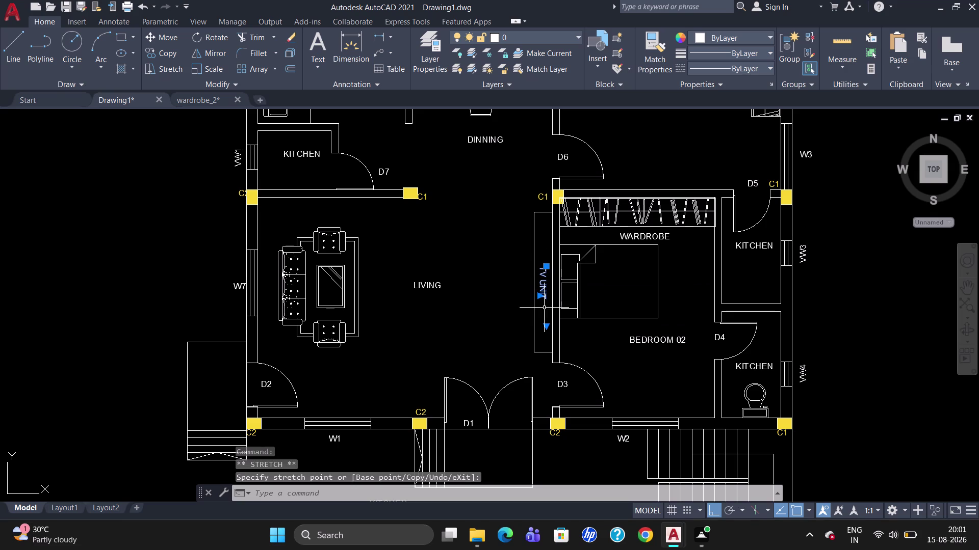
key(Escape)
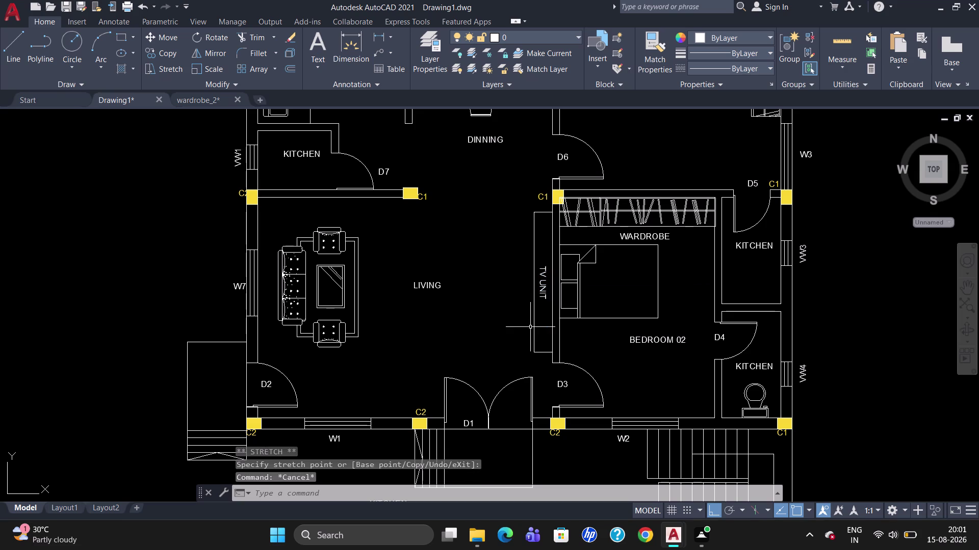
scroll(down, 3)
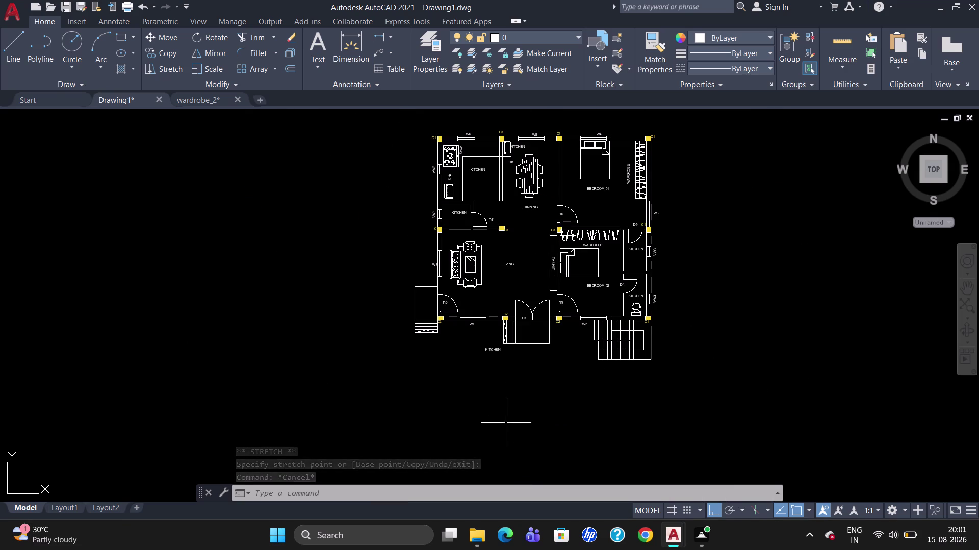
Change the KITCHEN label below the entrance to read 'STEPS' and save it.
double_click(493, 349)
scroll(up, 3)
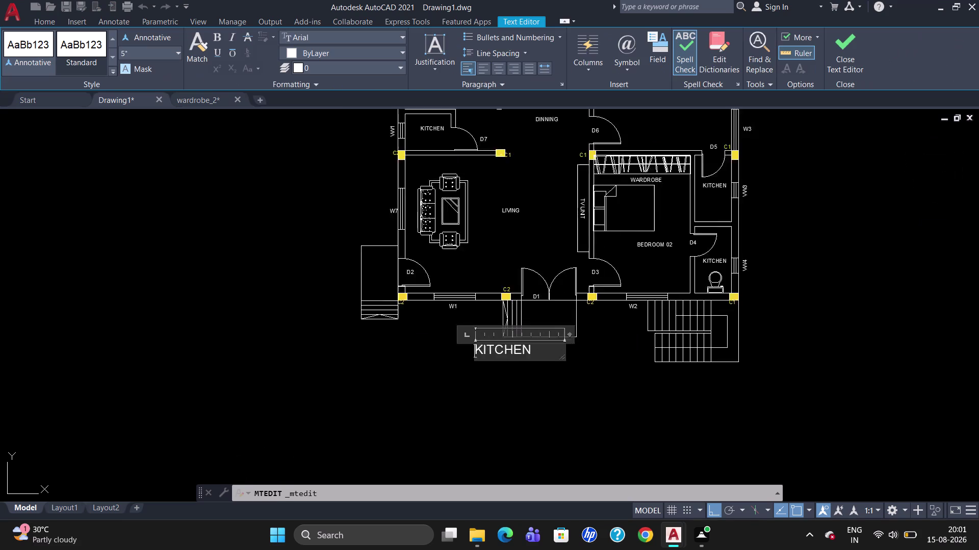
scroll(up, 3)
click(559, 349)
key(BackSpace)
key(BackSpace)
key(BackSpace)
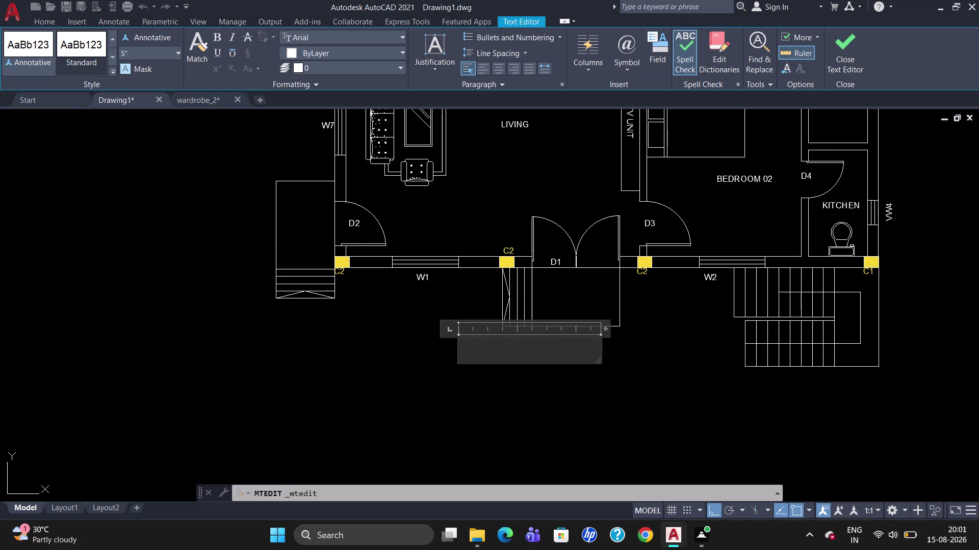
text(STEP)
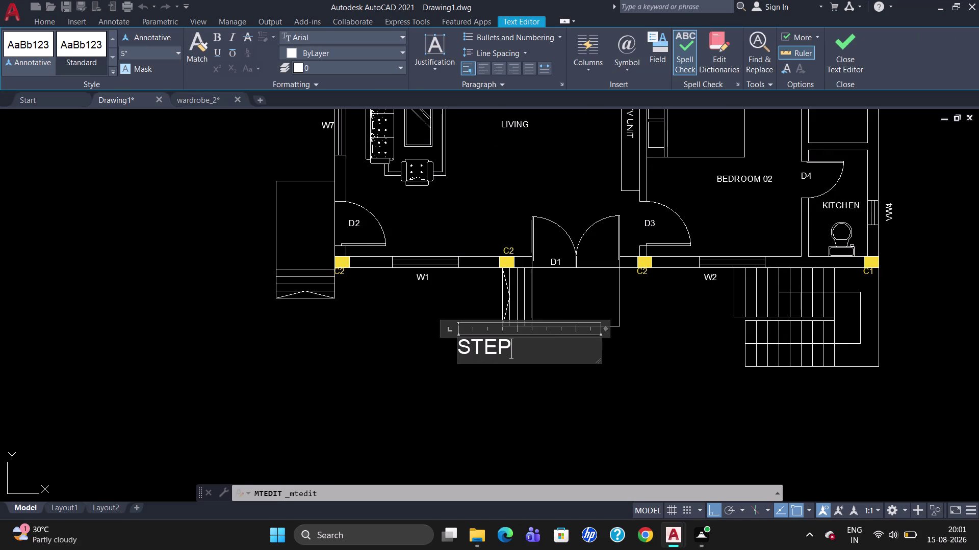
text(S)
key(Return)
key(Escape)
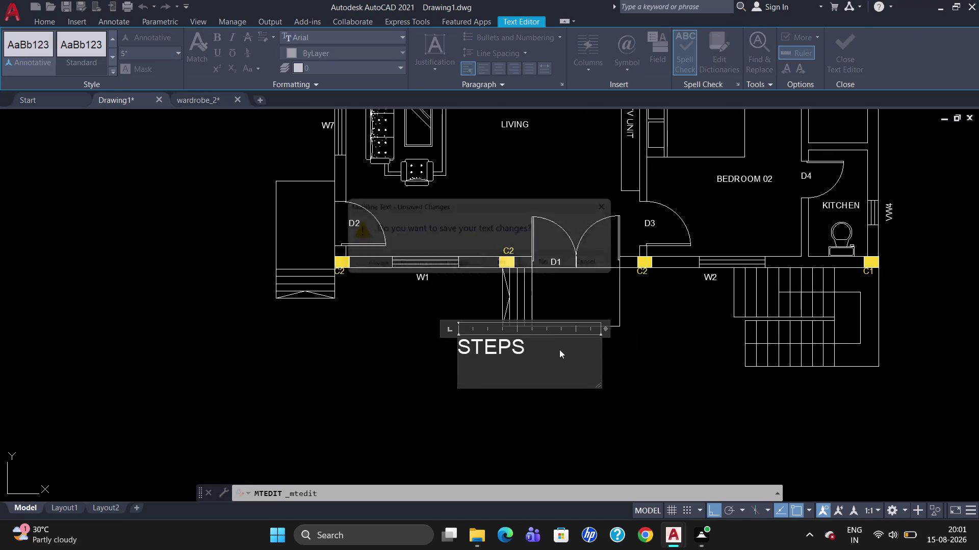
click(508, 269)
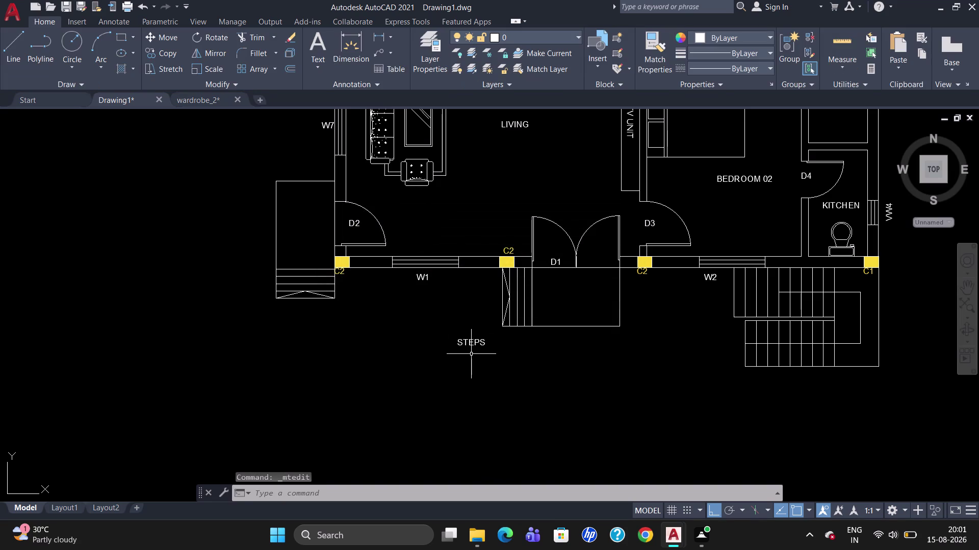
Copy the STEPS label to a spot beneath the left-side staircase.
click(466, 335)
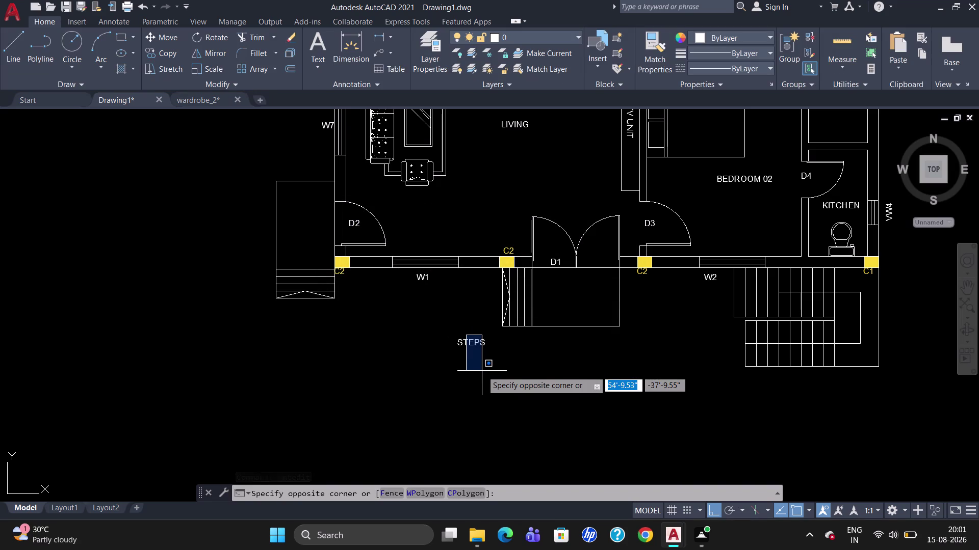
key(Escape)
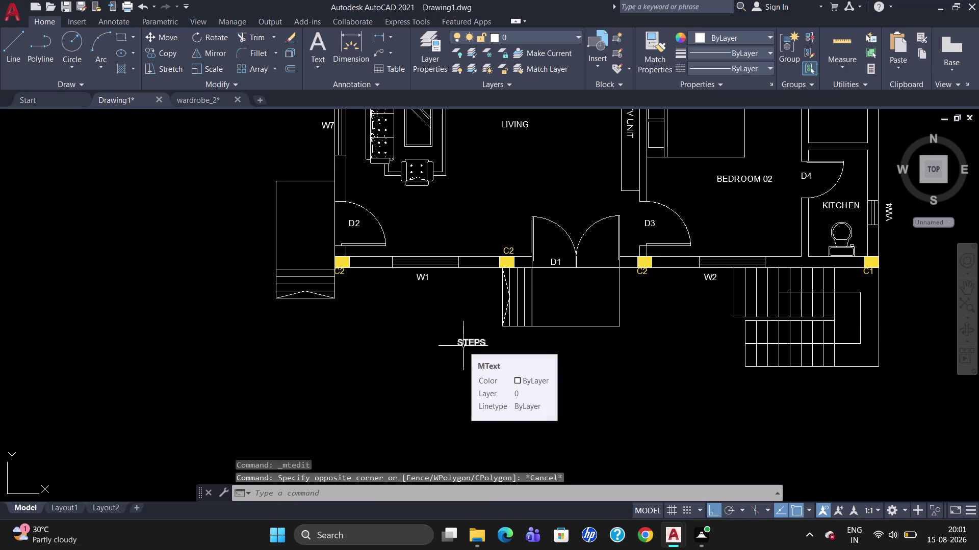
click(468, 343)
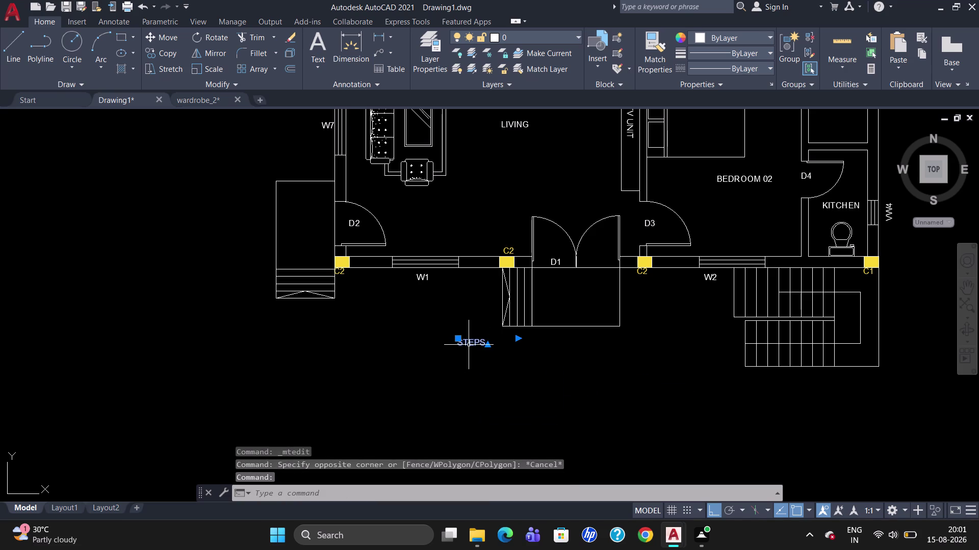
text(CO)
key(Return)
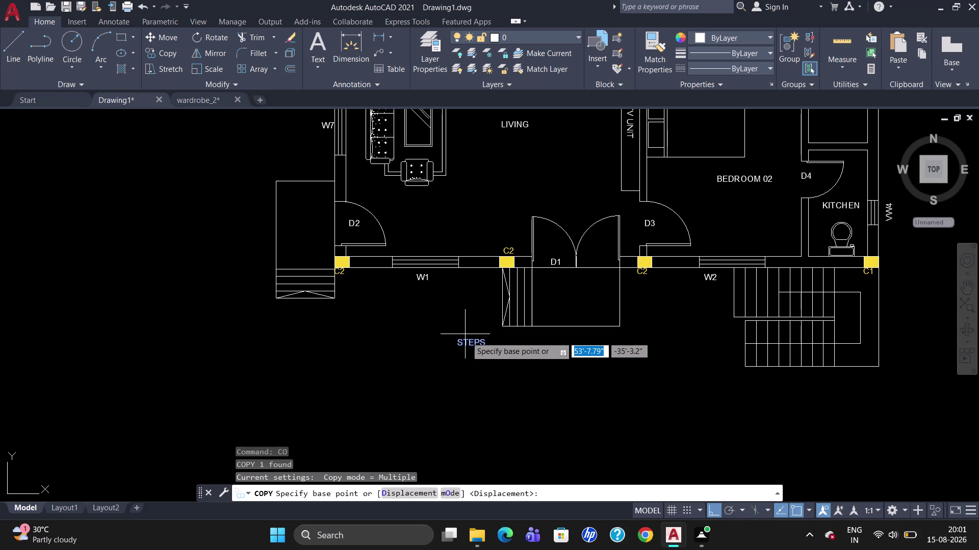
click(467, 342)
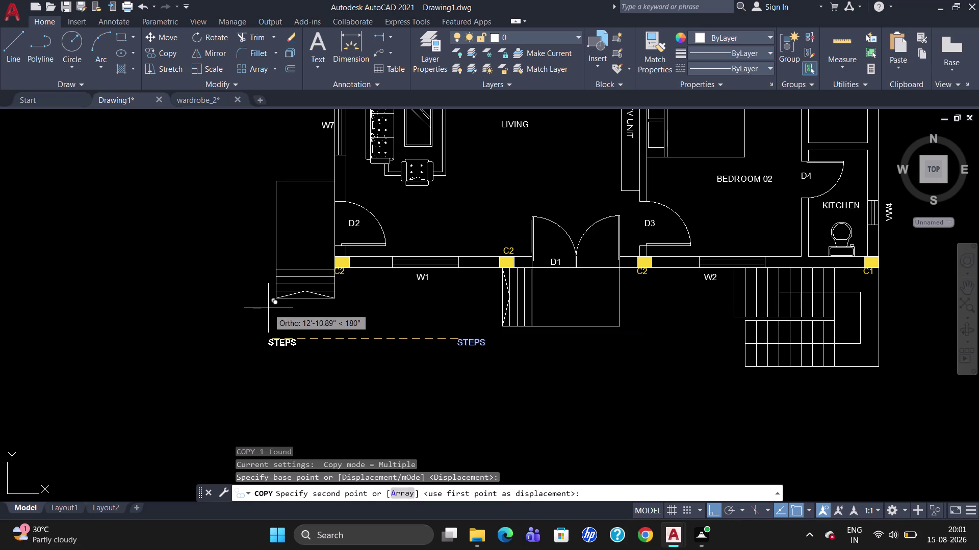
click(730, 512)
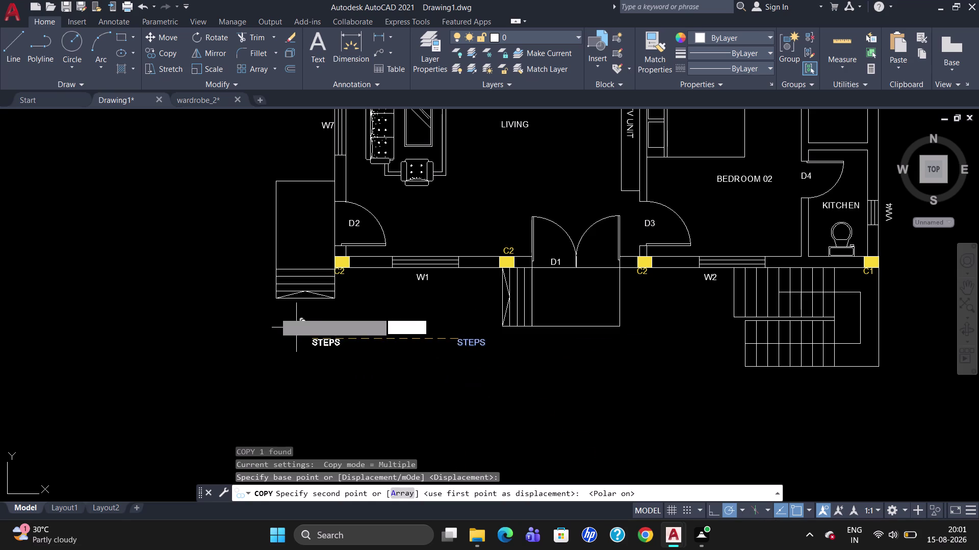
click(290, 305)
key(Escape)
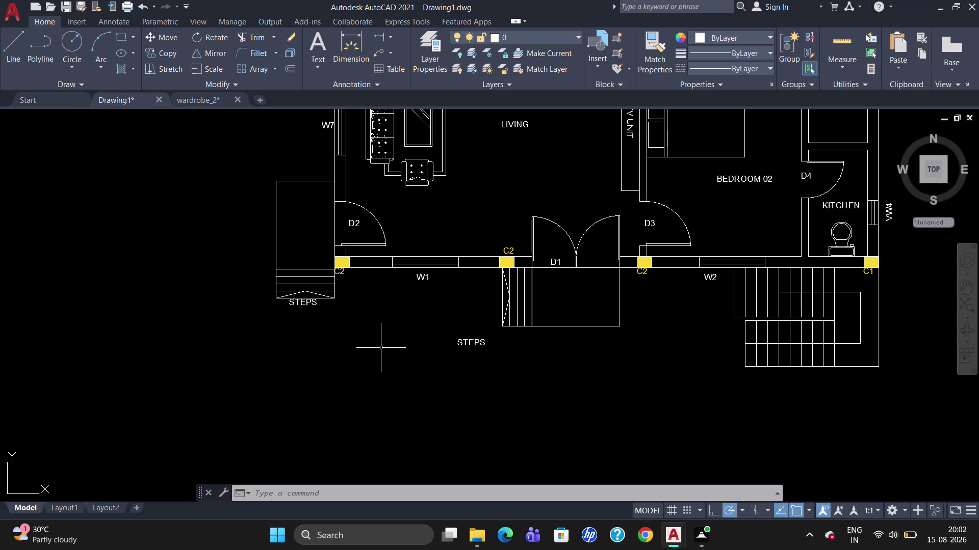
Reselect the front STEPS label, deselect it, and launch ROTATE.
click(470, 342)
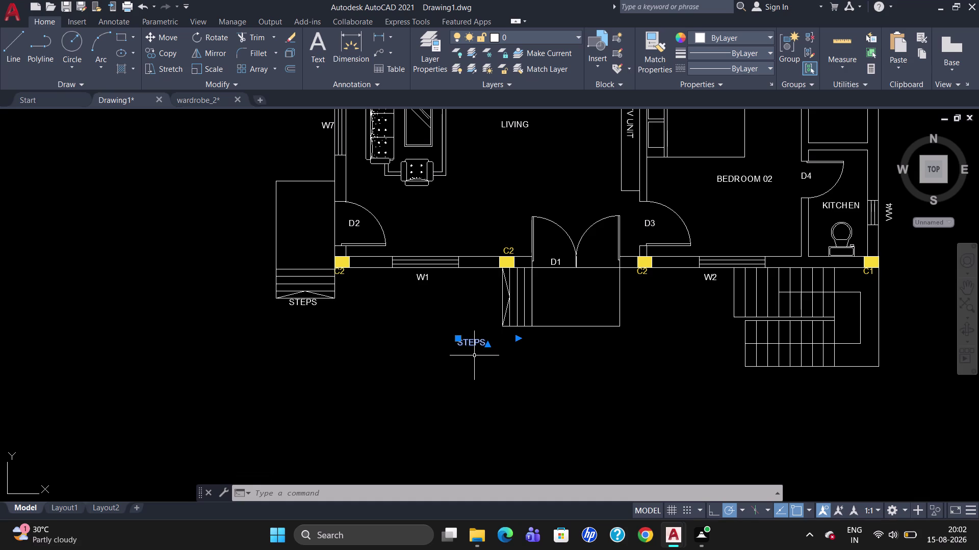
key(Escape)
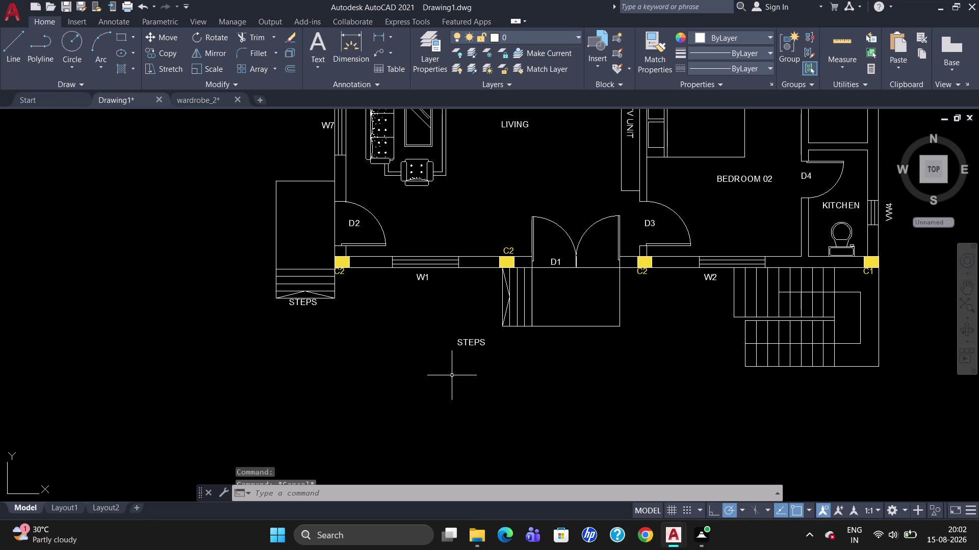
text(RO)
key(Return)
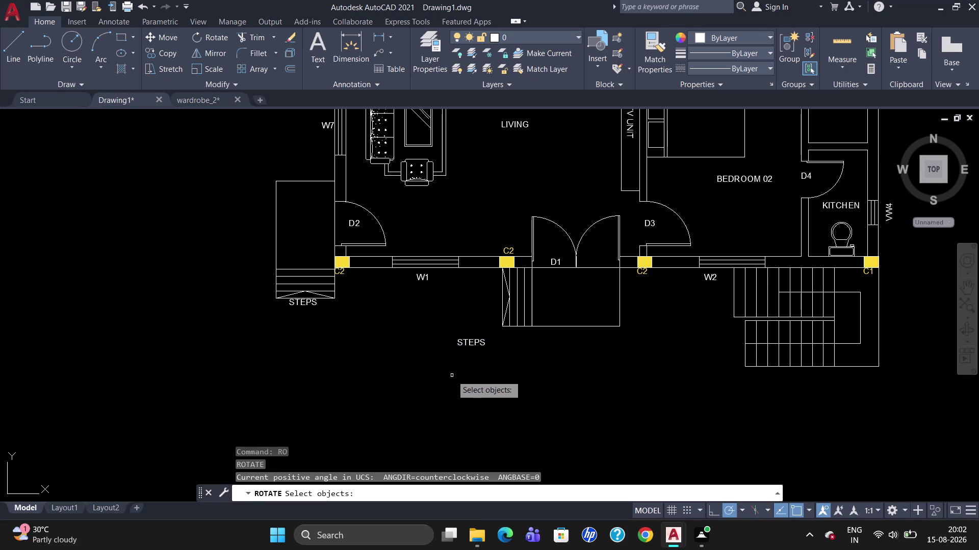
Rotate the front STEPS label 270° so it runs vertically.
click(475, 345)
key(Return)
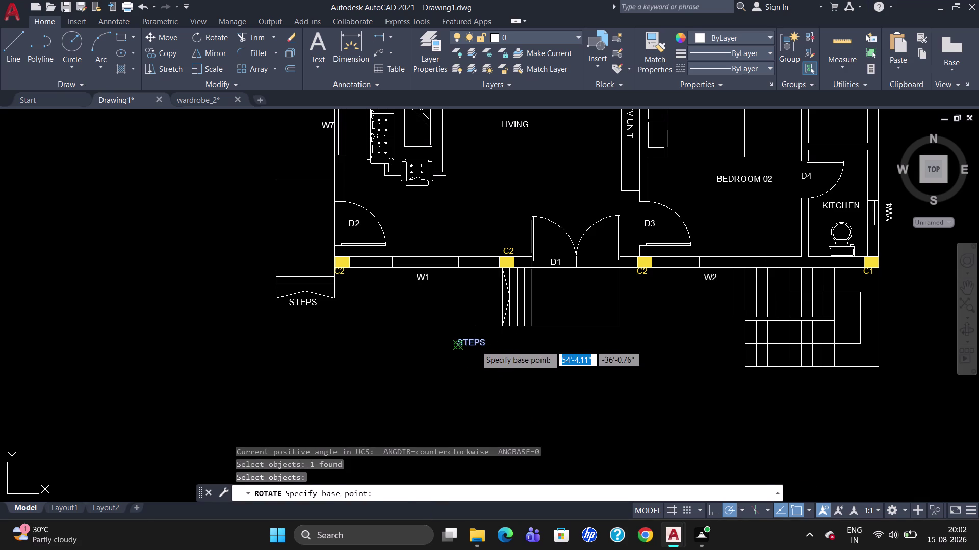
click(468, 342)
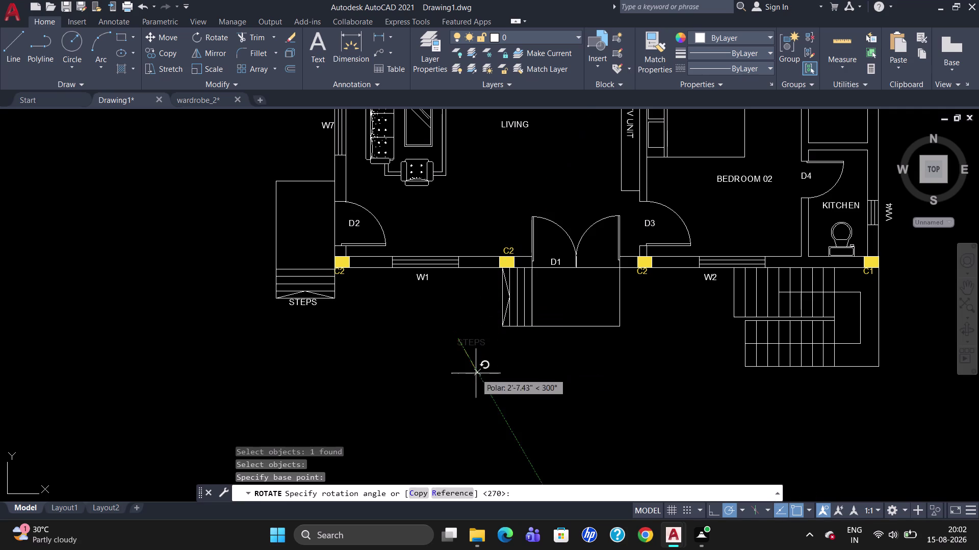
click(461, 382)
click(454, 350)
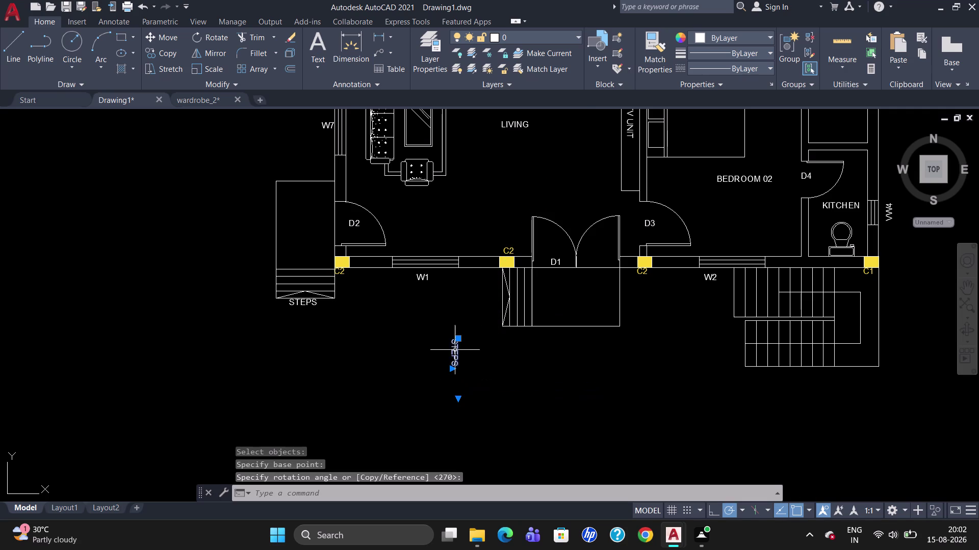
Move the vertical STEPS label (M) beside the front staircase.
key(m)
key(Return)
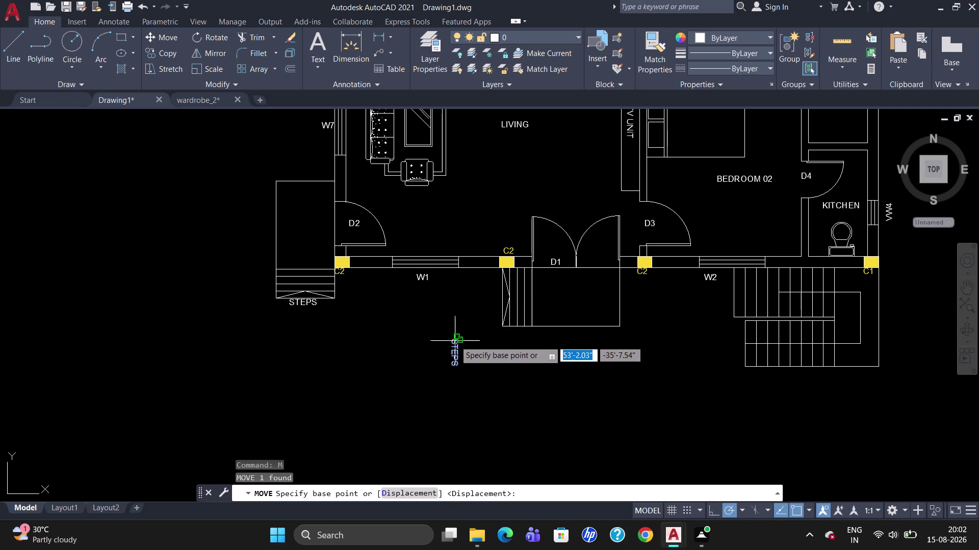
click(455, 341)
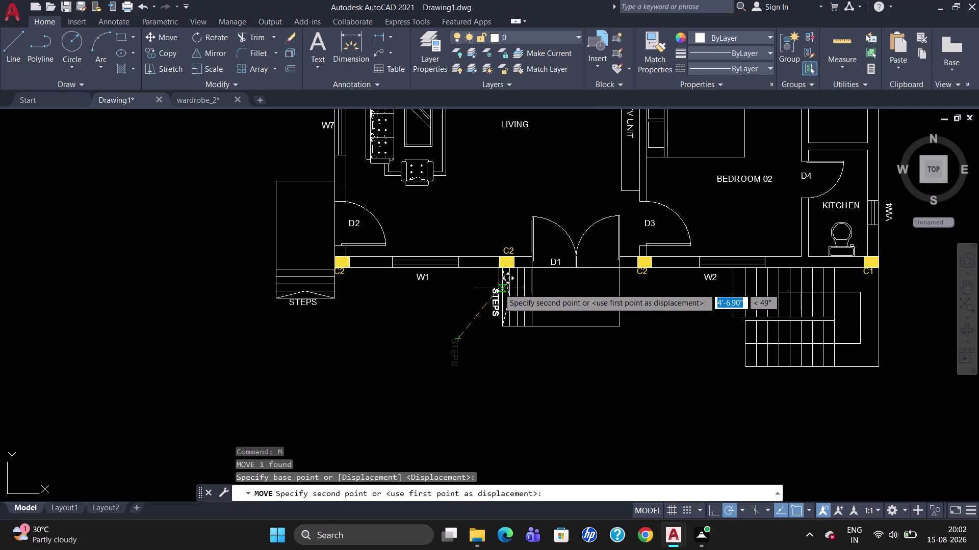
click(499, 288)
key(Escape)
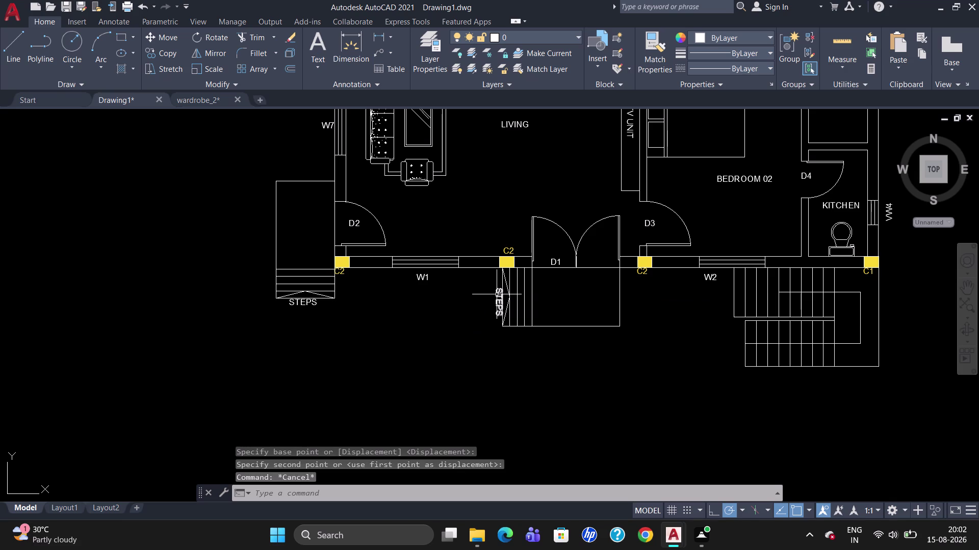
Grip-nudge the STEPS label against the stair treads, then zoom out.
click(497, 295)
click(502, 289)
drag(502, 289, 493, 285)
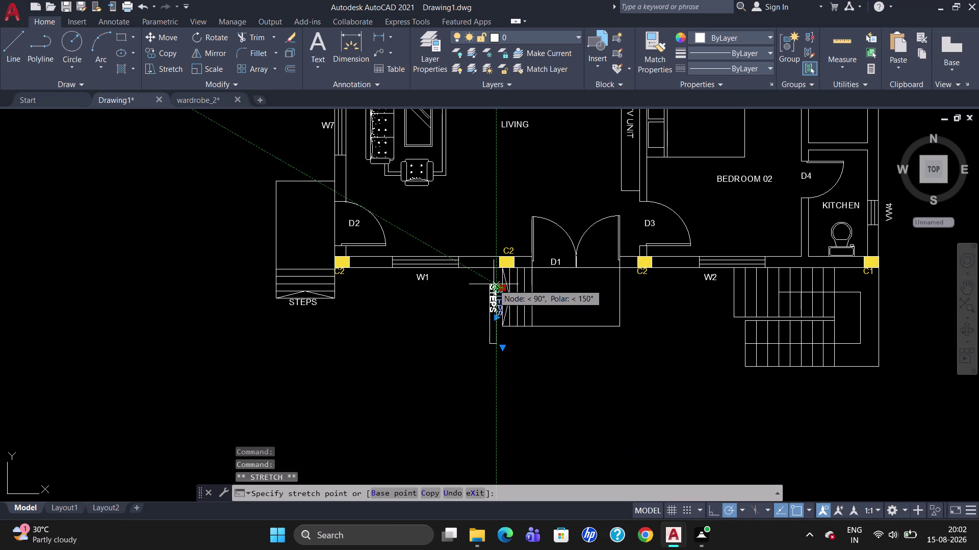
click(493, 284)
key(Escape)
scroll(down, 3)
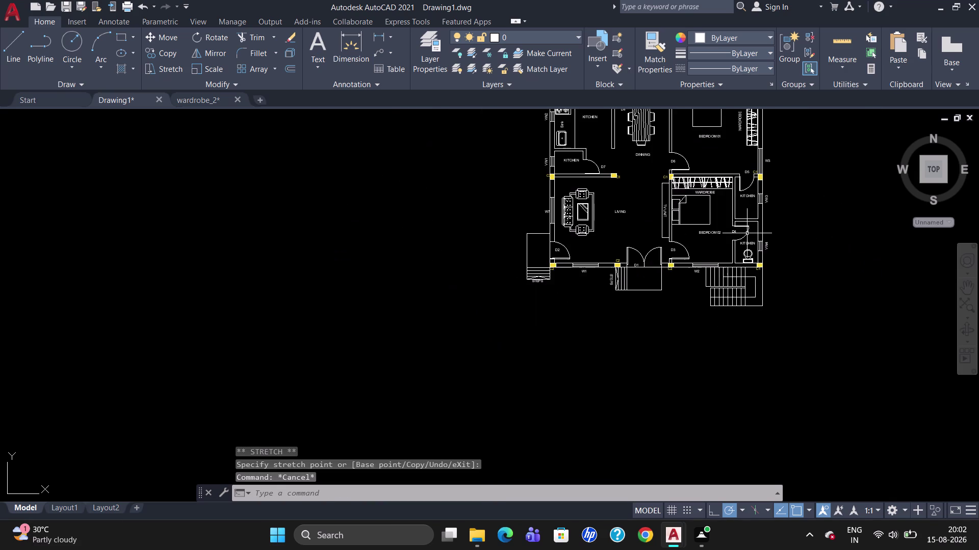
scroll(up, 3)
scroll(down, 3)
scroll(up, 3)
scroll(down, 3)
scroll(up, 3)
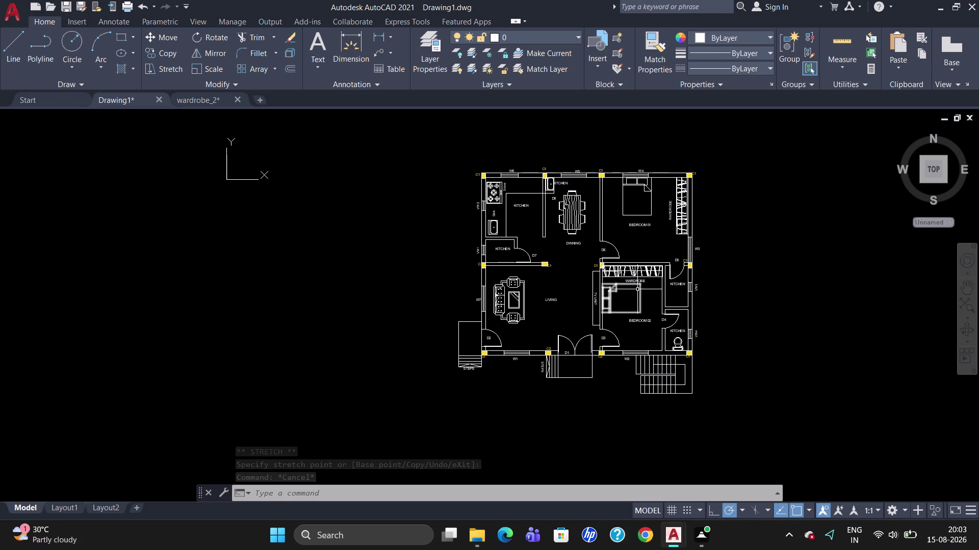
scroll(up, 3)
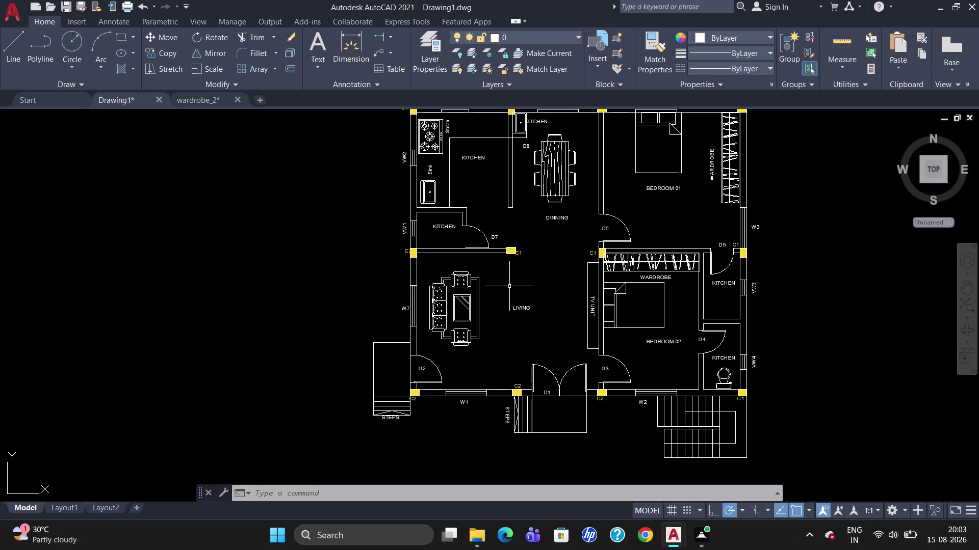
Place the living room's vertical 15' dimension from the column to the front wall.
text(DL)
key(i)
key(Return)
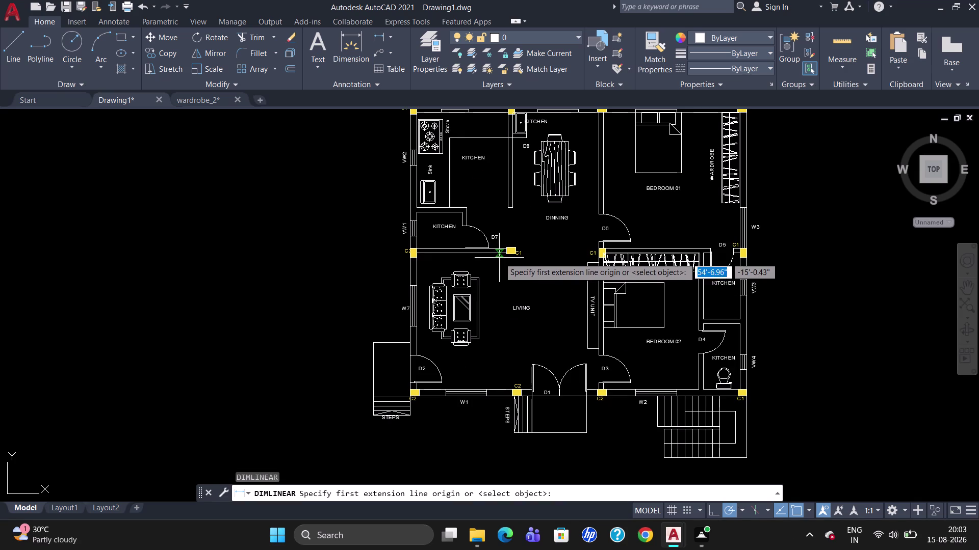
click(498, 257)
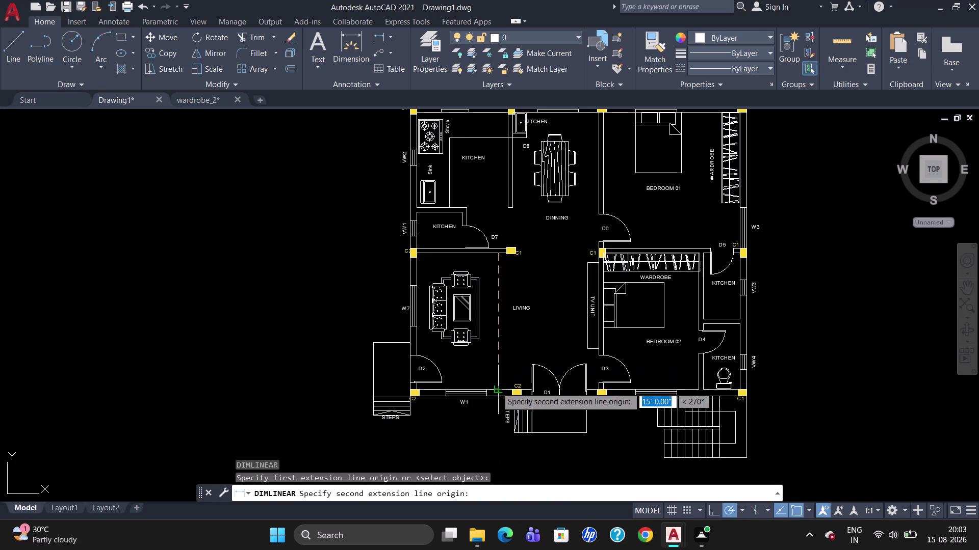
click(497, 388)
text(DL)
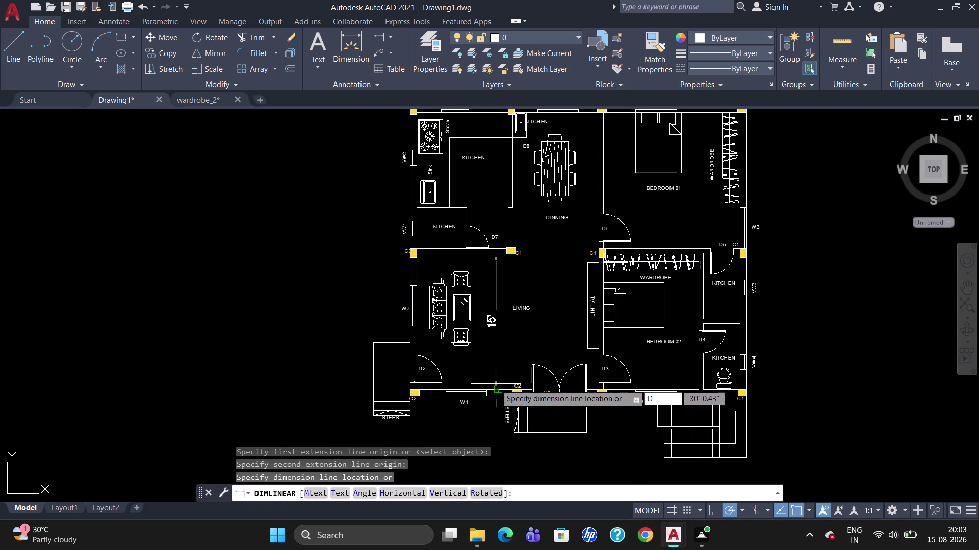
key(i)
key(Return)
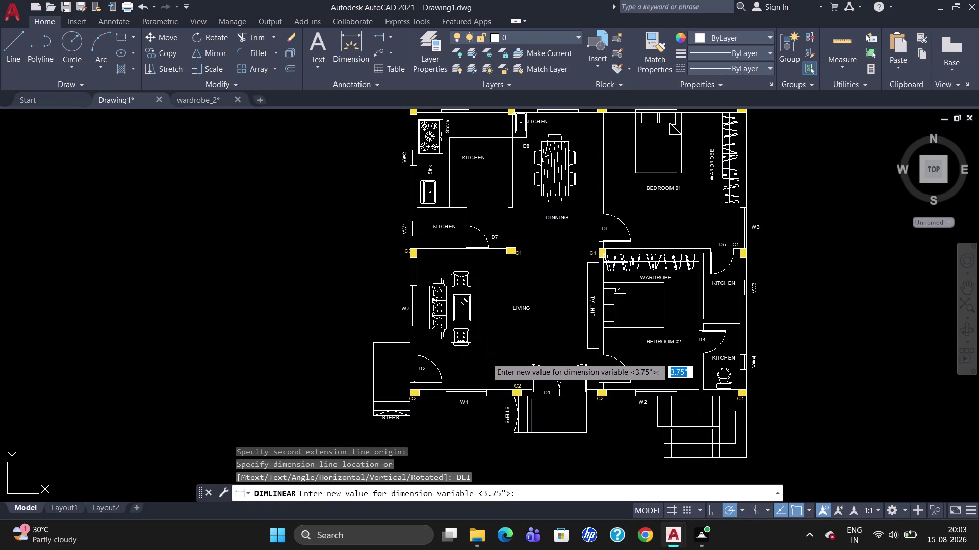
click(496, 259)
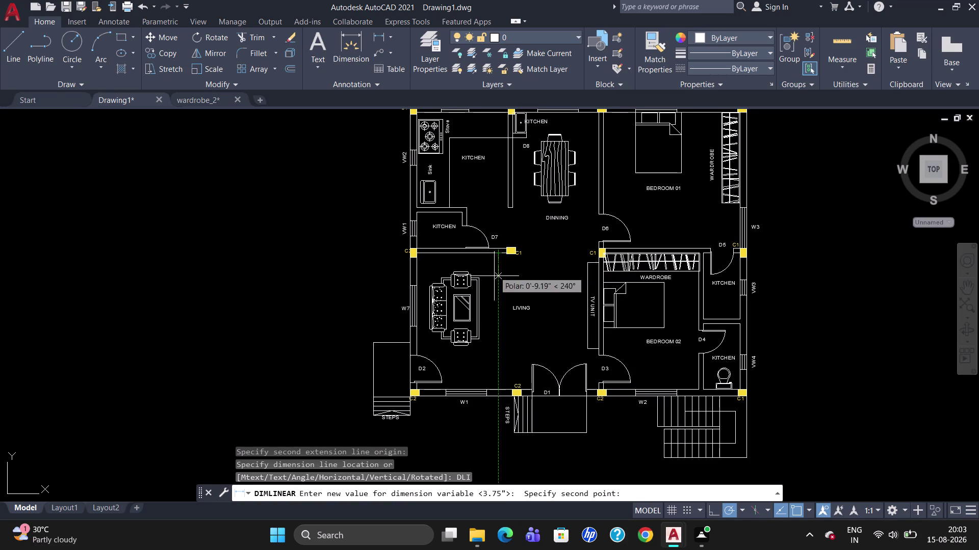
click(496, 389)
click(495, 389)
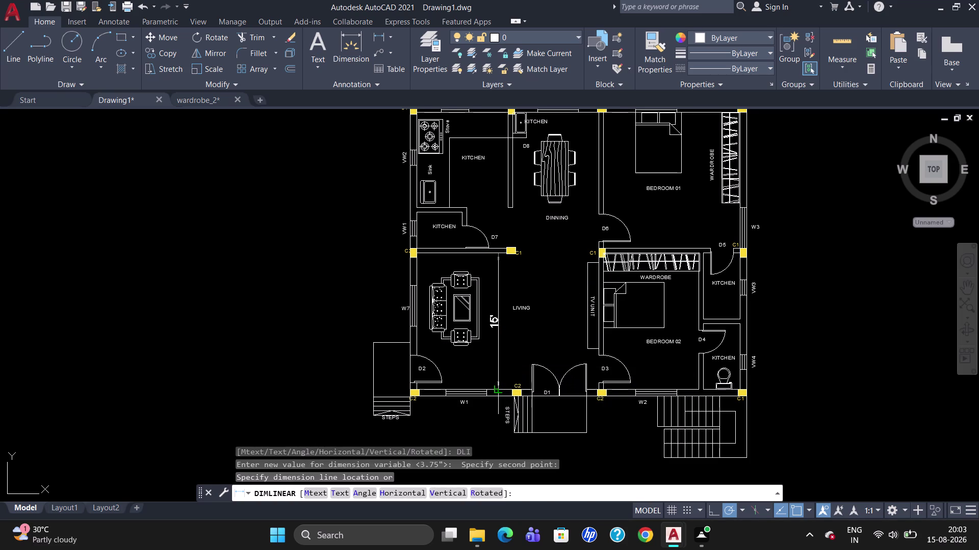
Dimension the living room's width wall to wall as 20'.
key(space)
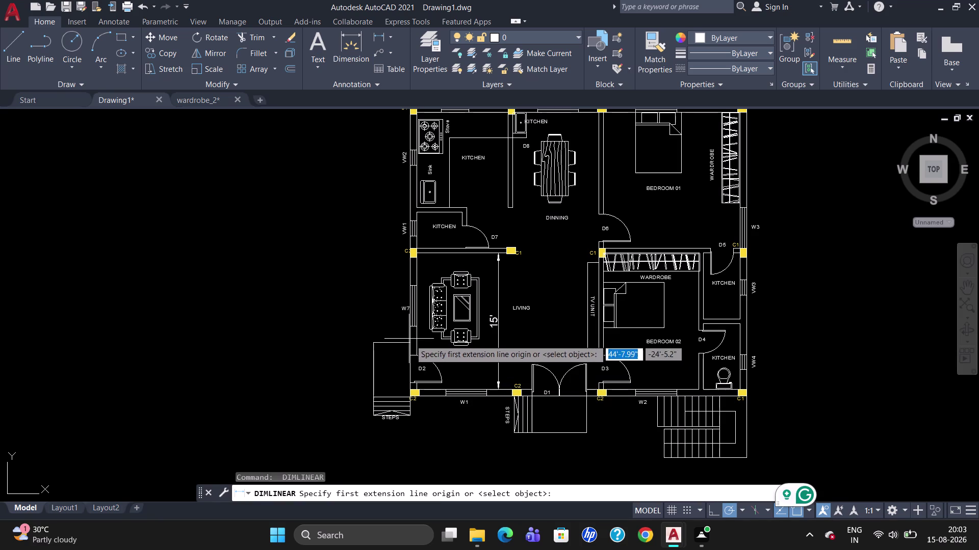
click(418, 347)
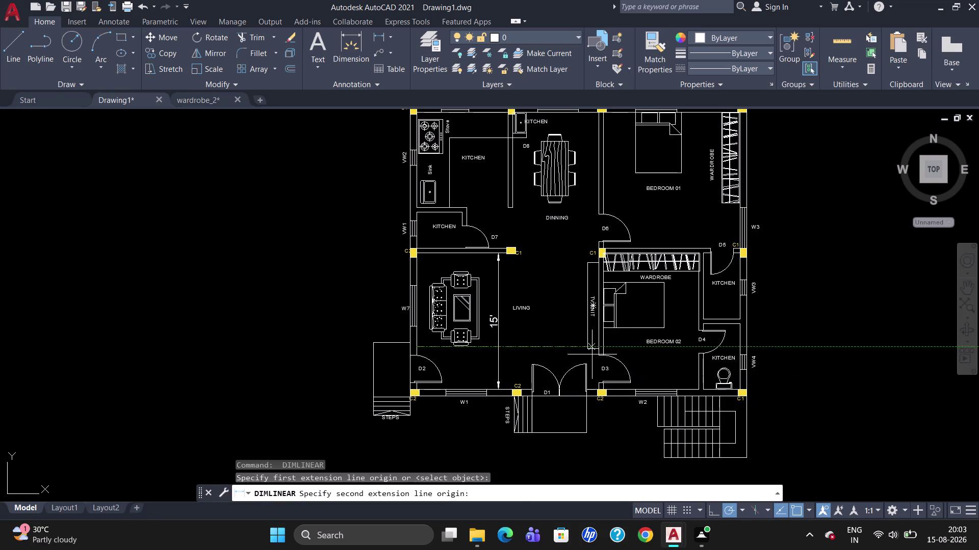
click(599, 349)
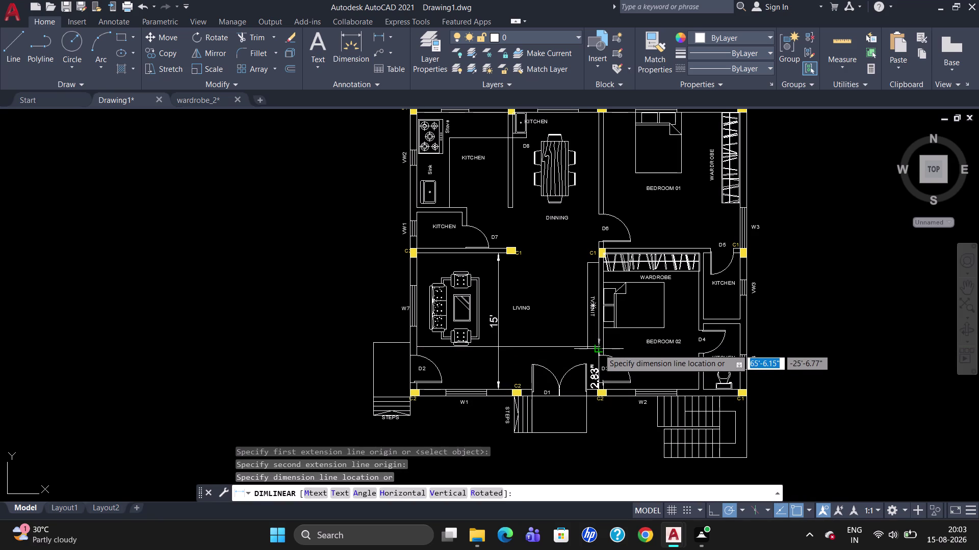
click(575, 349)
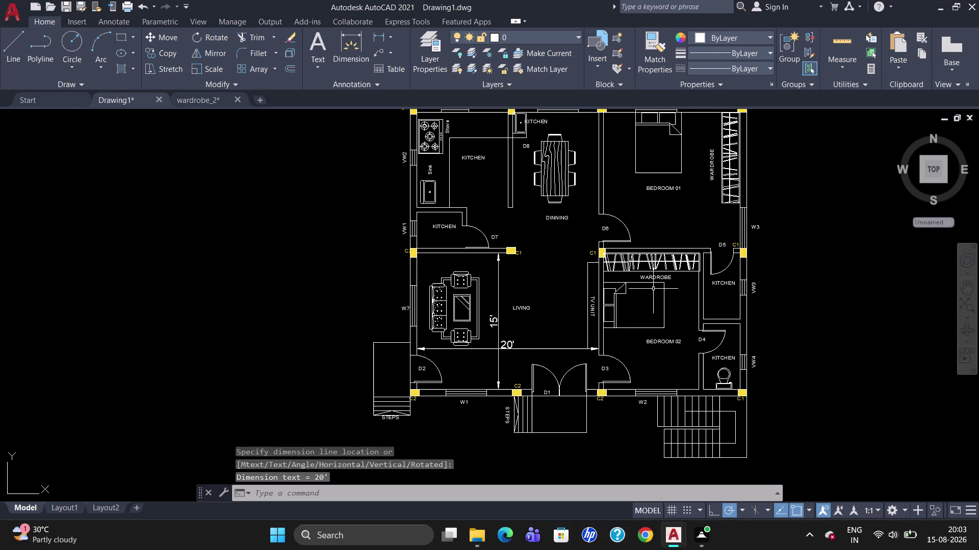
scroll(down, 3)
scroll(up, 3)
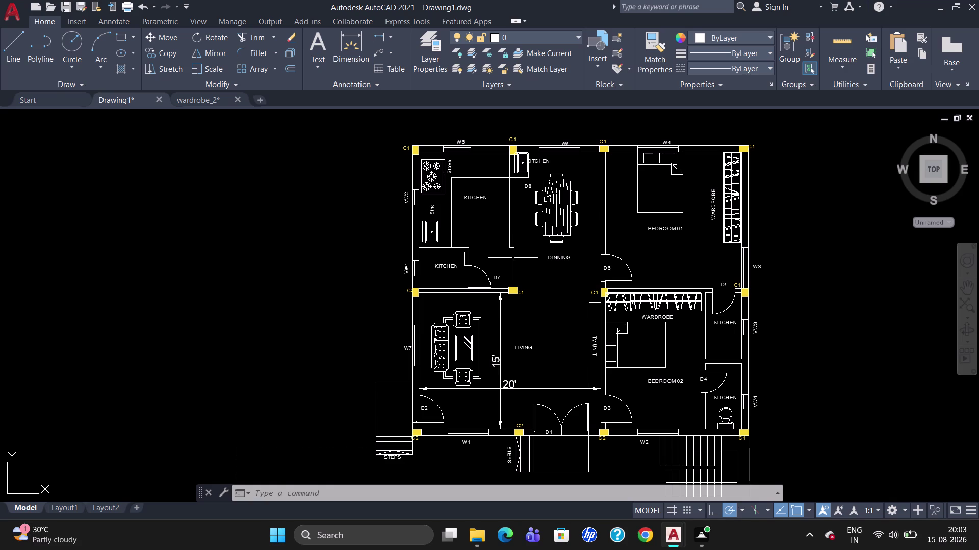
key(space)
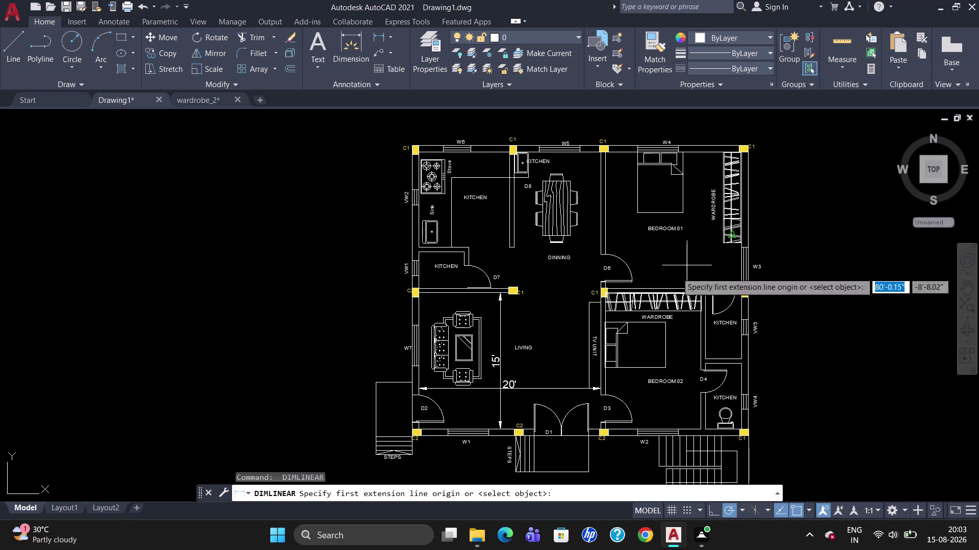
Cancel the off-target 14'-11.95" bedroom depth dimension.
scroll(up, 3)
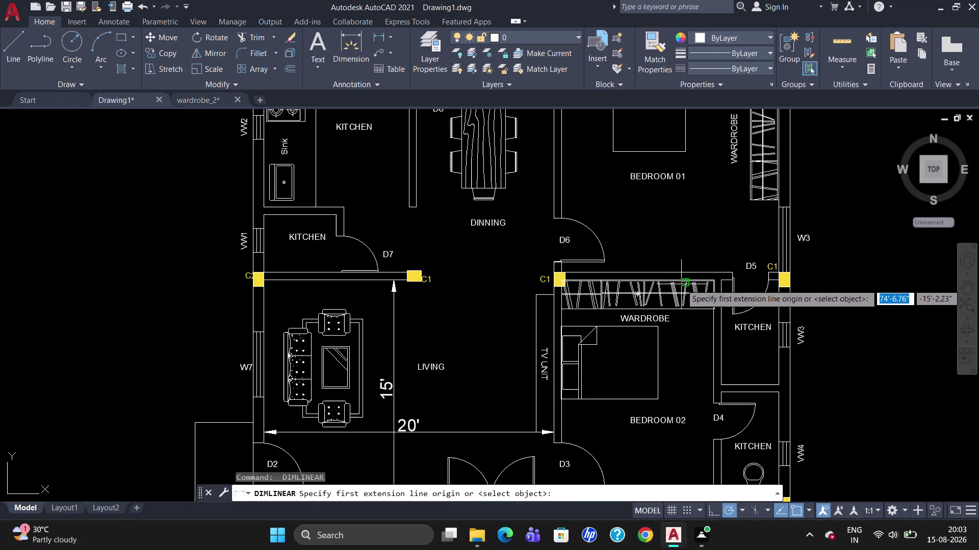
scroll(up, 3)
click(673, 274)
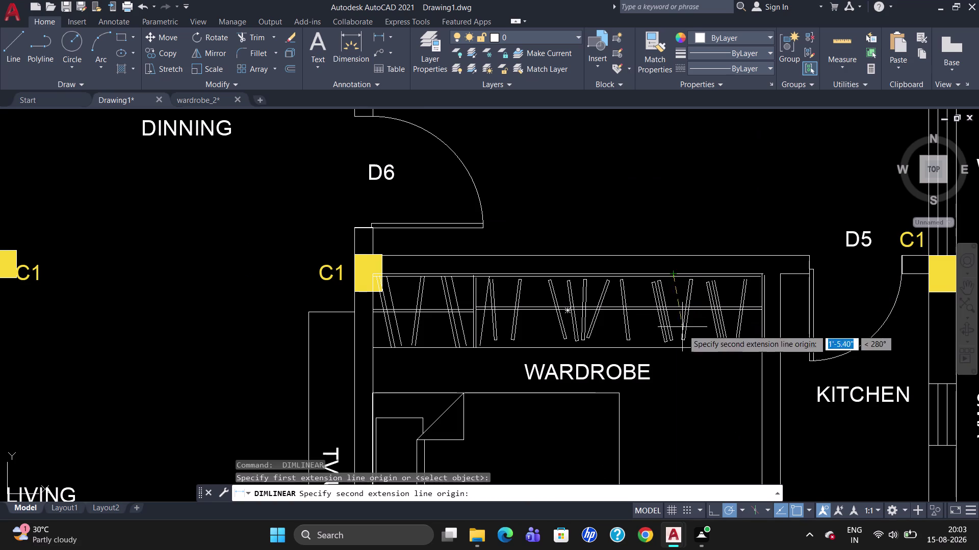
scroll(down, 3)
scroll(down, 3)
scroll(up, 3)
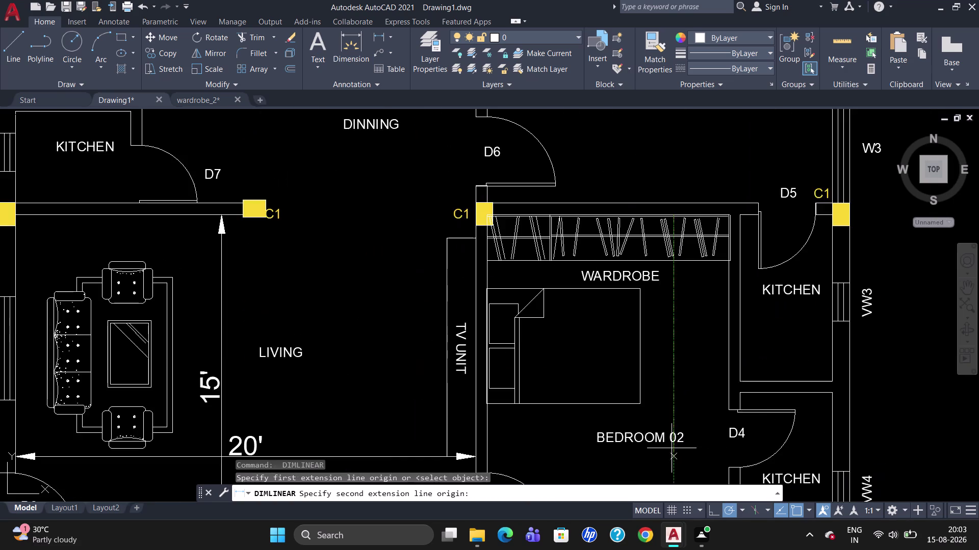
scroll(down, 3)
scroll(up, 3)
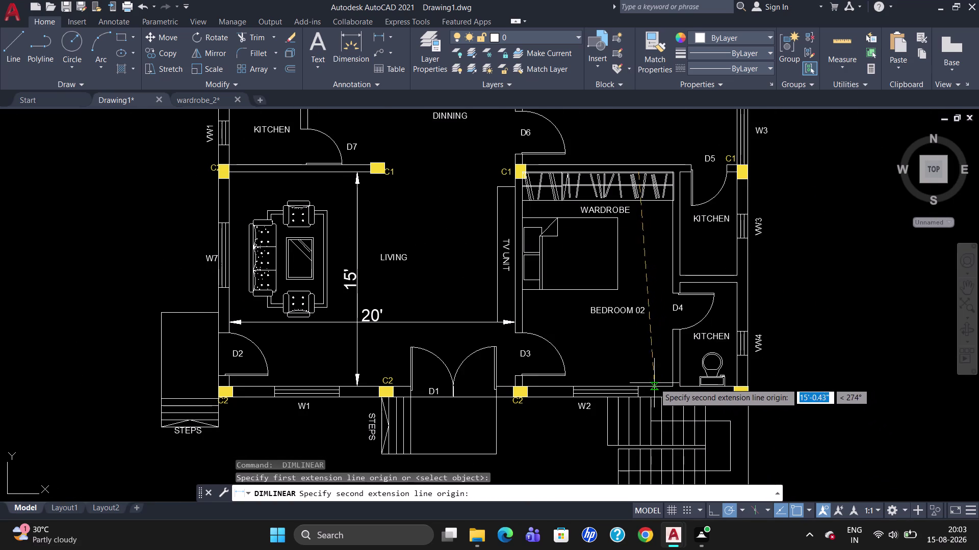
click(646, 389)
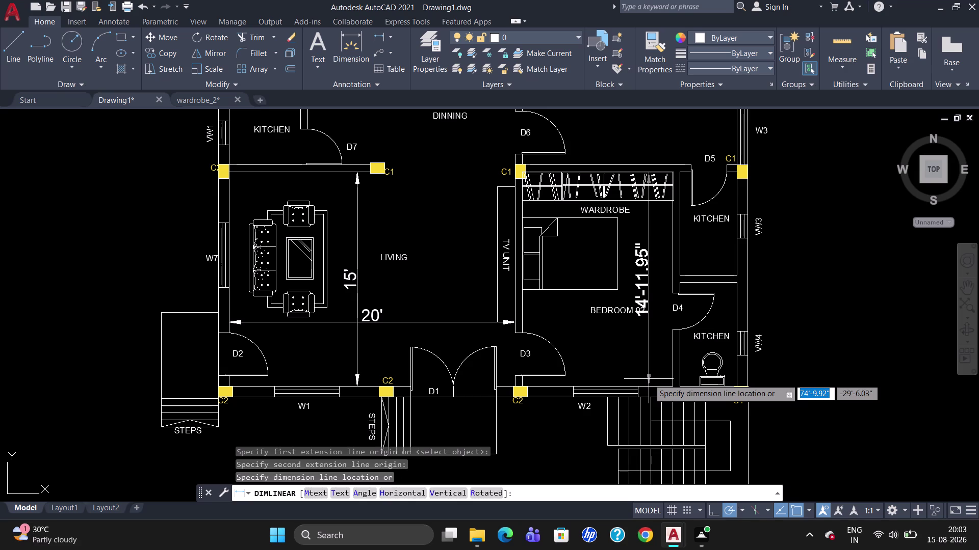
key(Escape)
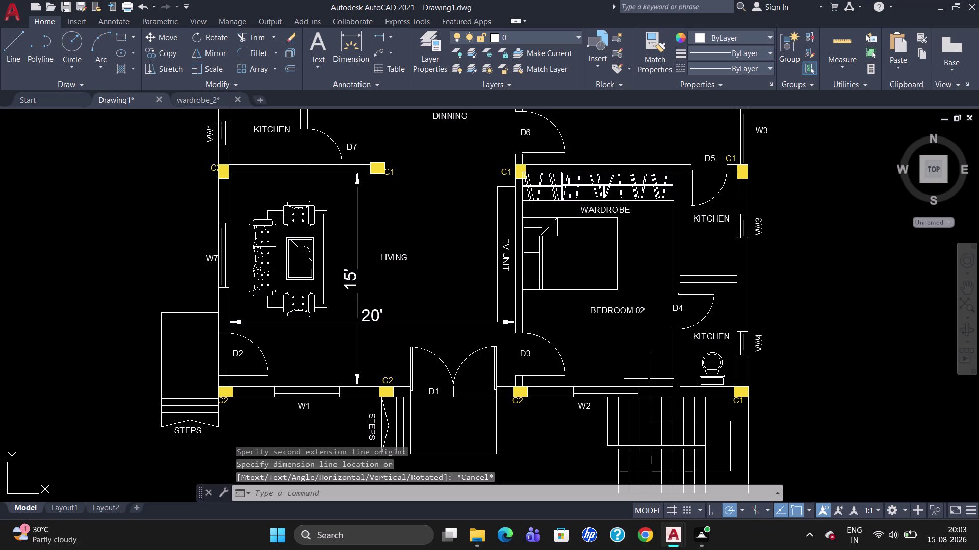
Place the 15' depth dimension from the wardrobe's lower edge to the bottom wall.
text(DL)
text(I)
key(Return)
scroll(up, 3)
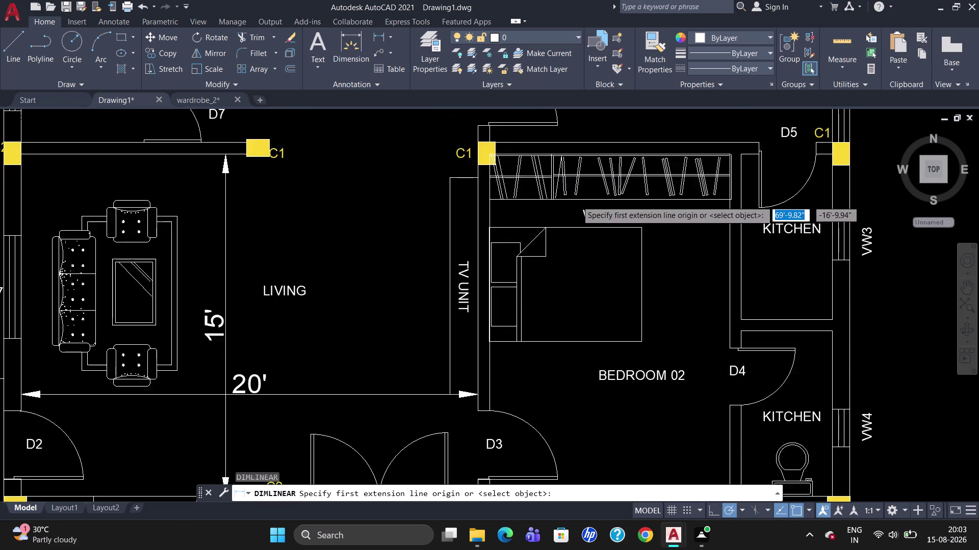
scroll(up, 3)
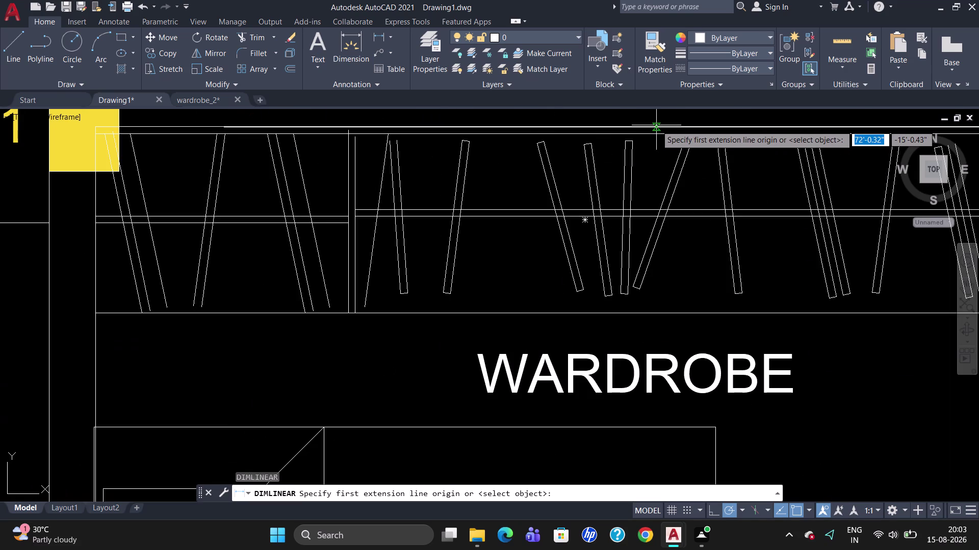
click(656, 125)
scroll(down, 3)
scroll(down, 3)
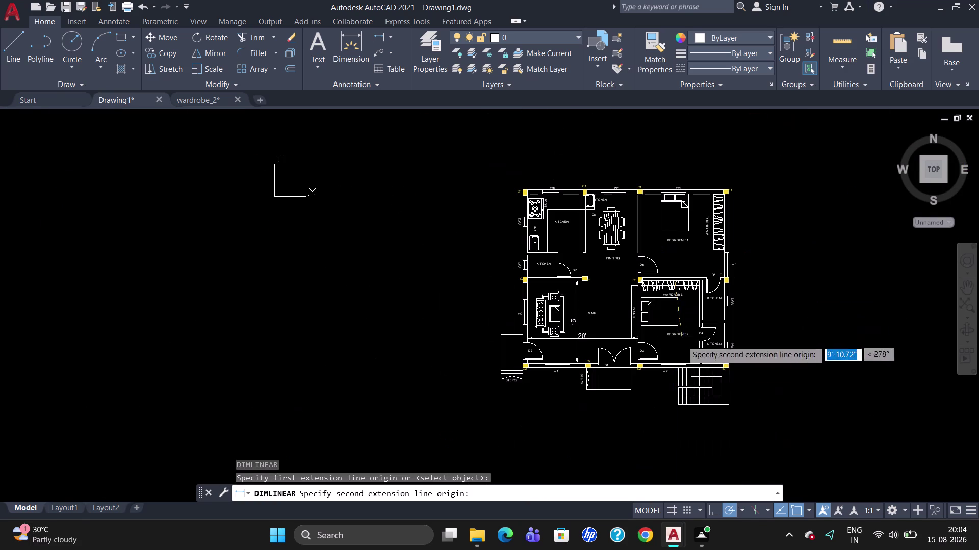
scroll(up, 3)
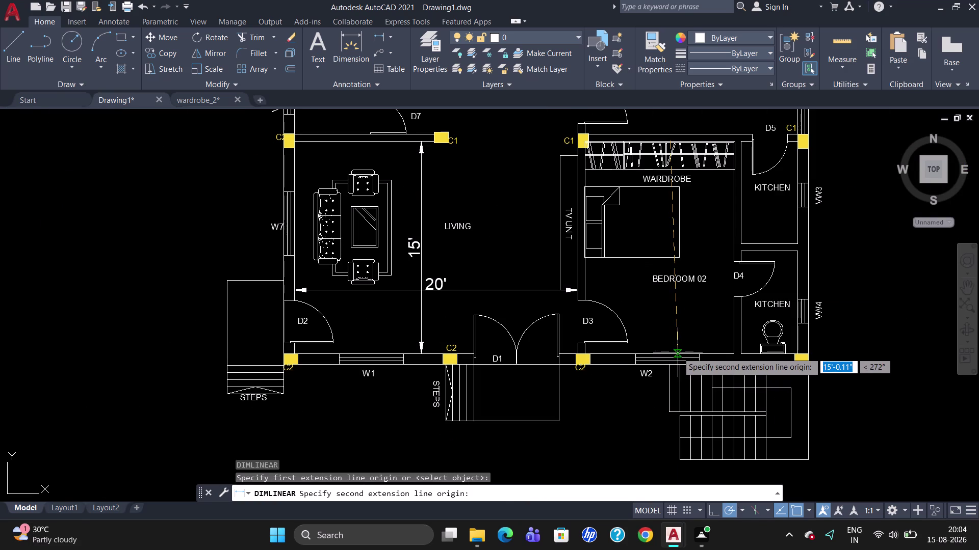
click(677, 353)
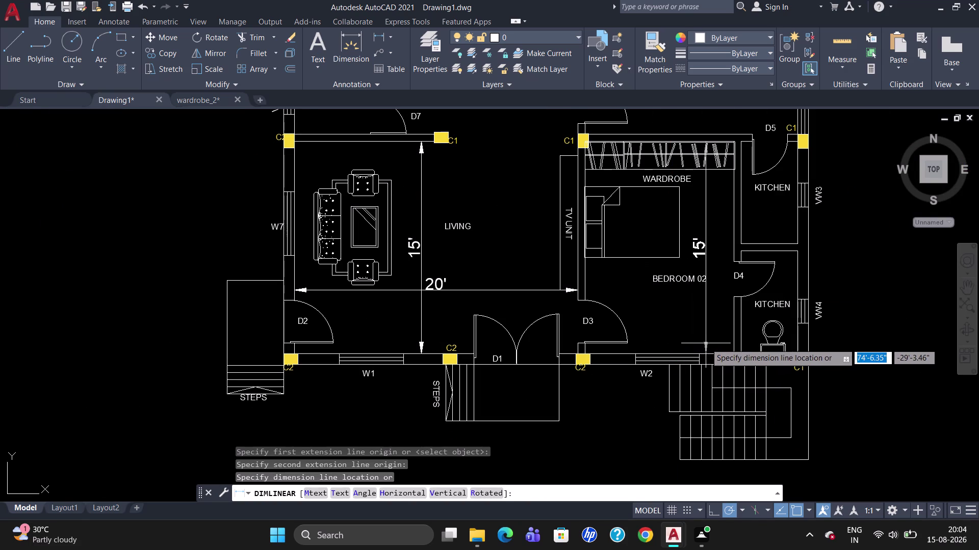
click(705, 343)
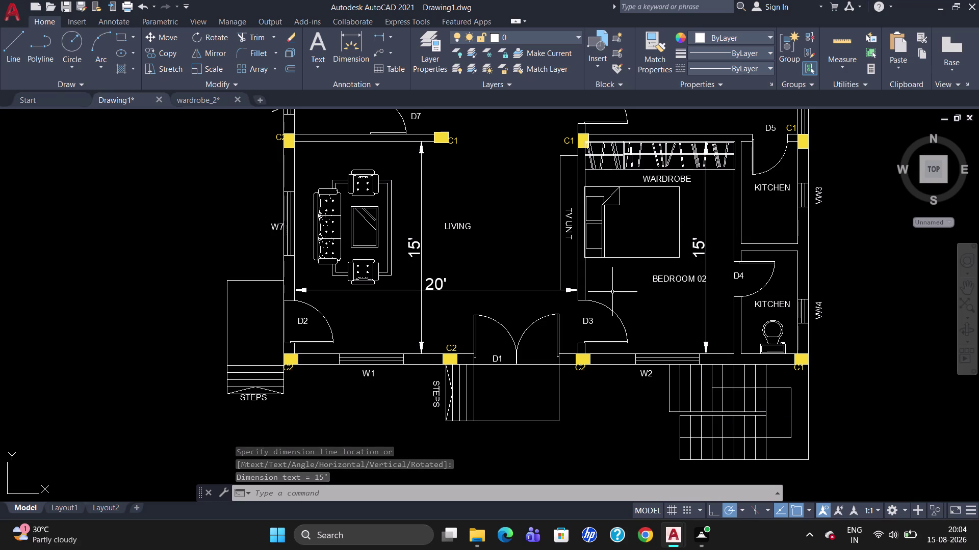
key(space)
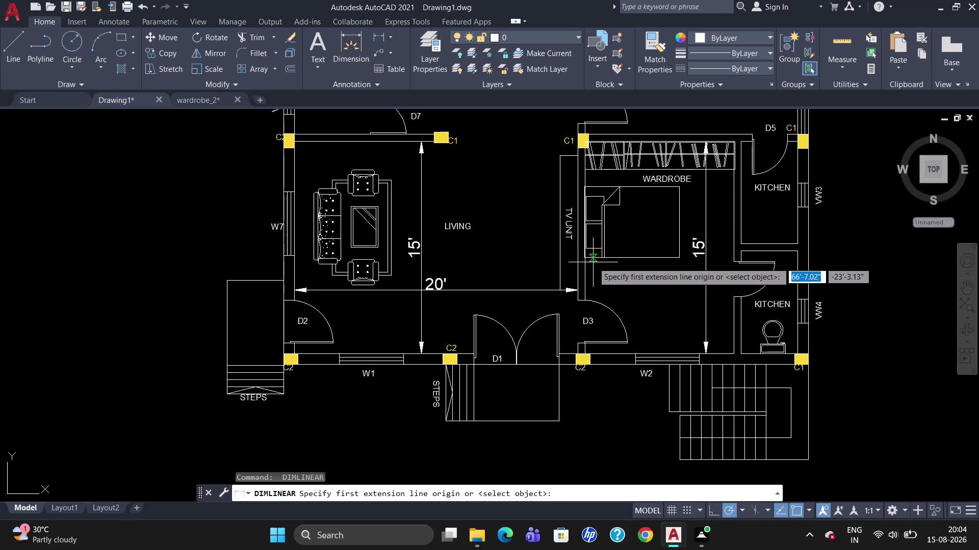
Dimension BEDROOM 02's width between its left and right walls as 10'-6".
click(583, 180)
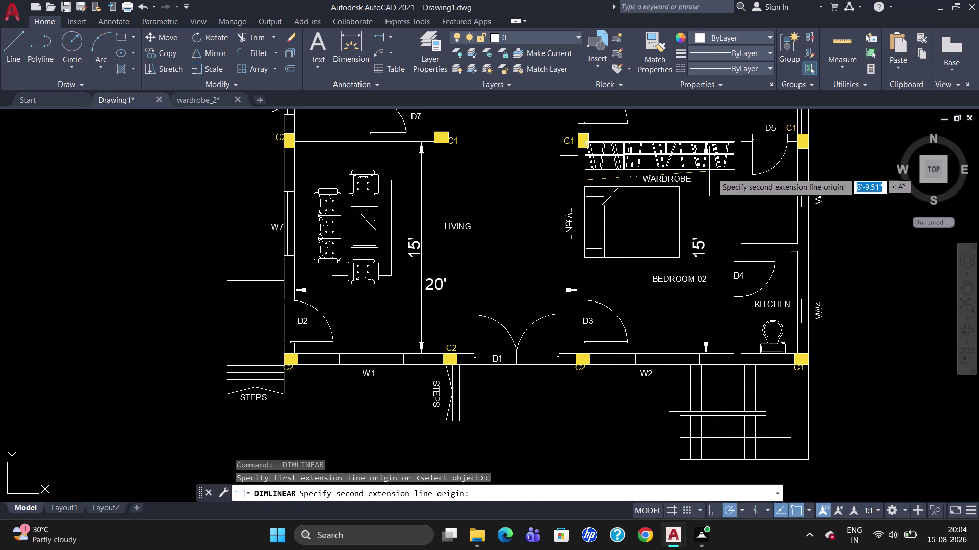
click(733, 185)
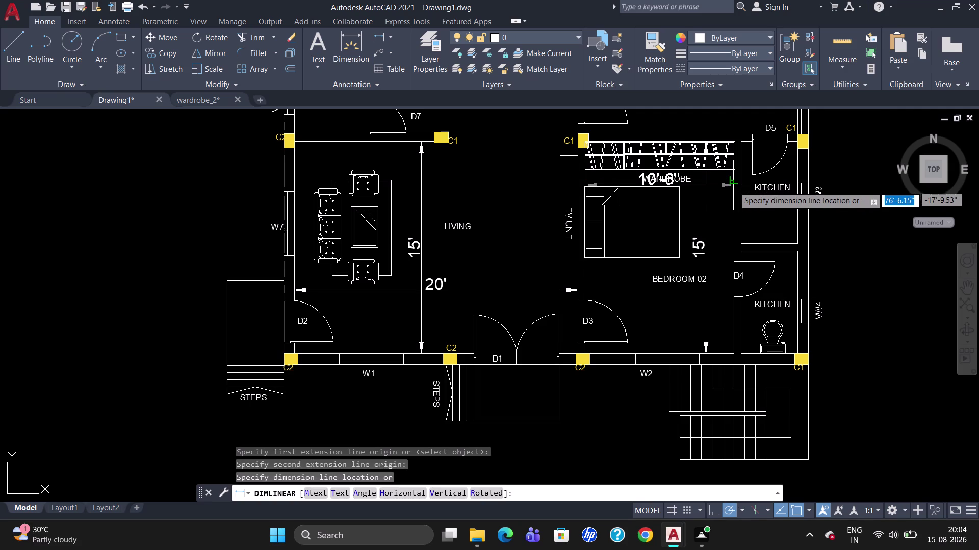
click(731, 261)
scroll(down, 3)
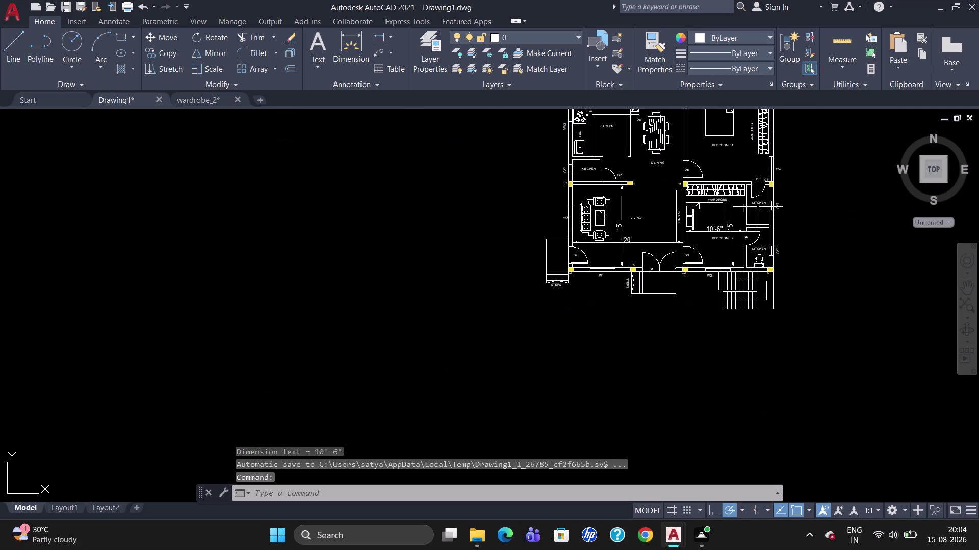
scroll(up, 3)
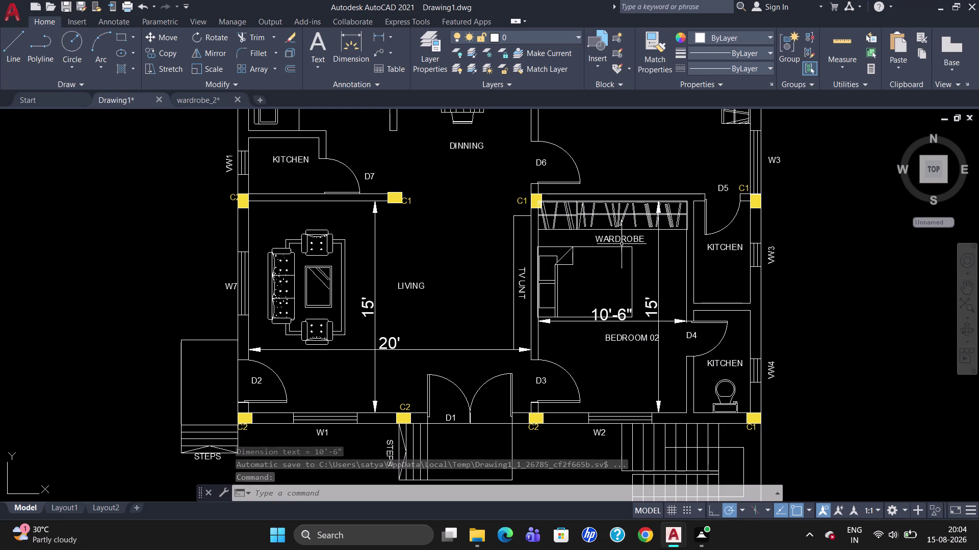
Delete the WARDROBE label and move the 10'-6" dimension up beneath the wardrobe.
click(620, 240)
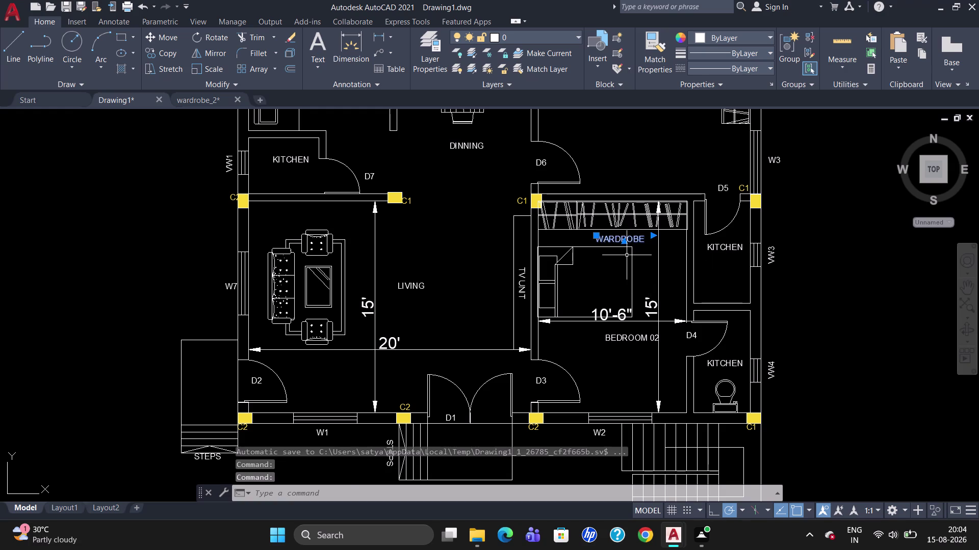
key(Delete)
click(616, 318)
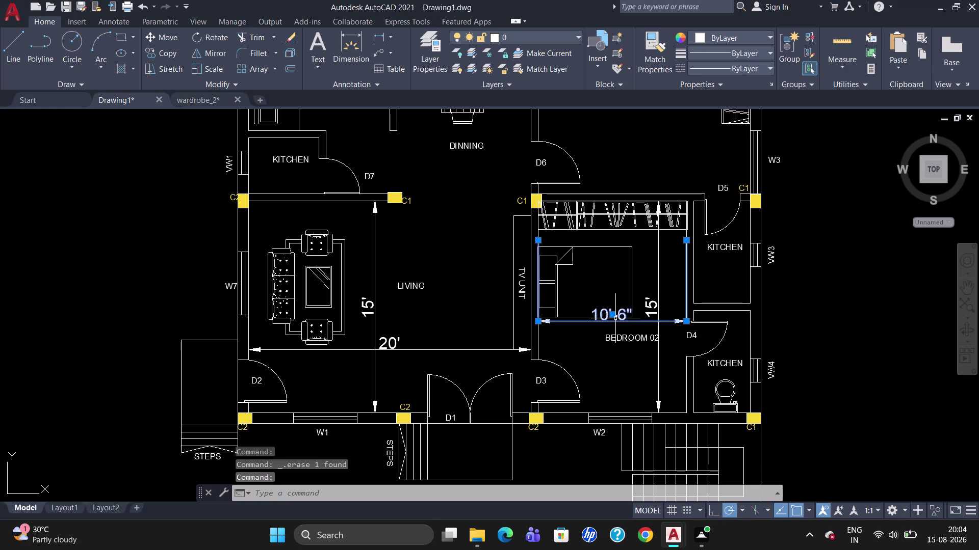
drag(612, 315, 600, 243)
click(599, 242)
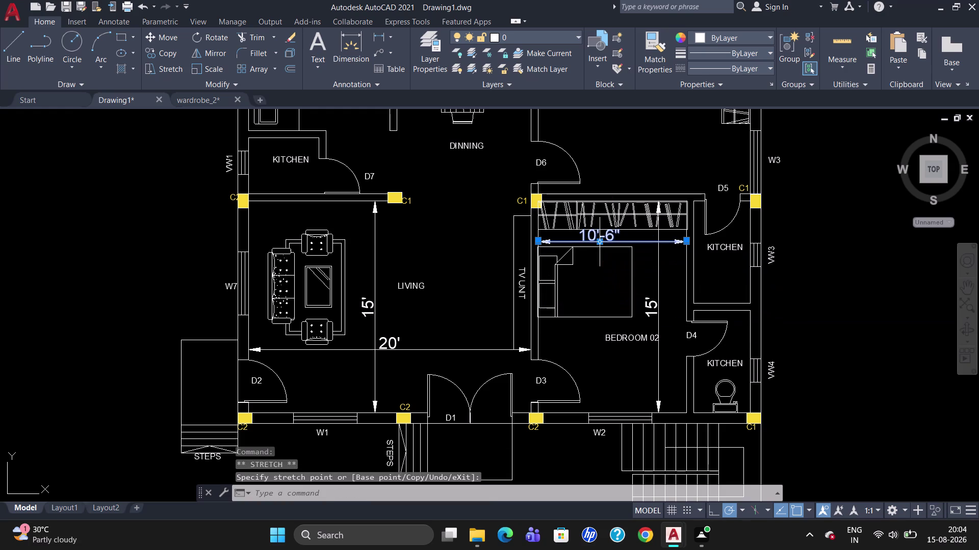
click(604, 239)
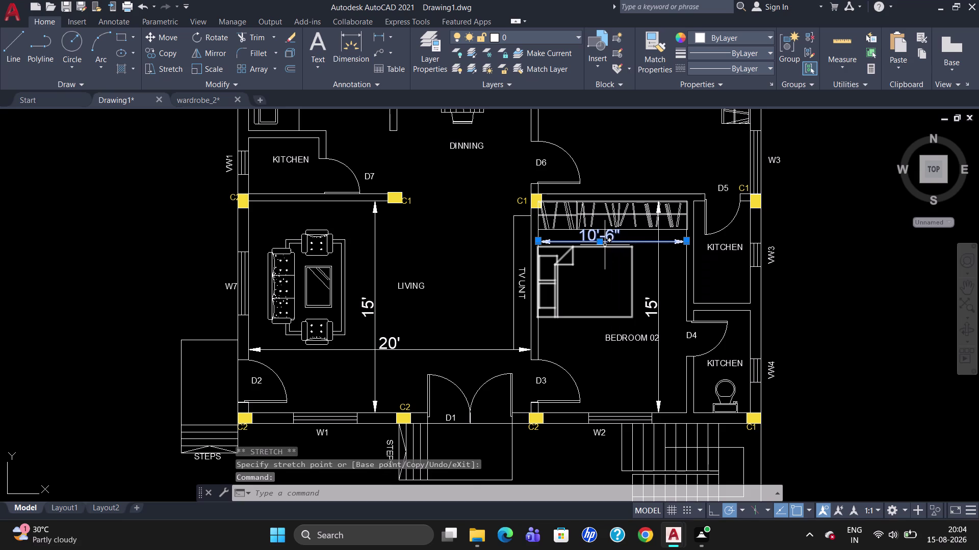
Deselect the moved 10'-6" dimension and start a new linear dimension with DLI.
key(Escape)
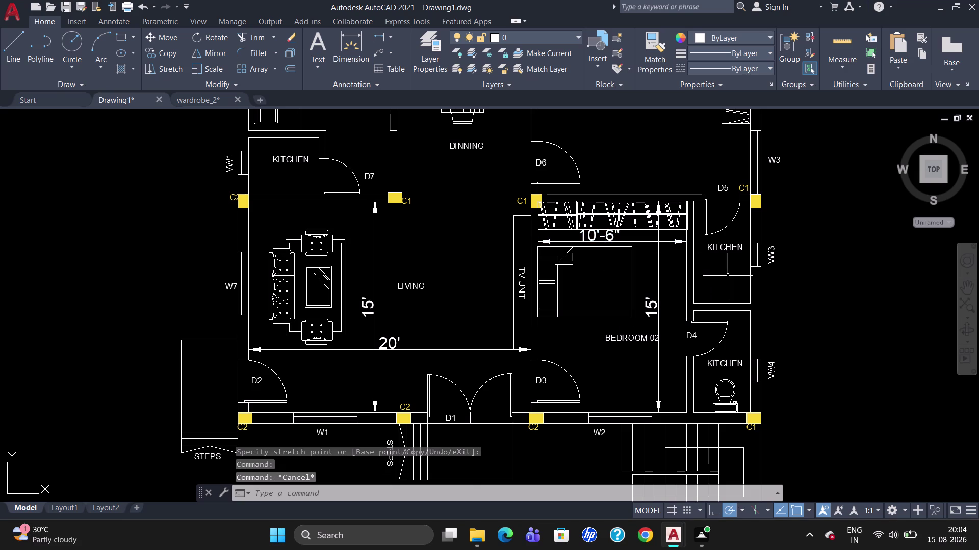
scroll(down, 3)
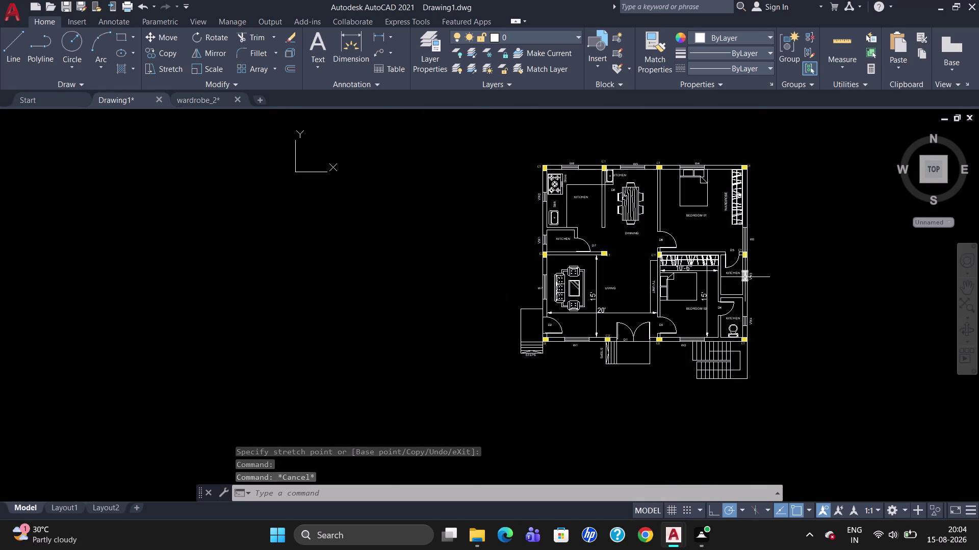
scroll(up, 3)
scroll(up, 3)
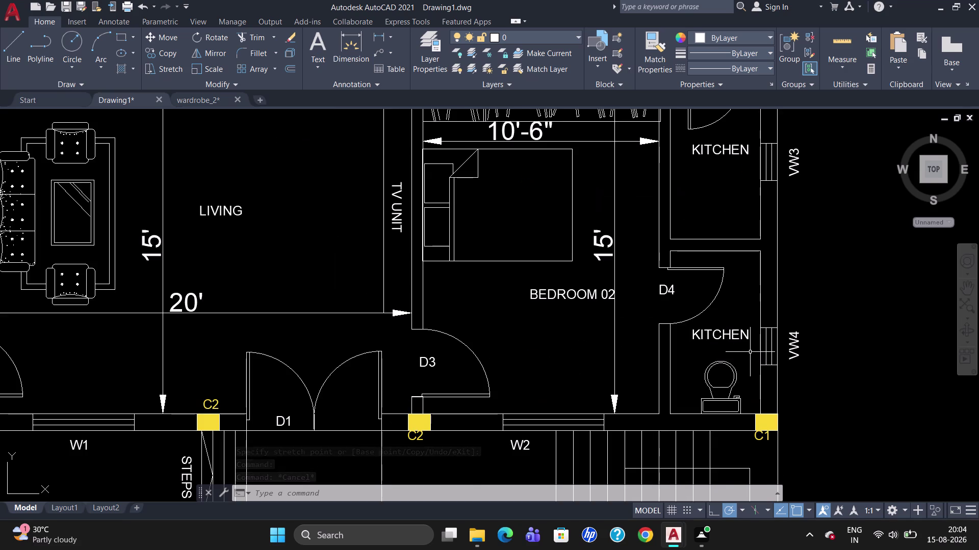
text(DLI)
key(Return)
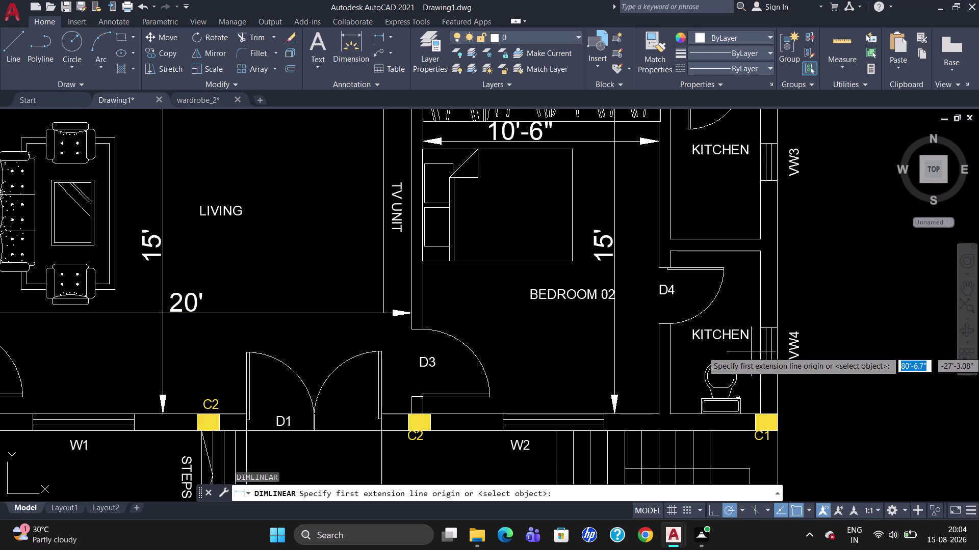
click(746, 254)
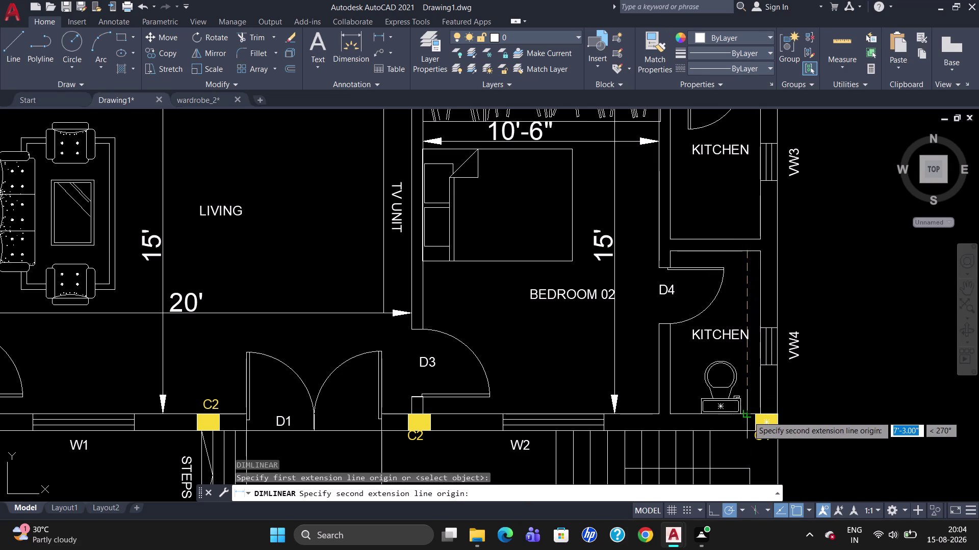
click(749, 415)
click(750, 415)
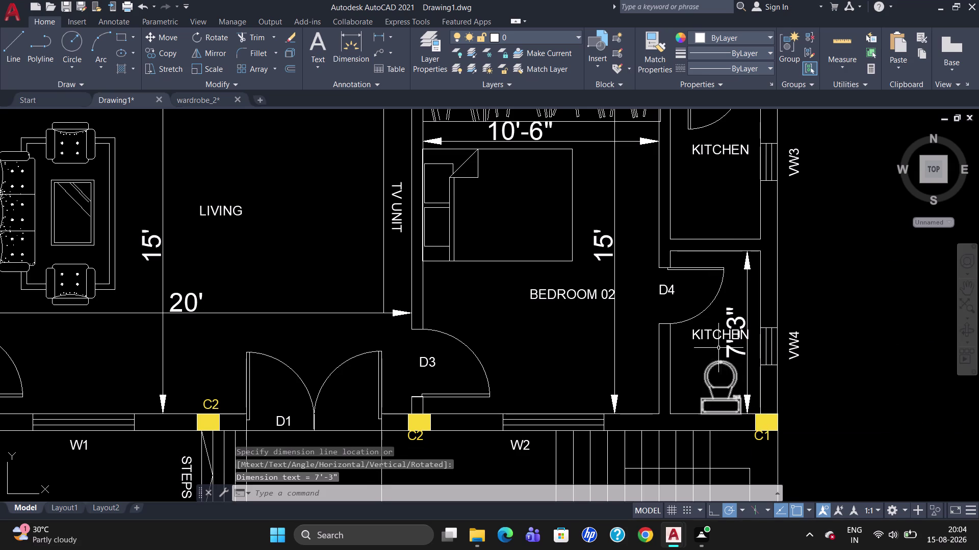
scroll(down, 3)
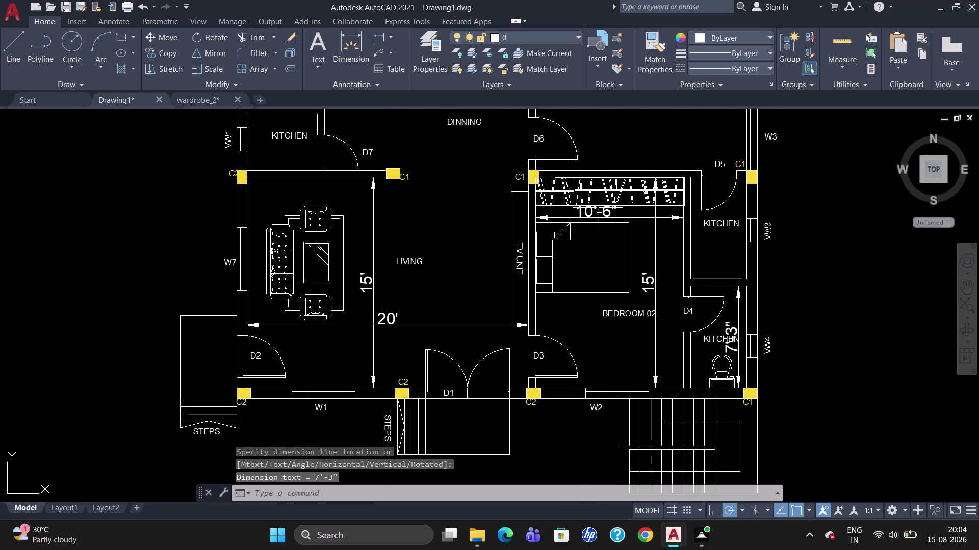
click(585, 215)
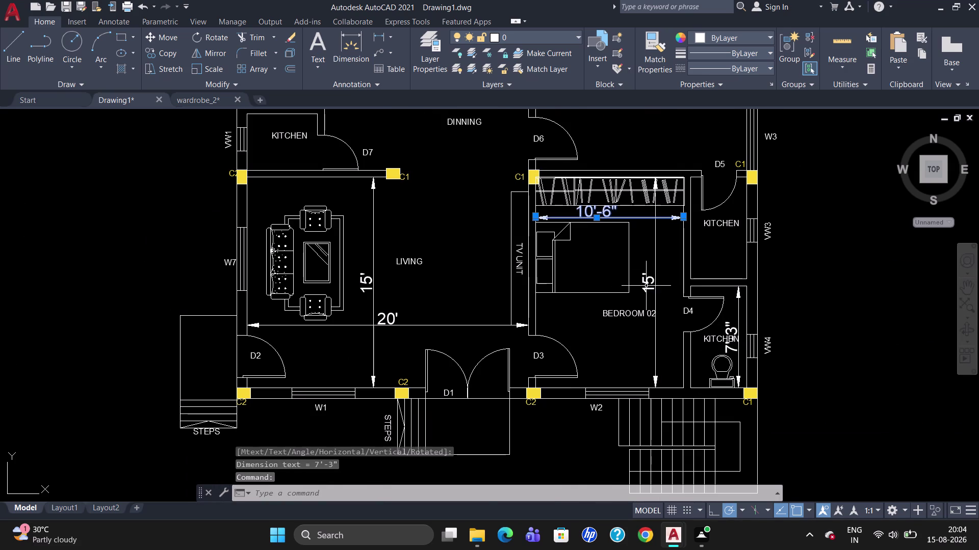
click(646, 286)
key(Escape)
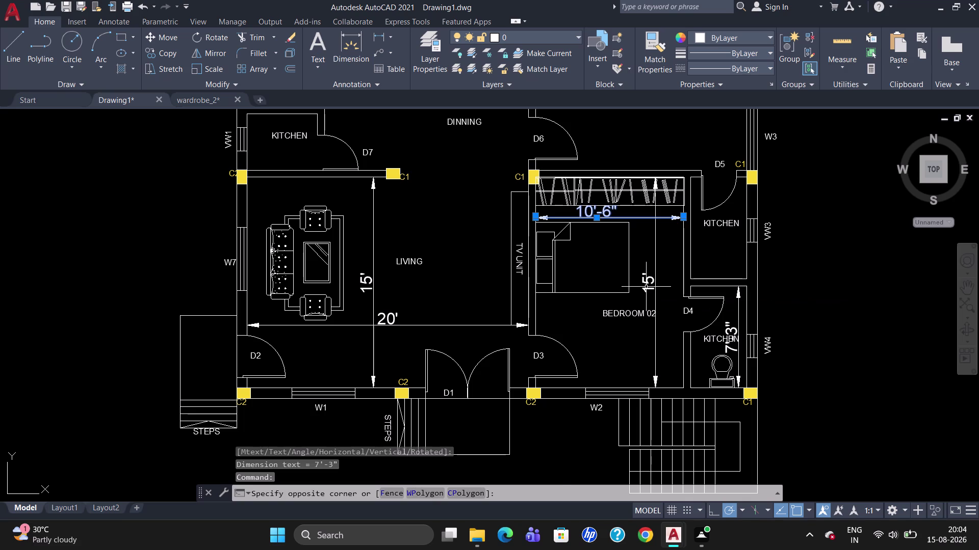
text(DLI)
key(Return)
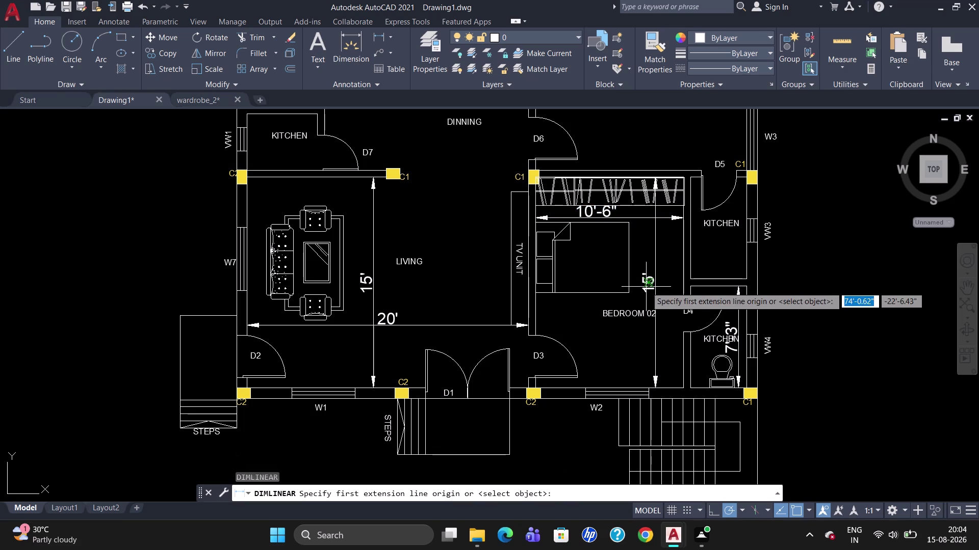
click(691, 347)
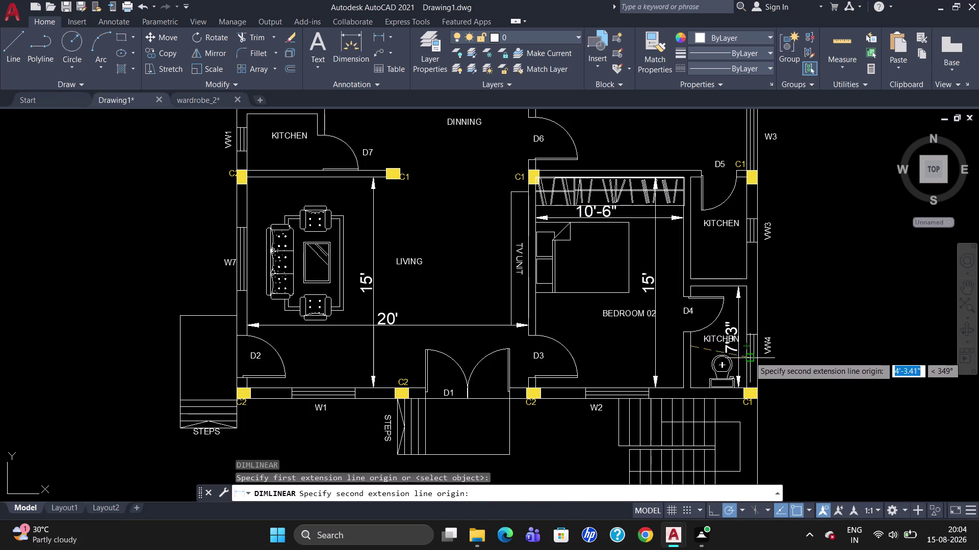
click(759, 350)
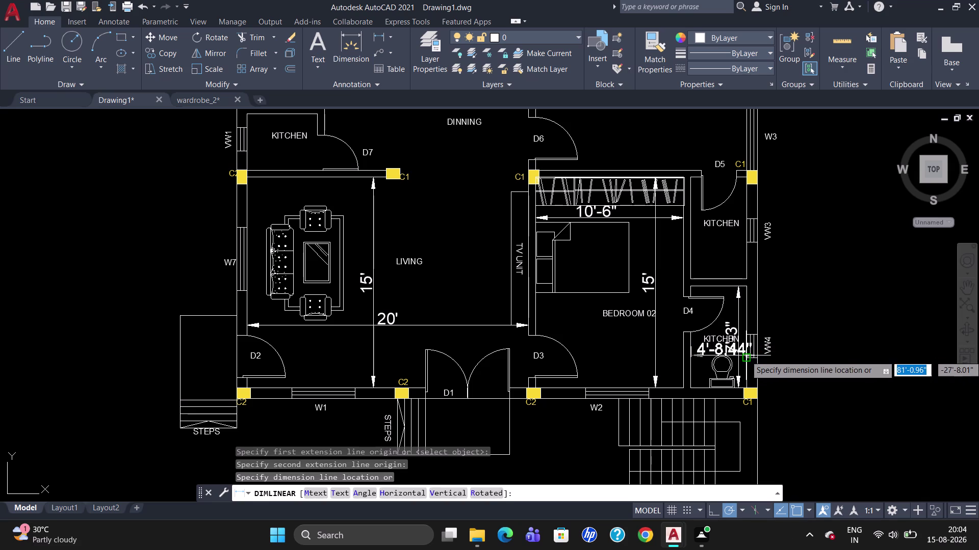
key(Escape)
double_click(738, 368)
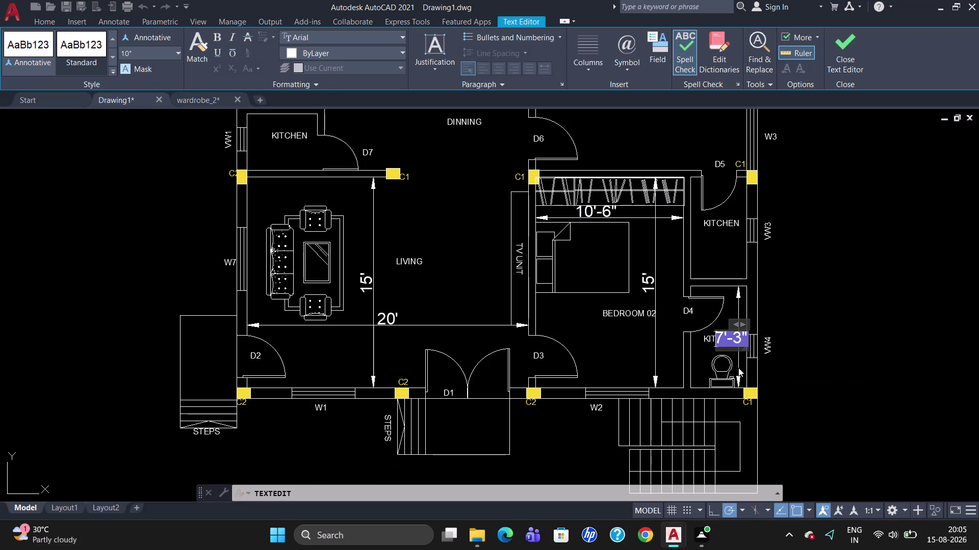
key(Escape)
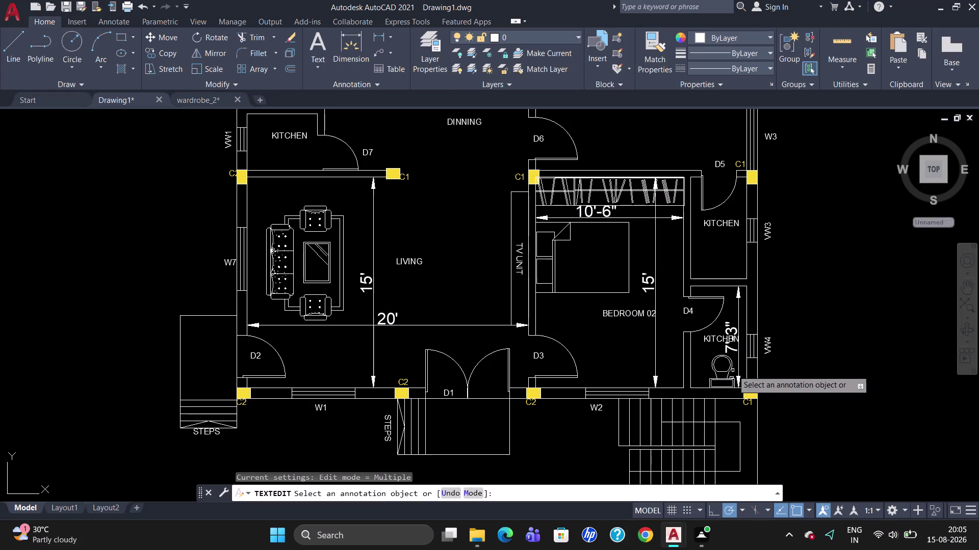
key(Escape)
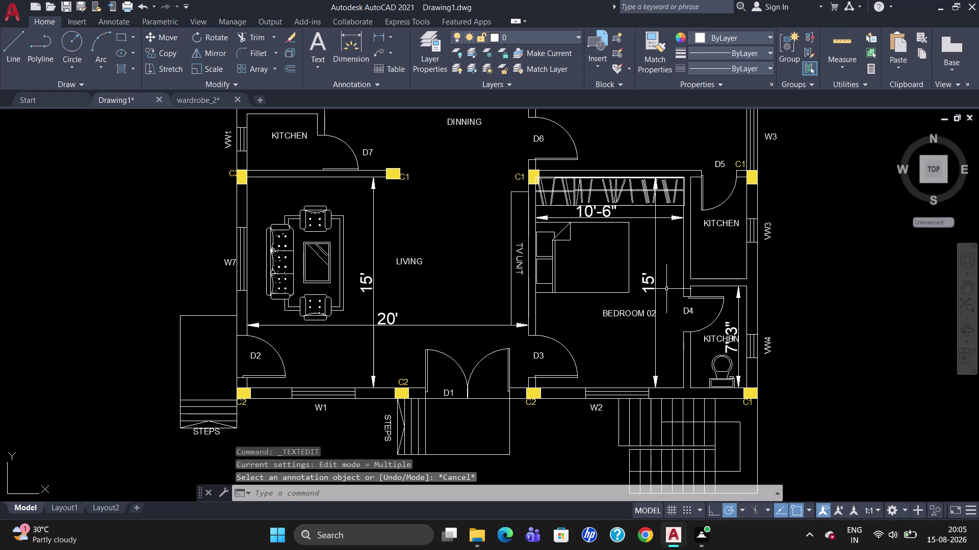
Select the five room dimensions (15', 7'-3", 20', 15', 10'-6") and show their properties.
click(654, 285)
click(736, 349)
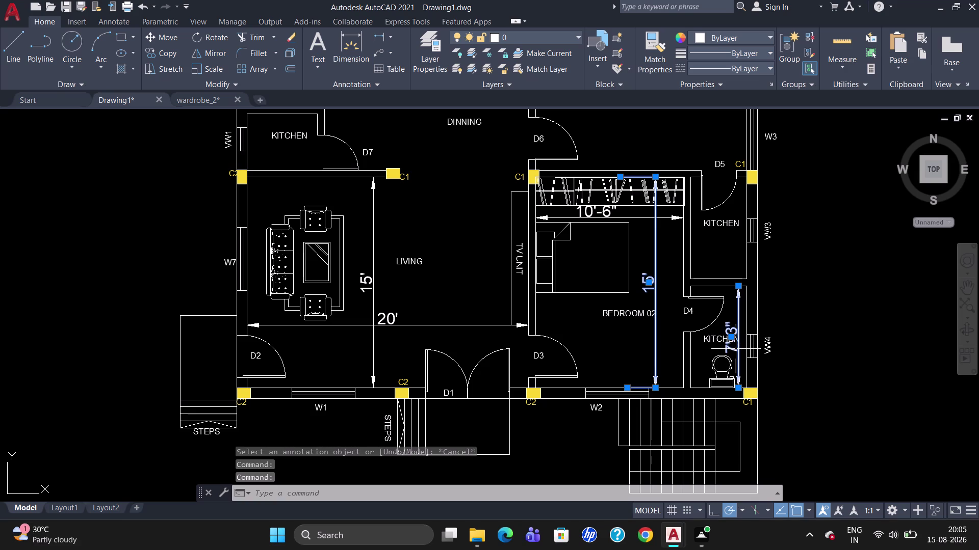
click(393, 324)
click(372, 299)
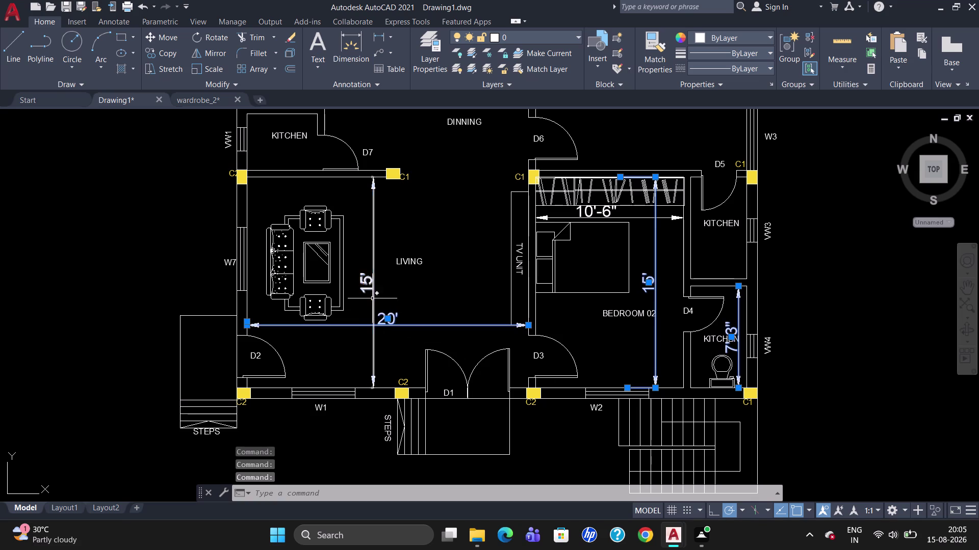
click(583, 213)
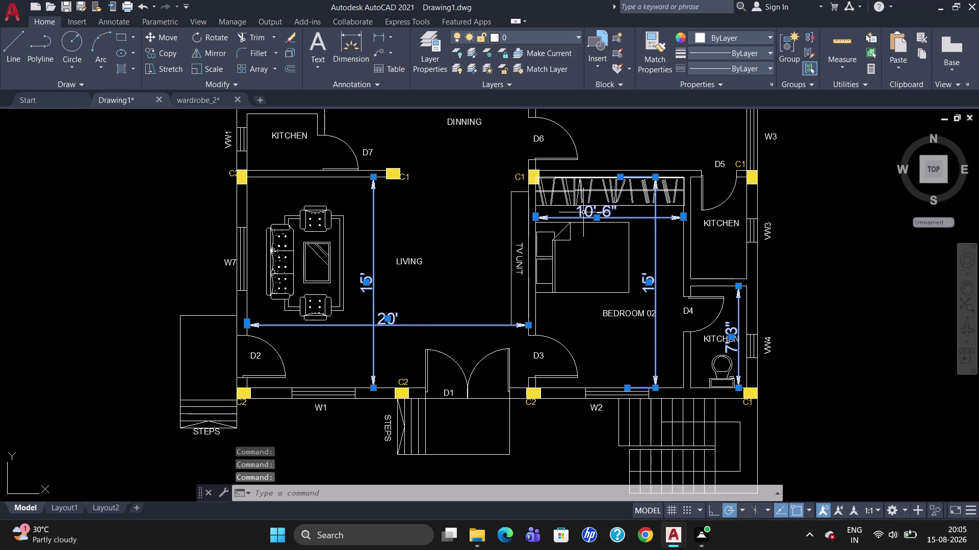
right_click(583, 213)
click(624, 501)
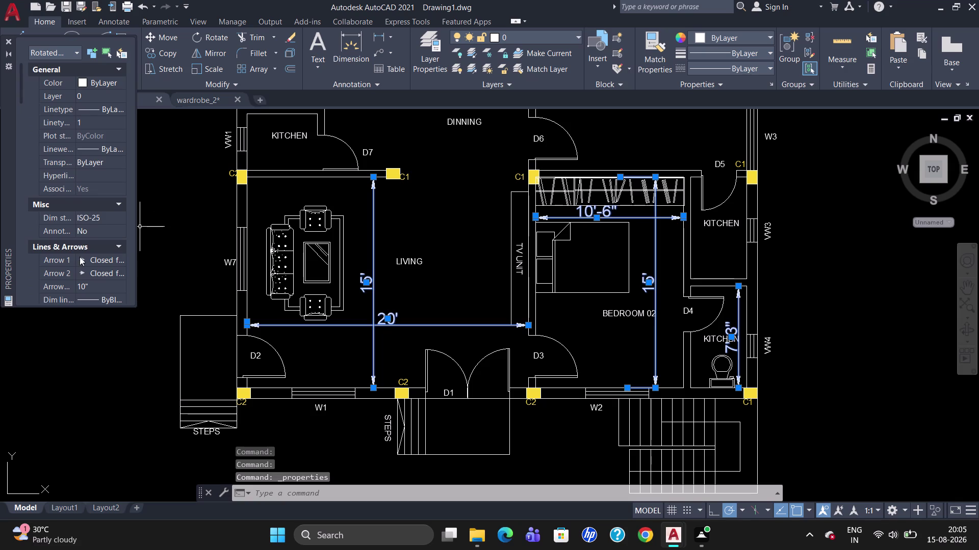
Set the selected dimensions' arrow size and text height to 5.
scroll(down, 3)
click(95, 288)
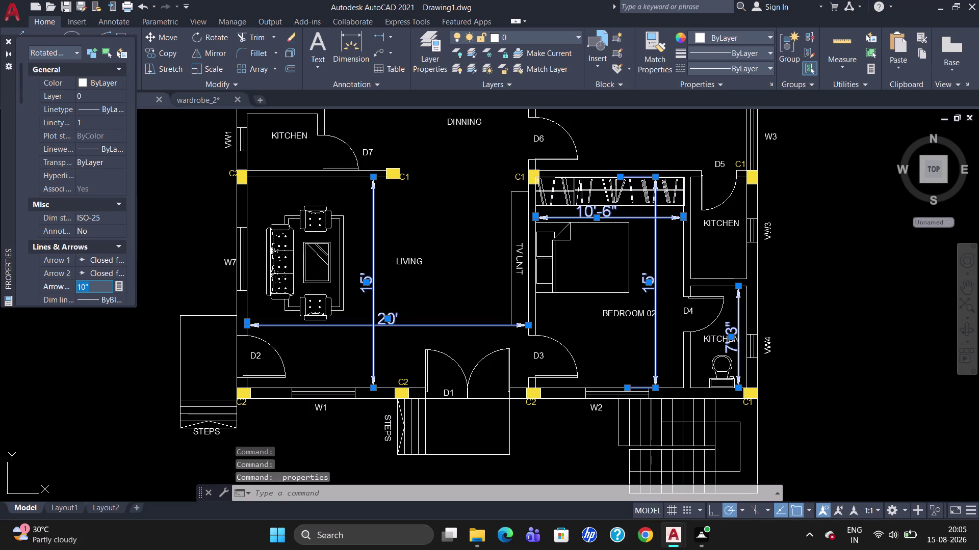
key(BackSpace)
key(5)
scroll(down, 3)
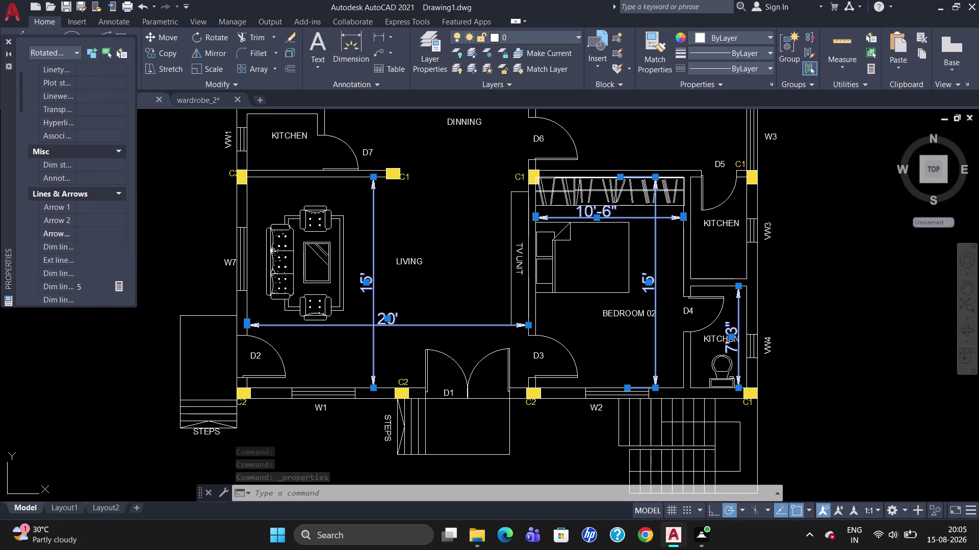
scroll(down, 3)
click(99, 268)
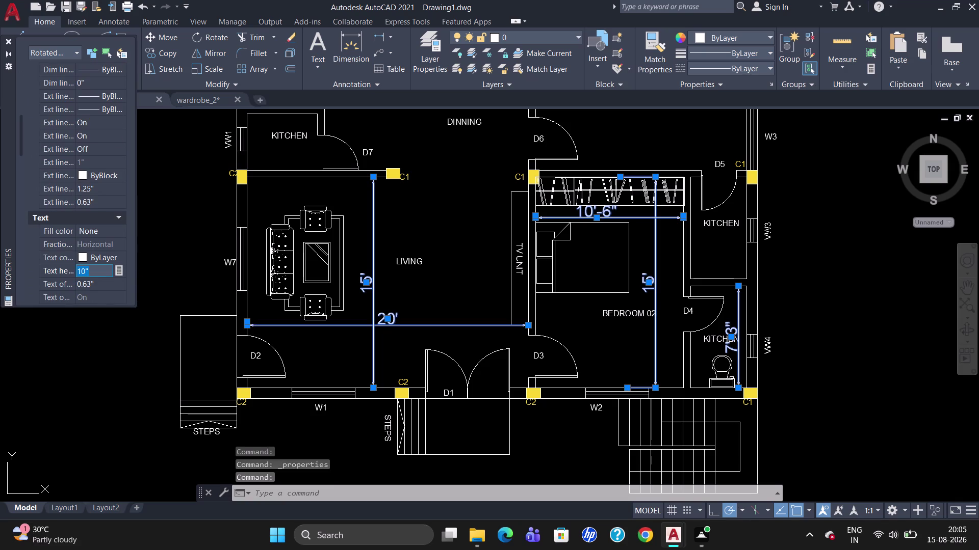
key(BackSpace)
key(5)
key(Return)
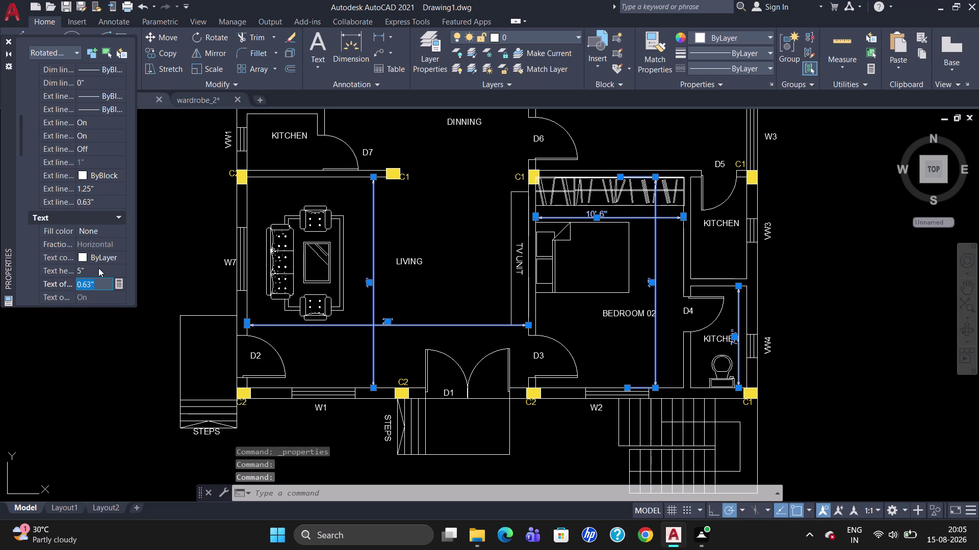
click(8, 40)
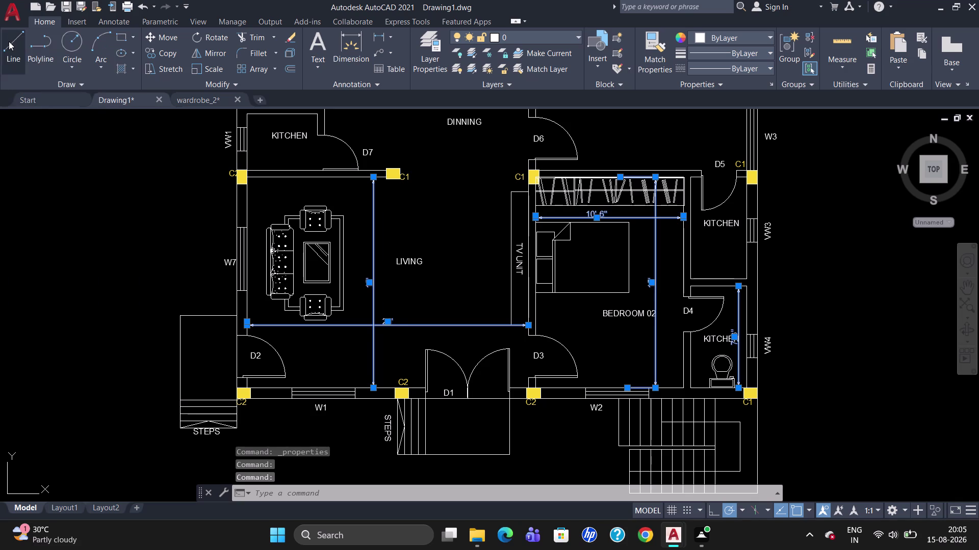
key(Escape)
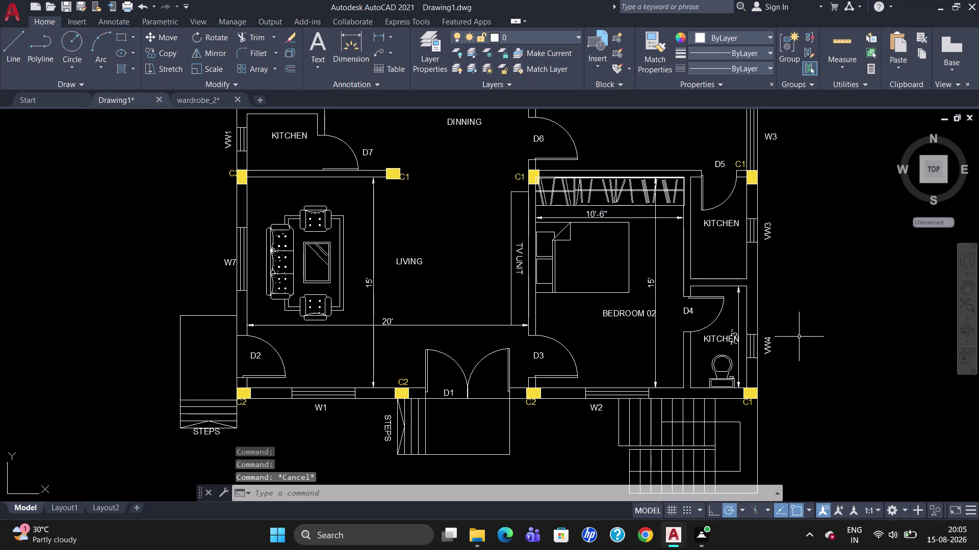
Drag the 7'-3" dimension line slightly right, toward the kitchen's outer wall.
scroll(up, 3)
scroll(up, 3)
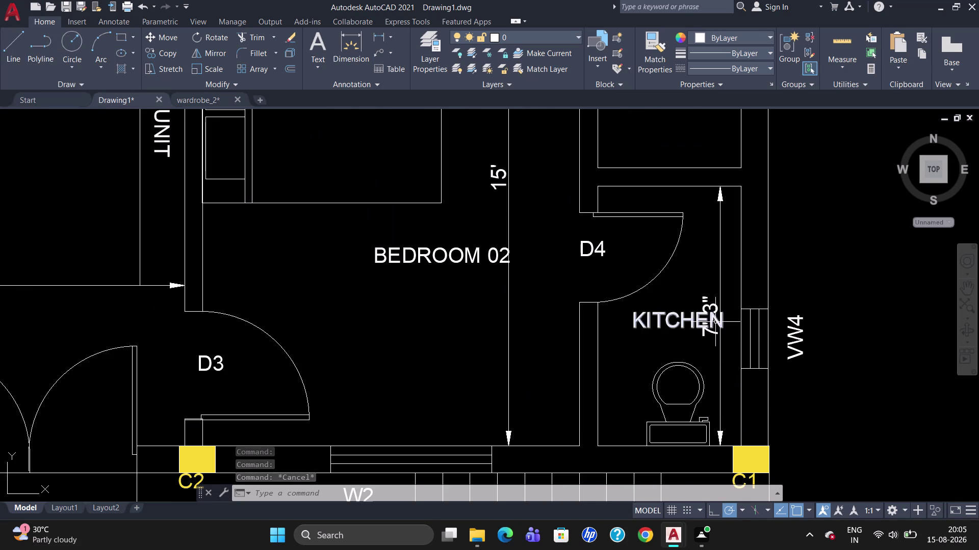
click(719, 307)
drag(708, 314, 710, 315)
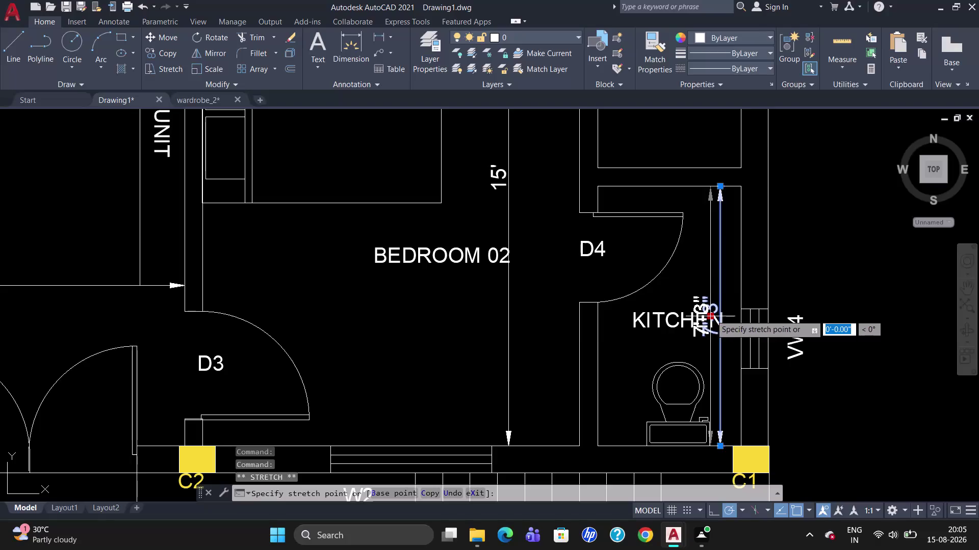
drag(710, 315, 731, 321)
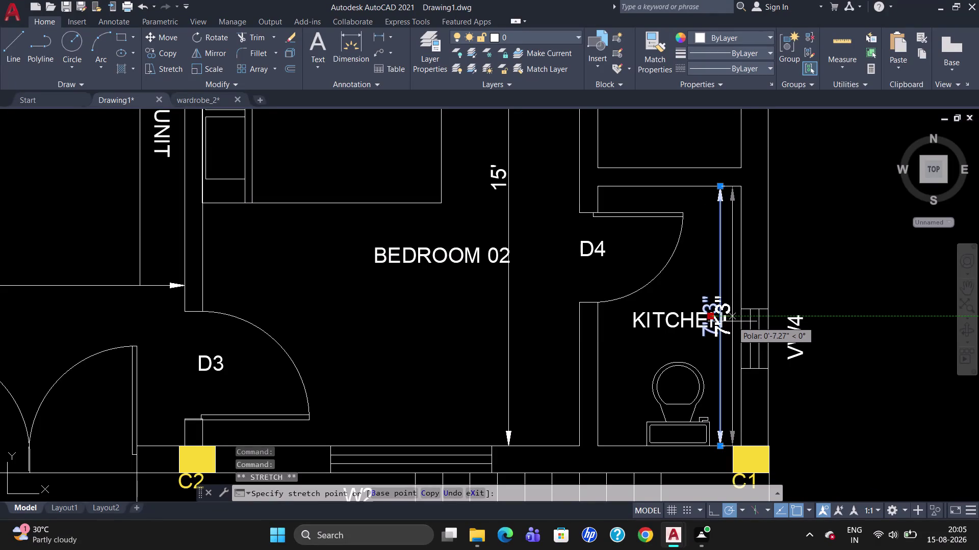
click(732, 322)
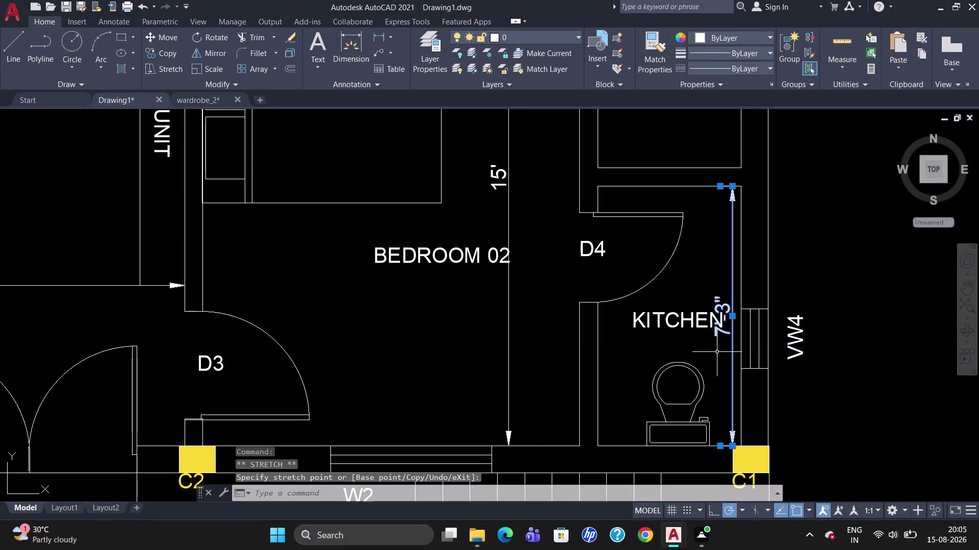
key(Escape)
scroll(down, 3)
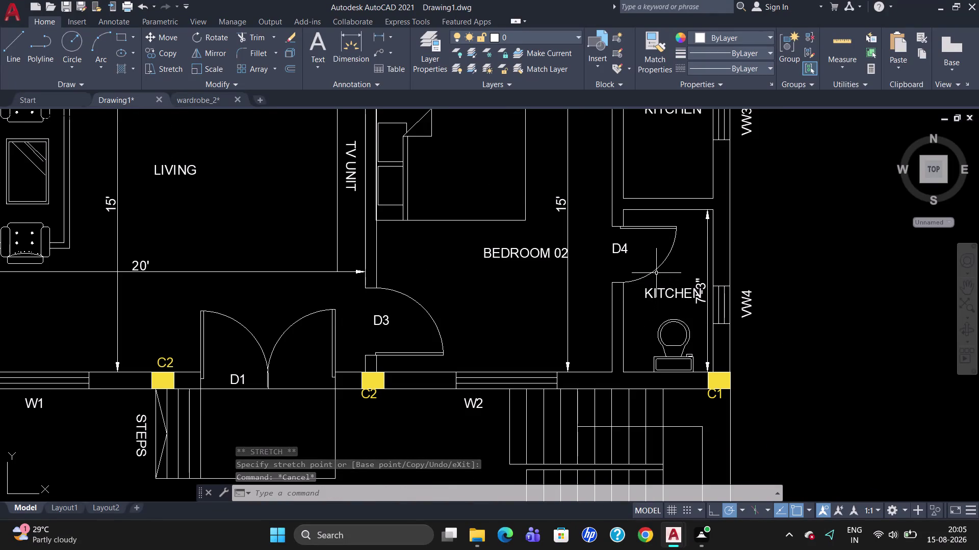
Override the ISO-25 dimension style with 5" text height and arrow size, and make it current.
key(d)
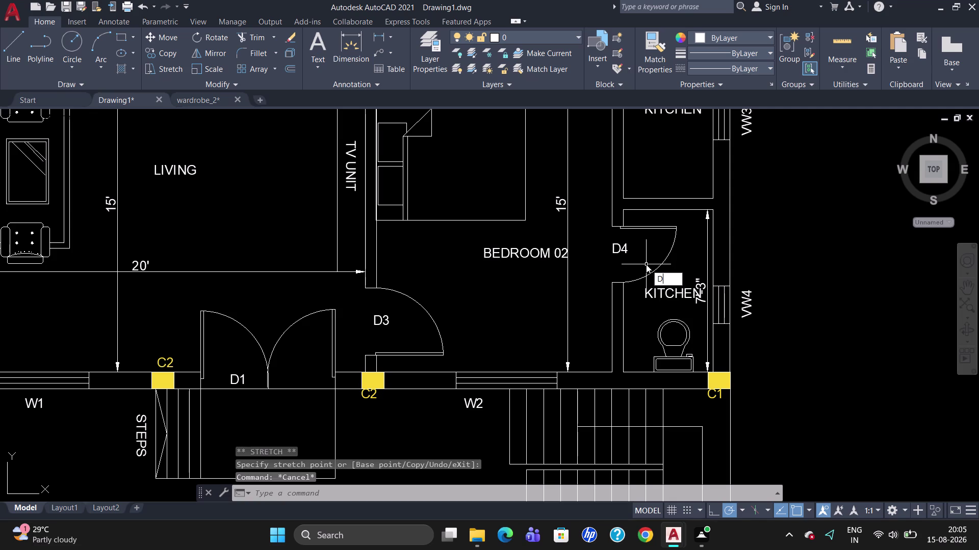
key(Return)
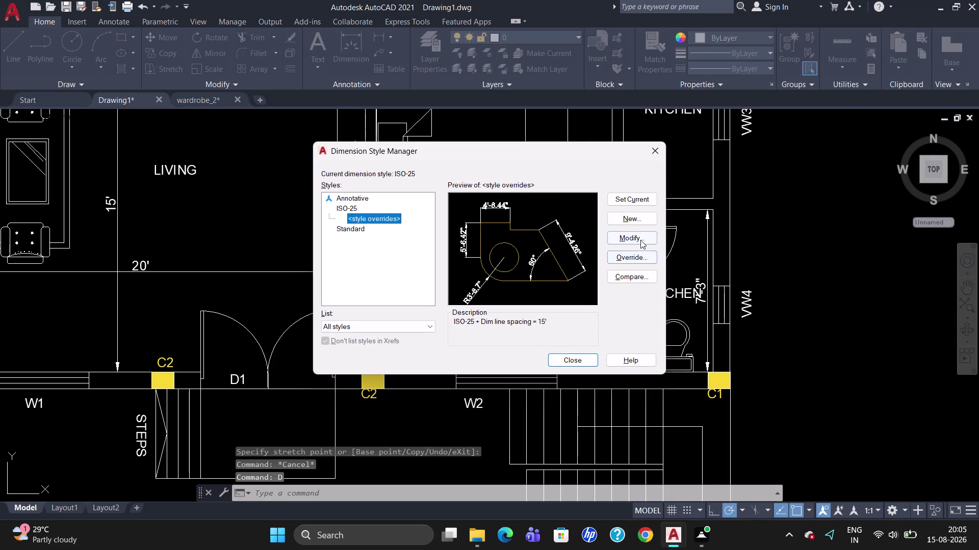
click(641, 240)
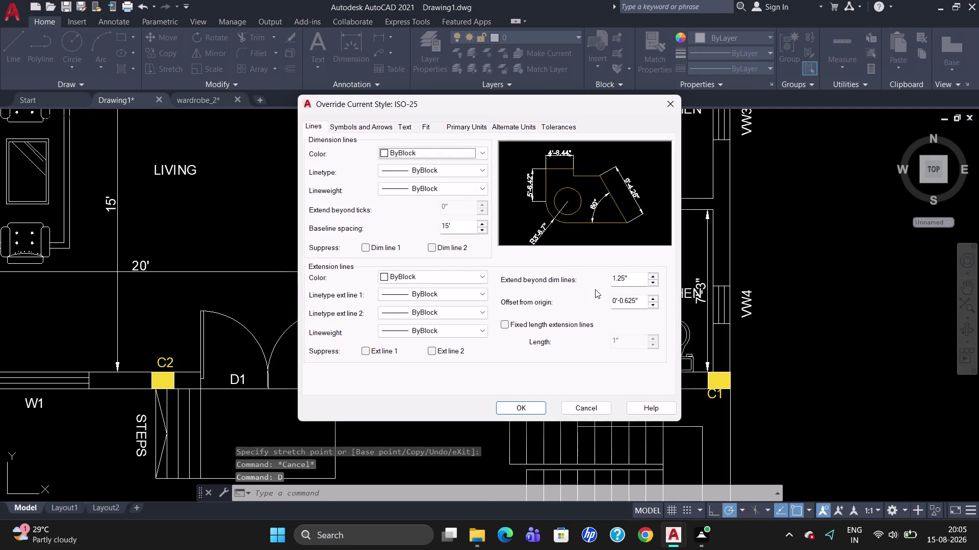
click(402, 125)
click(459, 220)
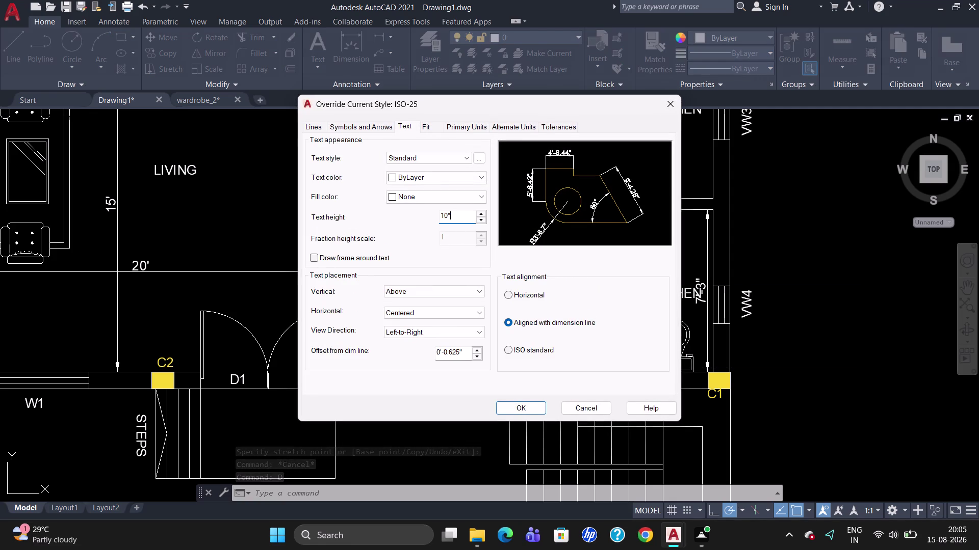
key(BackSpace)
key(BackSpace)
key(BackSpace)
key(5)
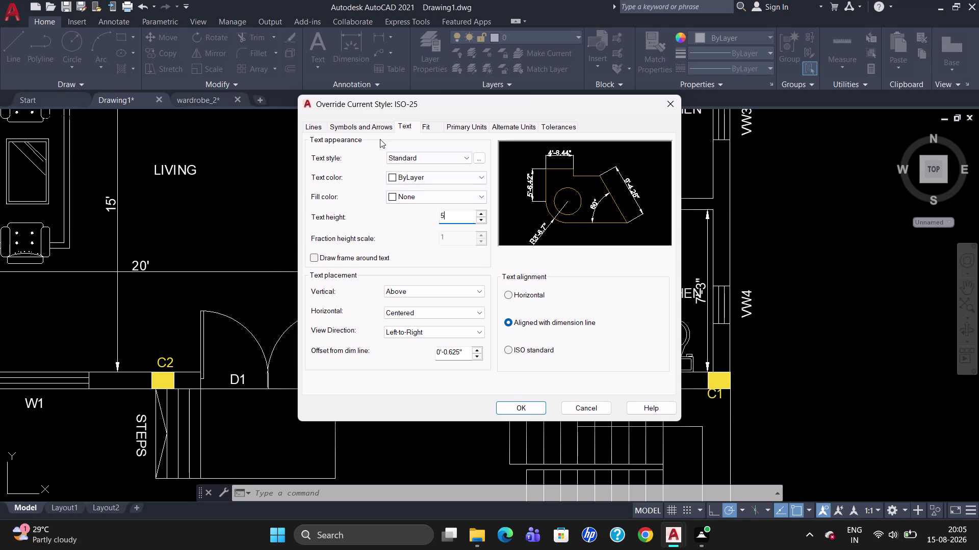
click(343, 128)
click(342, 251)
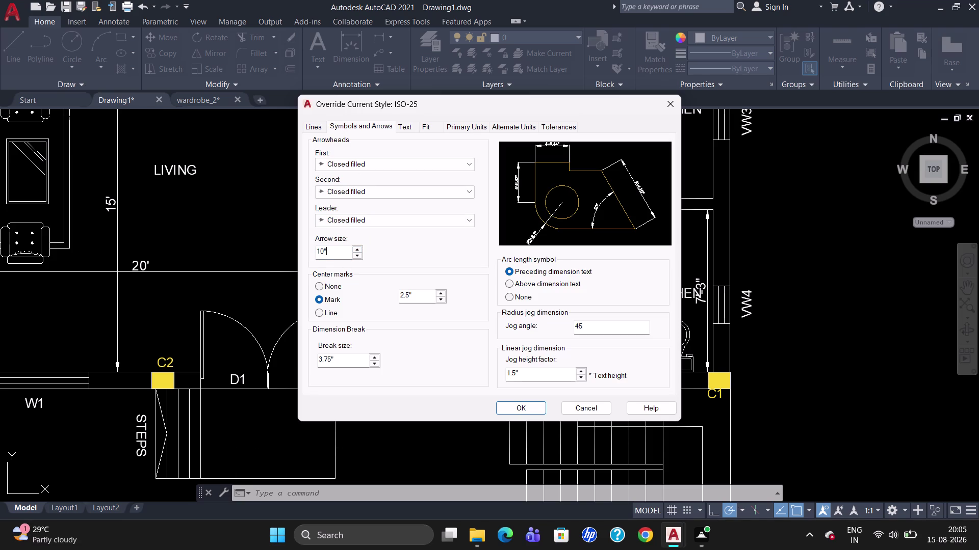
key(BackSpace)
key(BackSpace)
key(BackSpace)
key(5)
click(525, 406)
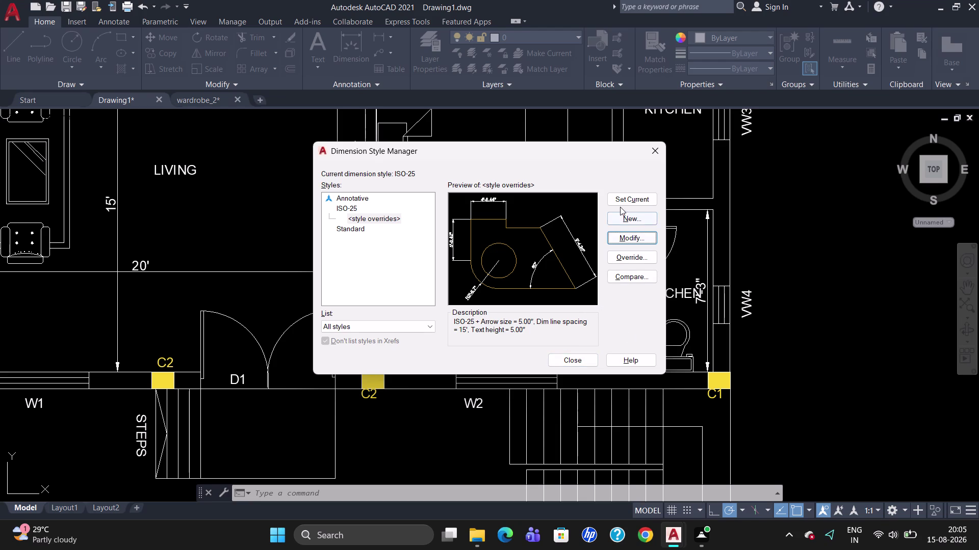
click(623, 199)
click(558, 361)
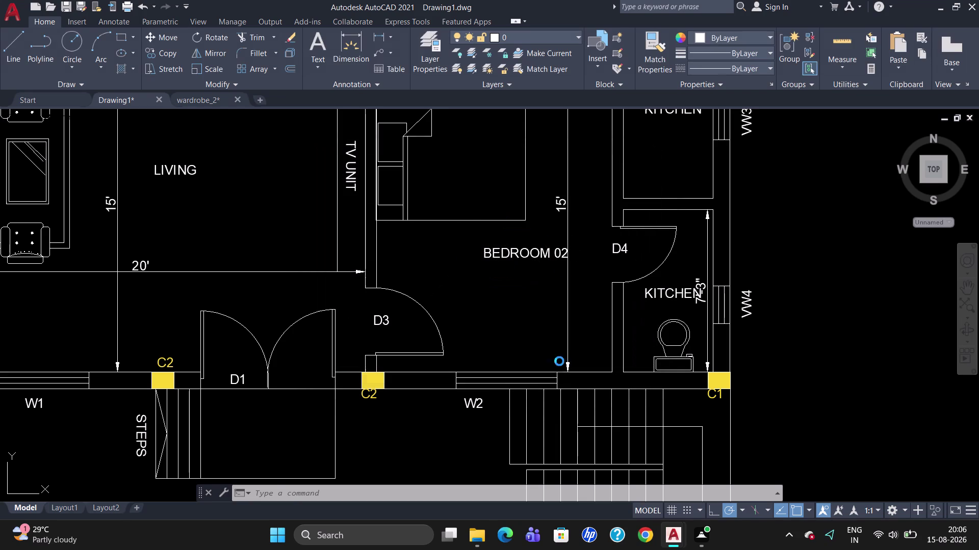
Dimension the small room's 4' width between its two top wall corners.
text(DL)
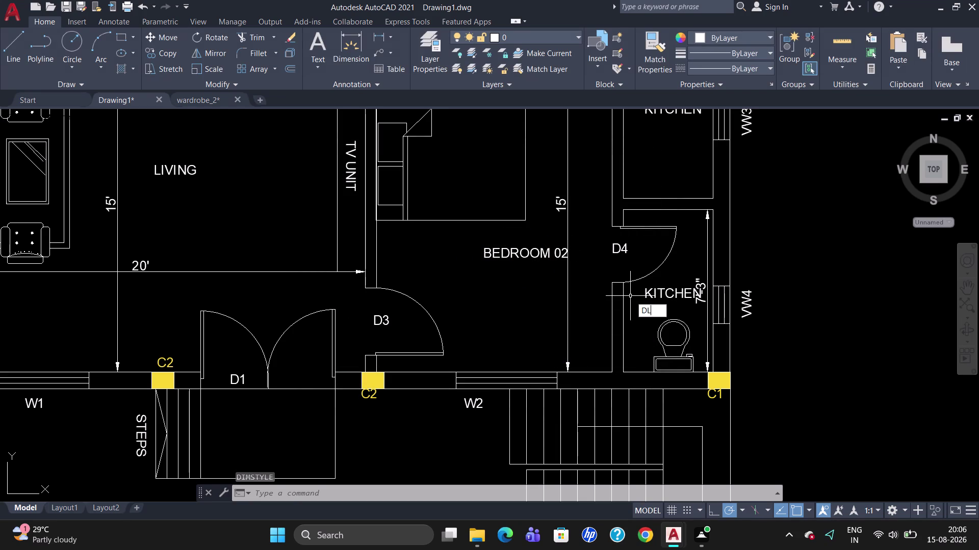
text(I)
key(Return)
click(626, 222)
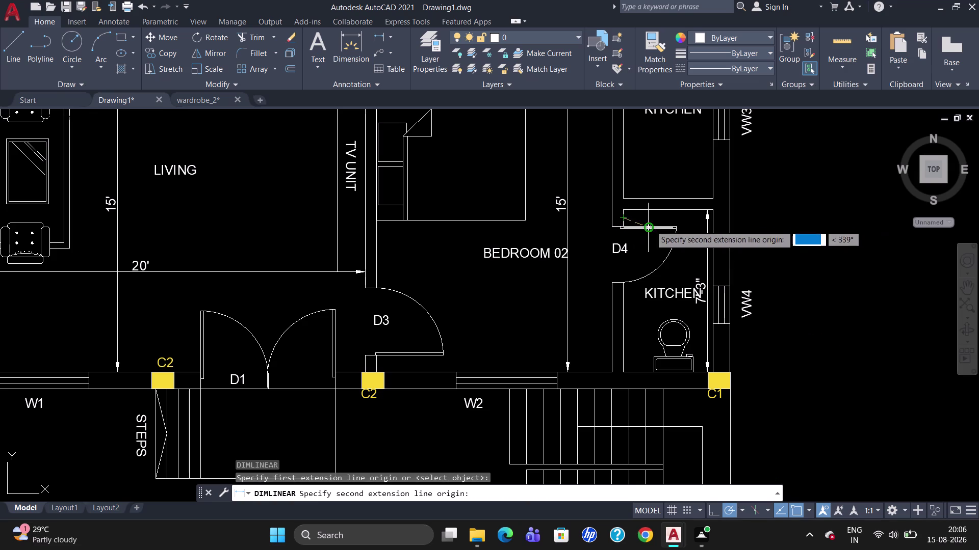
click(714, 223)
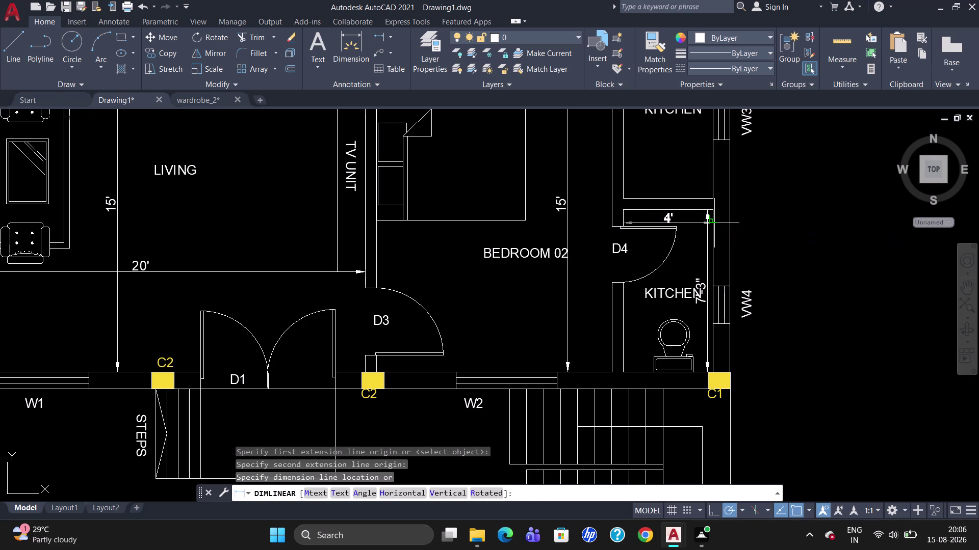
click(715, 224)
scroll(down, 3)
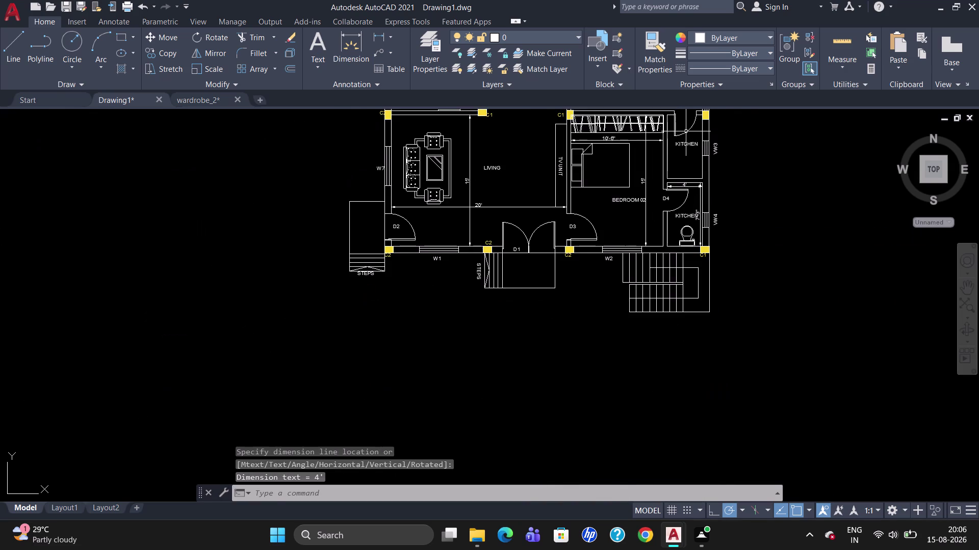
scroll(up, 3)
scroll(down, 3)
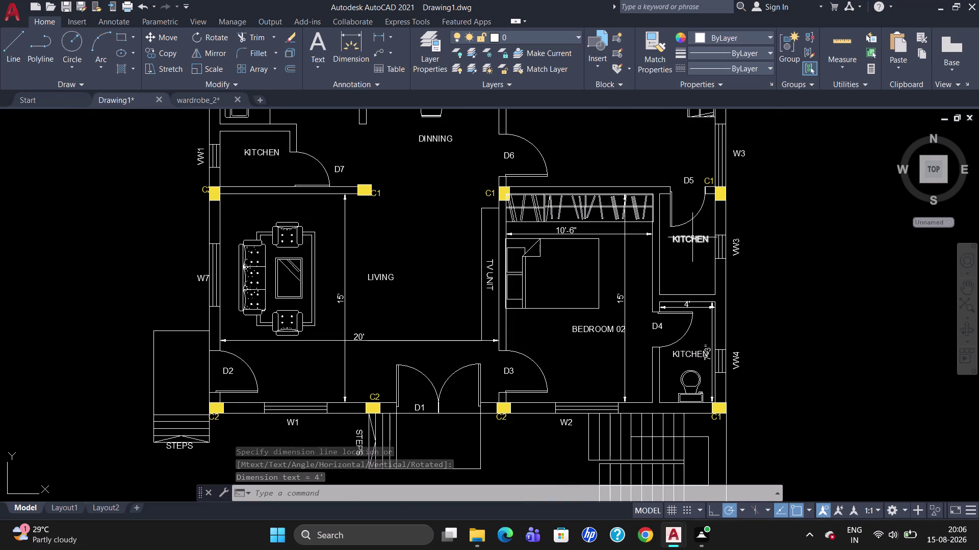
double_click(692, 238)
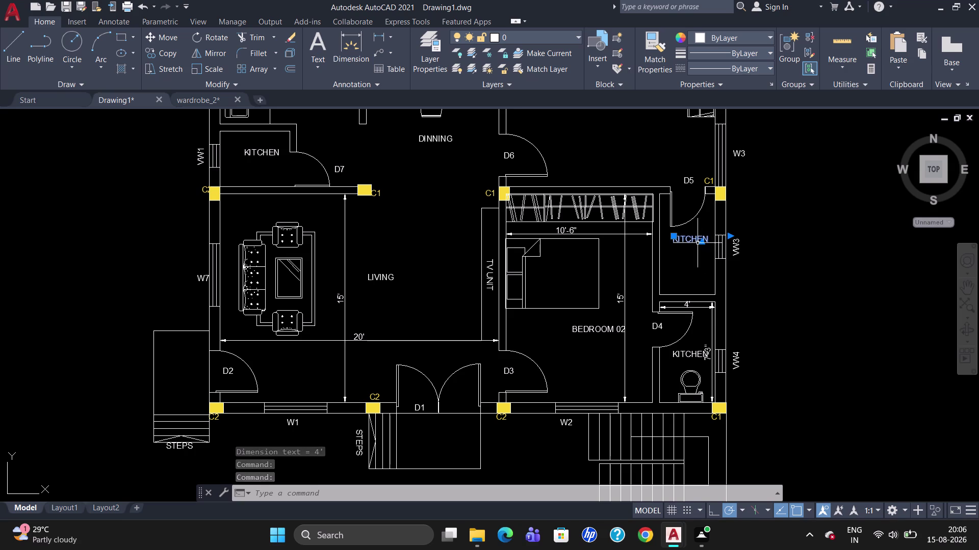
Change the upper KITCHEN label to read TOILET 1.
double_click(691, 239)
click(707, 241)
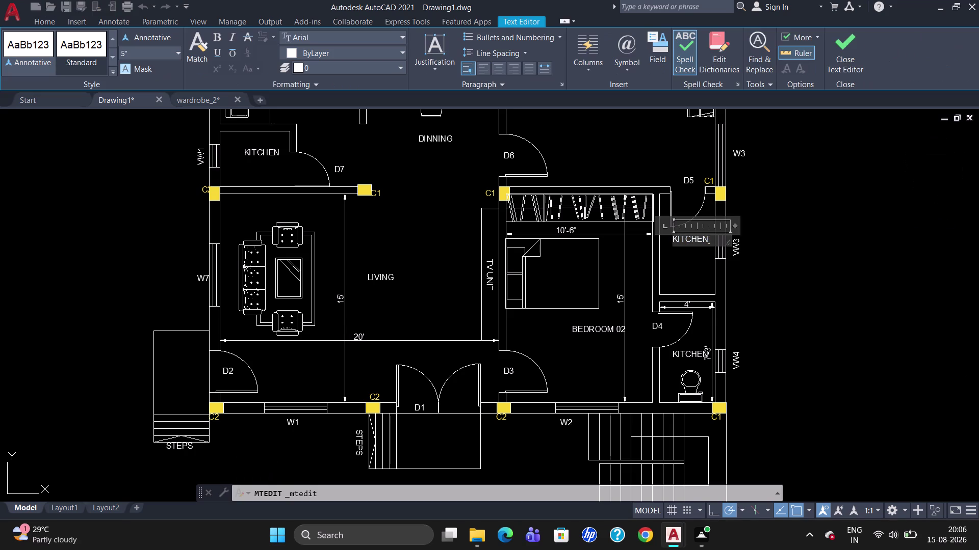
key(BackSpace)
key(BackSpace)
key(BackSpace)
text(TOILET)
key(1)
key(BackSpace)
key(space)
text(1)
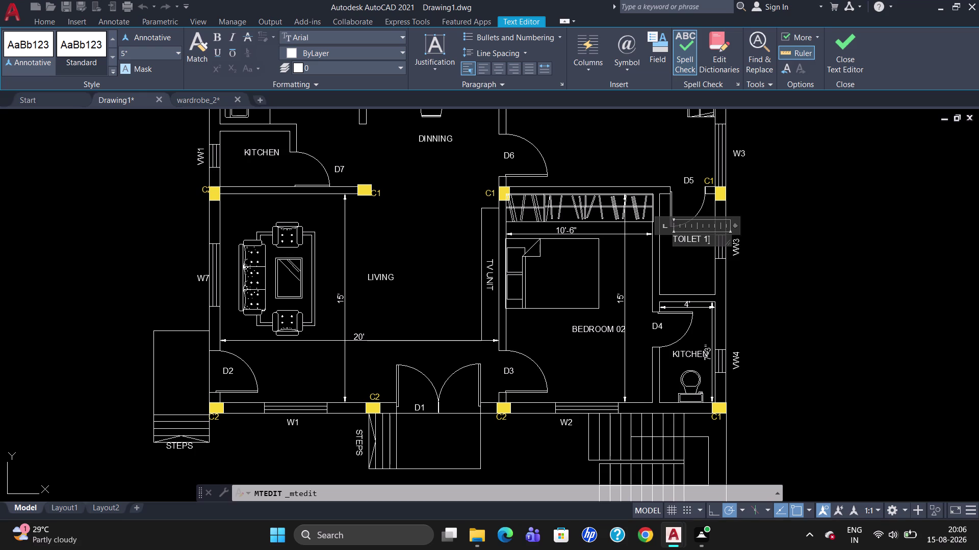
click(689, 348)
Change the lower KITCHEN label to read TOILET 2.
double_click(687, 354)
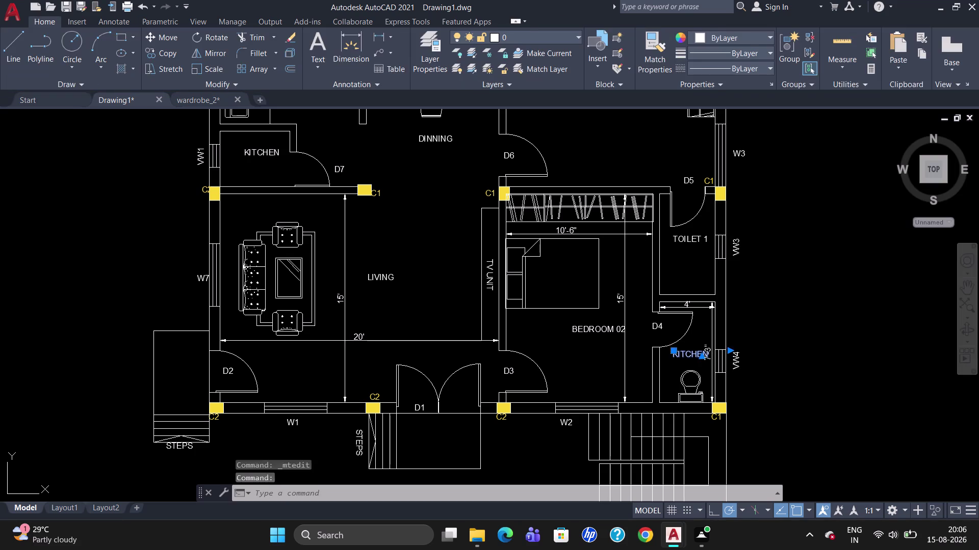
click(712, 356)
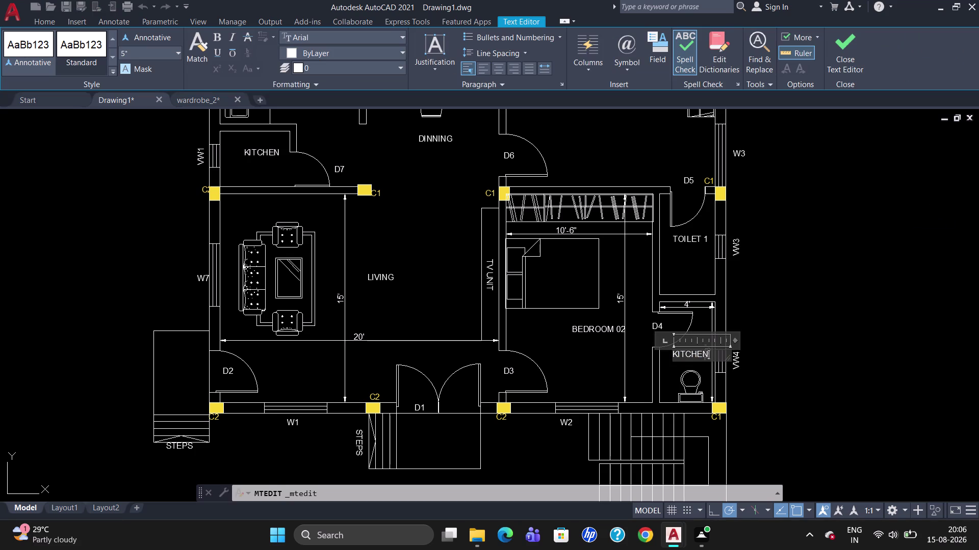
key(BackSpace)
key(BackSpace)
key(BackSpace)
text(T)
text(OILET)
key(space)
key(2)
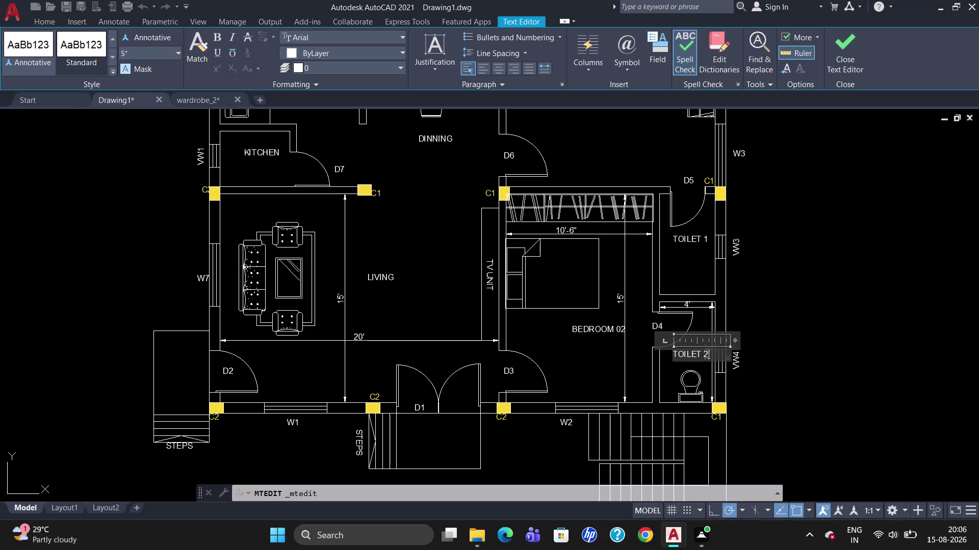
click(672, 375)
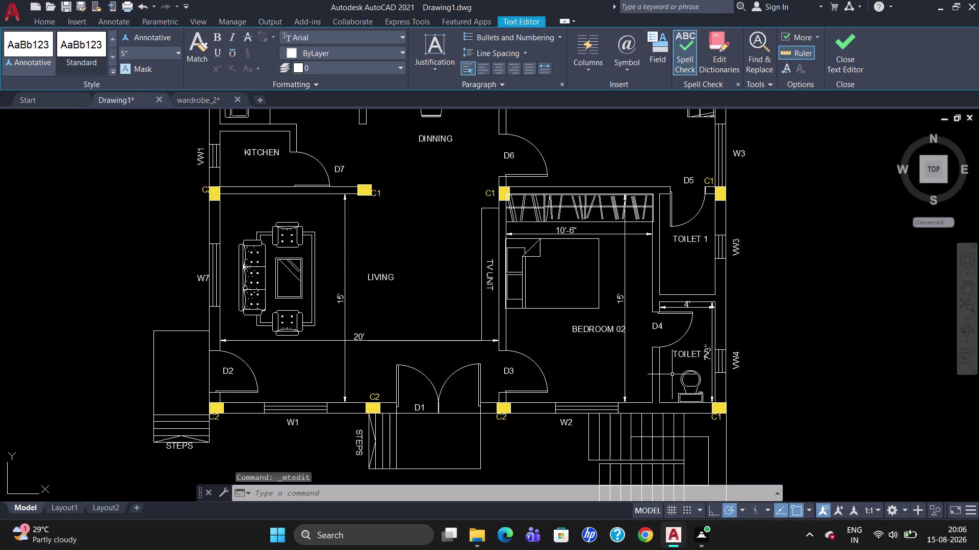
Nudge the TOILET 2 label leftward within its room.
click(692, 356)
drag(675, 353, 668, 354)
click(661, 353)
key(Escape)
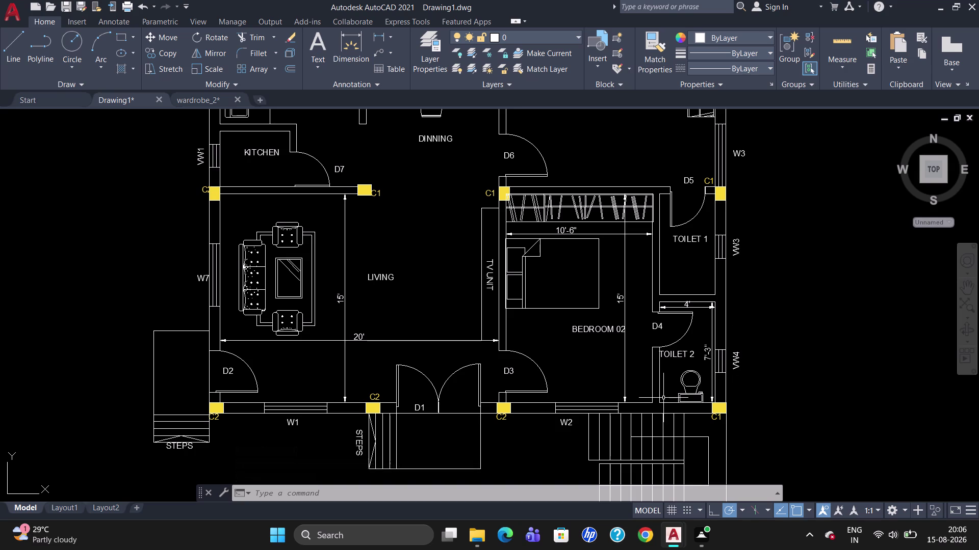
click(690, 240)
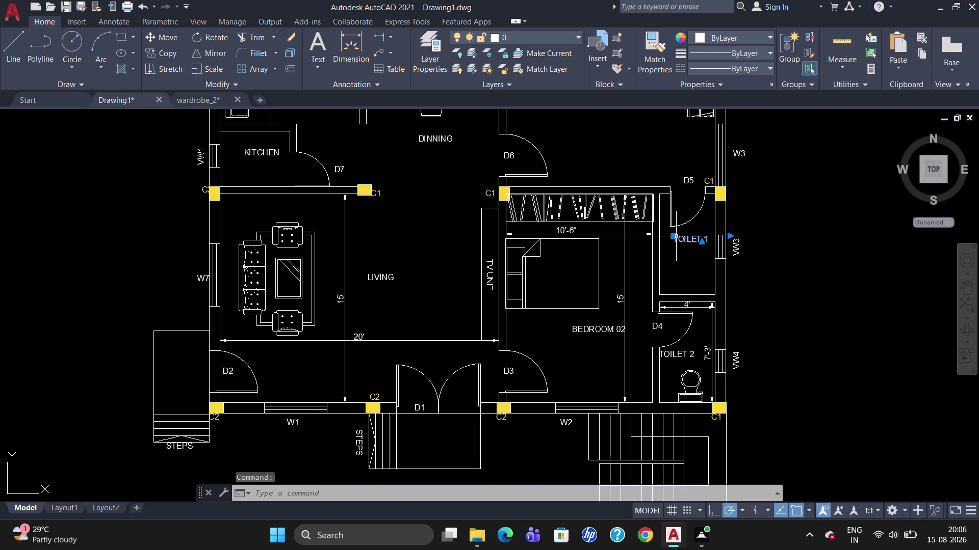
Shift the TOILET 1 label left and add a 4' width dimension below it.
drag(675, 236, 667, 240)
click(667, 240)
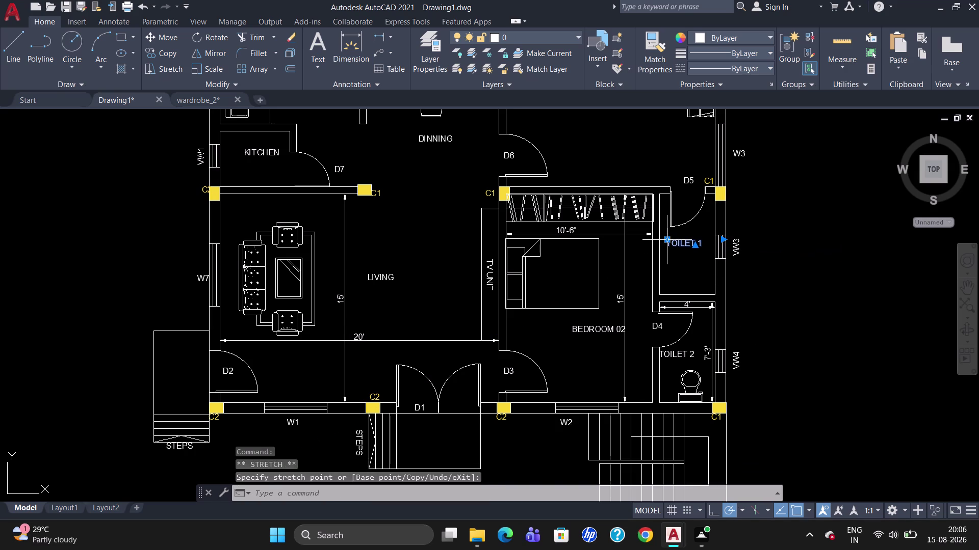
key(Escape)
text(D)
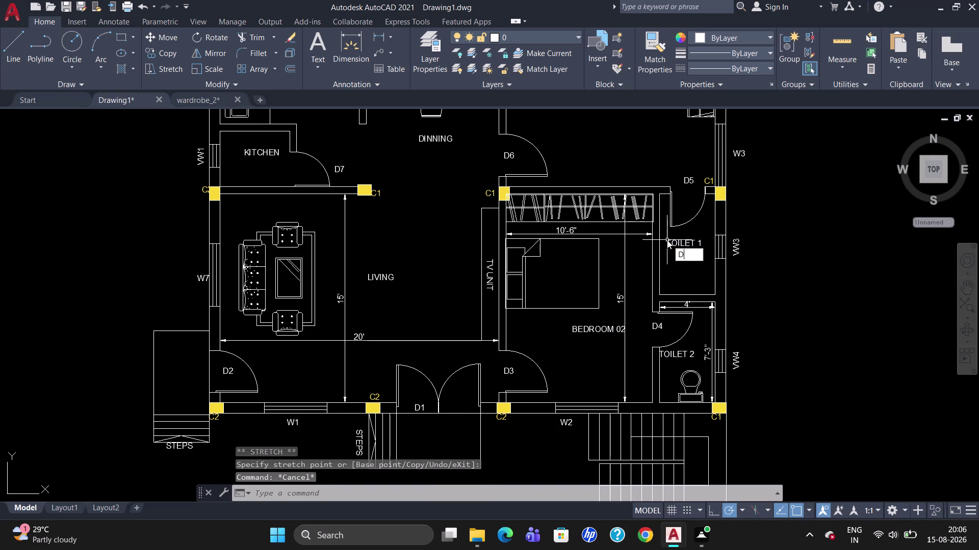
text(LI)
key(Return)
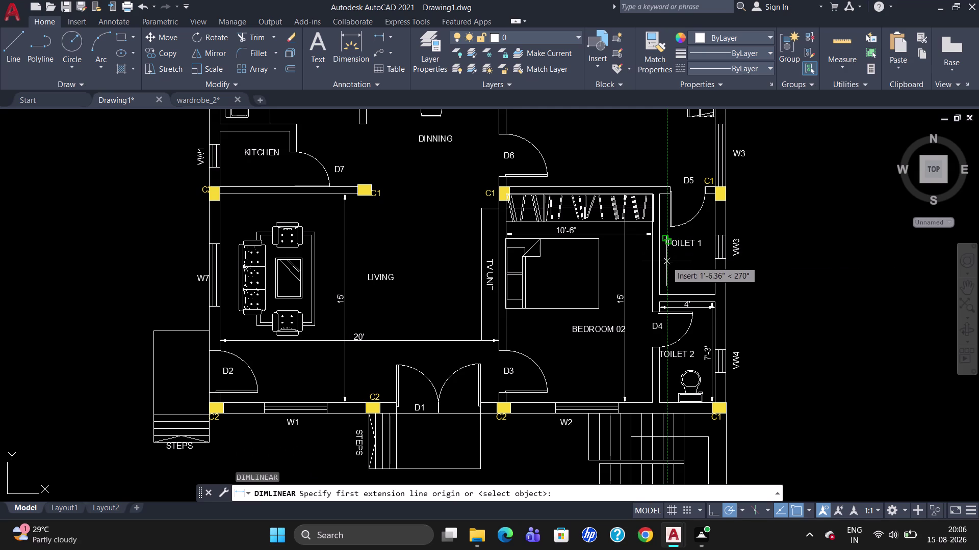
click(658, 267)
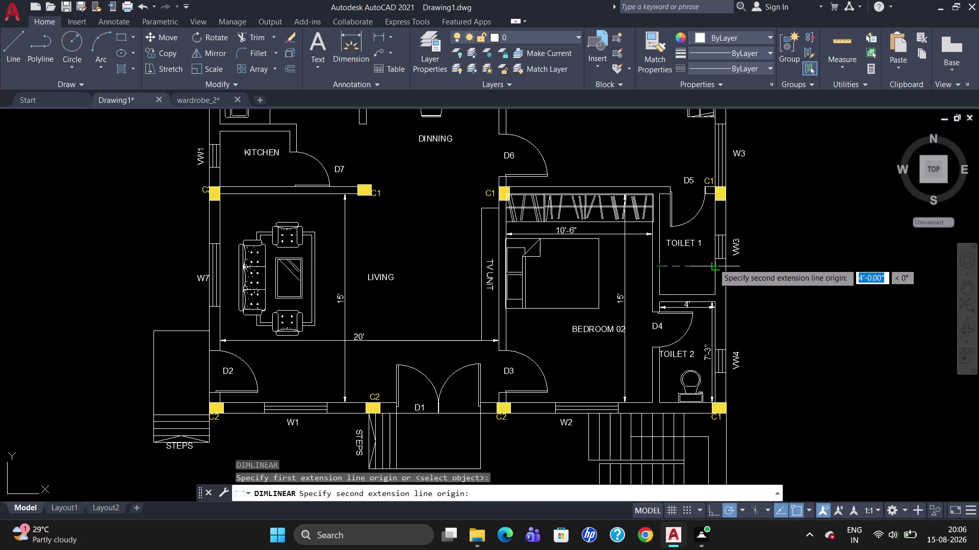
click(714, 264)
click(713, 267)
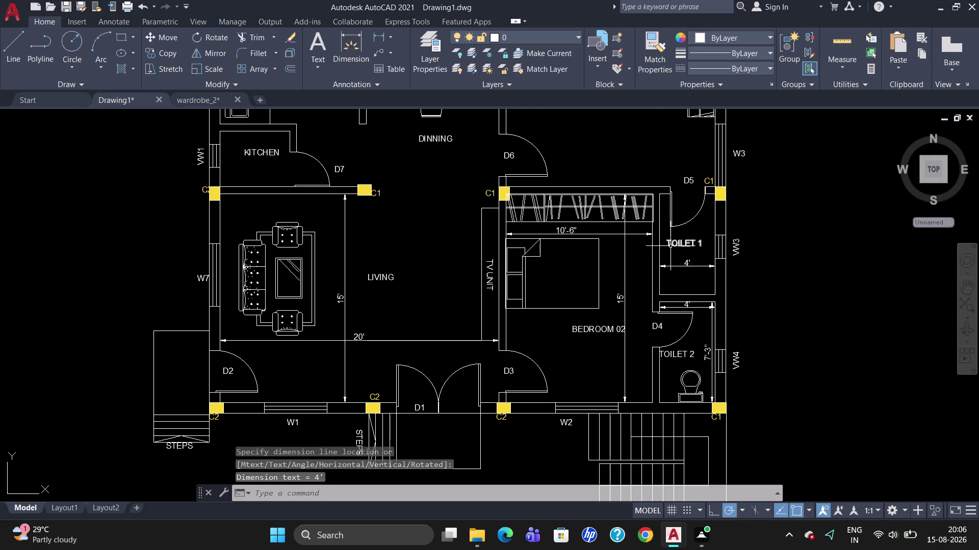
Add a 7'-3" vertical length dimension inside TOILET 1.
text(DLI)
key(Return)
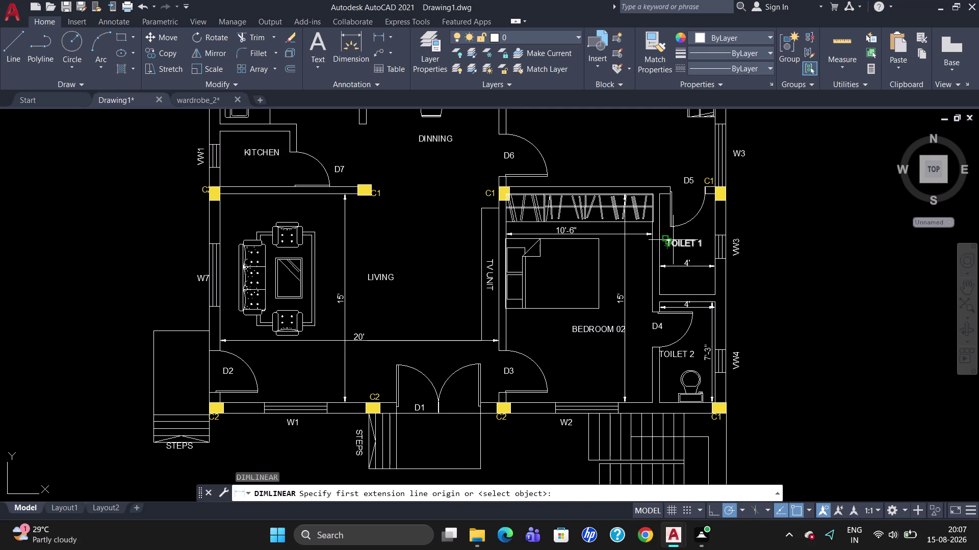
click(709, 198)
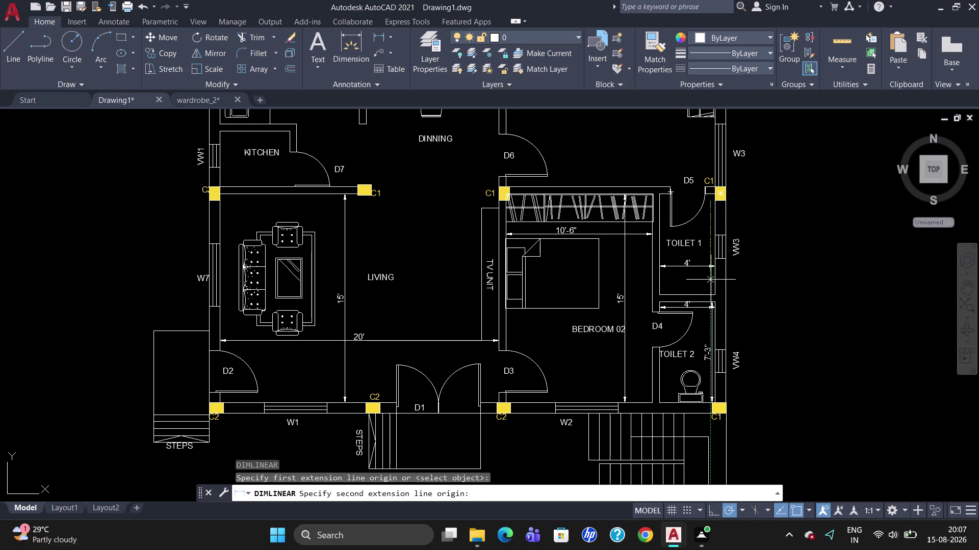
key(Escape)
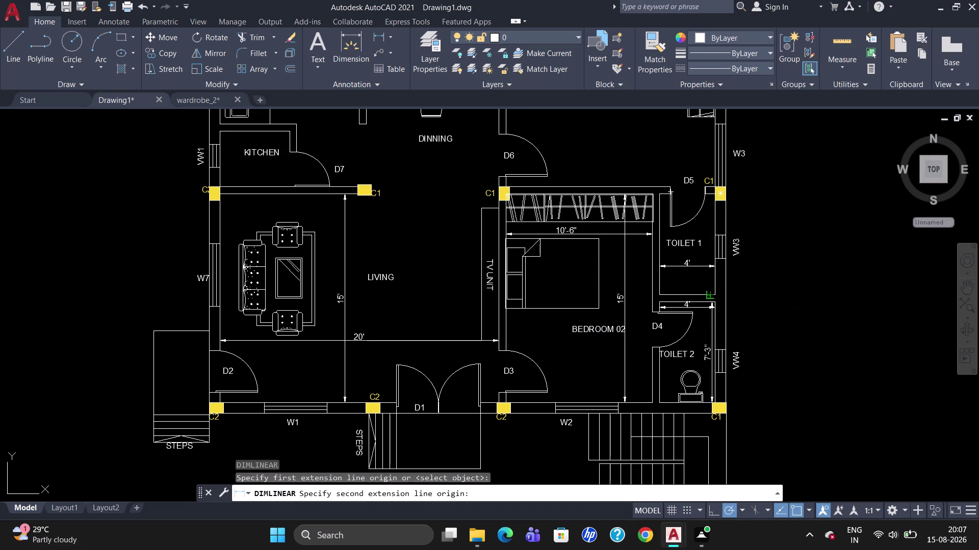
text(DLI)
key(Return)
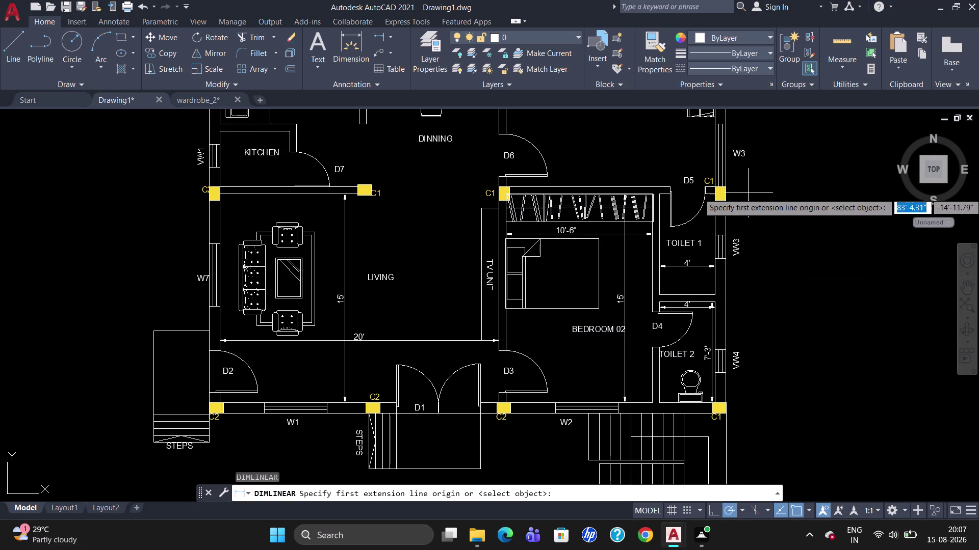
click(711, 195)
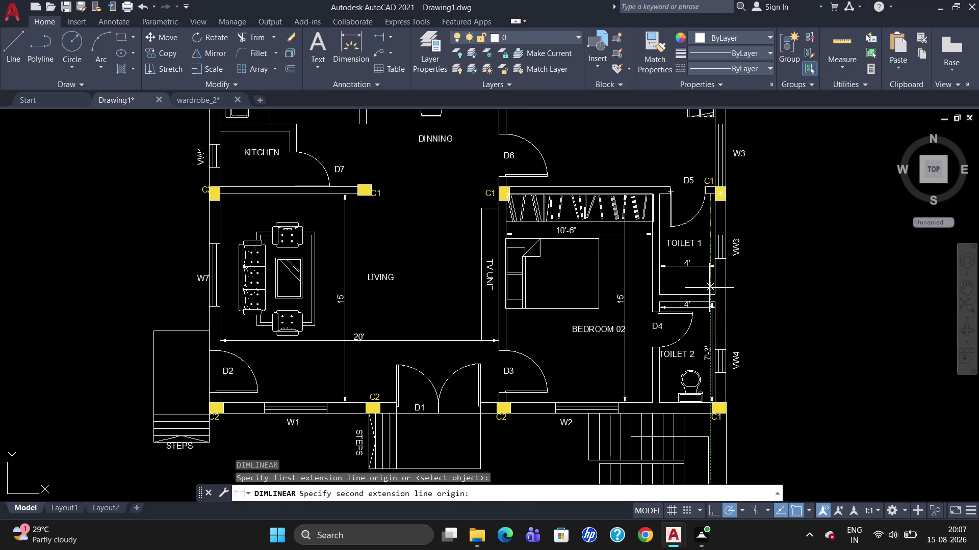
click(708, 298)
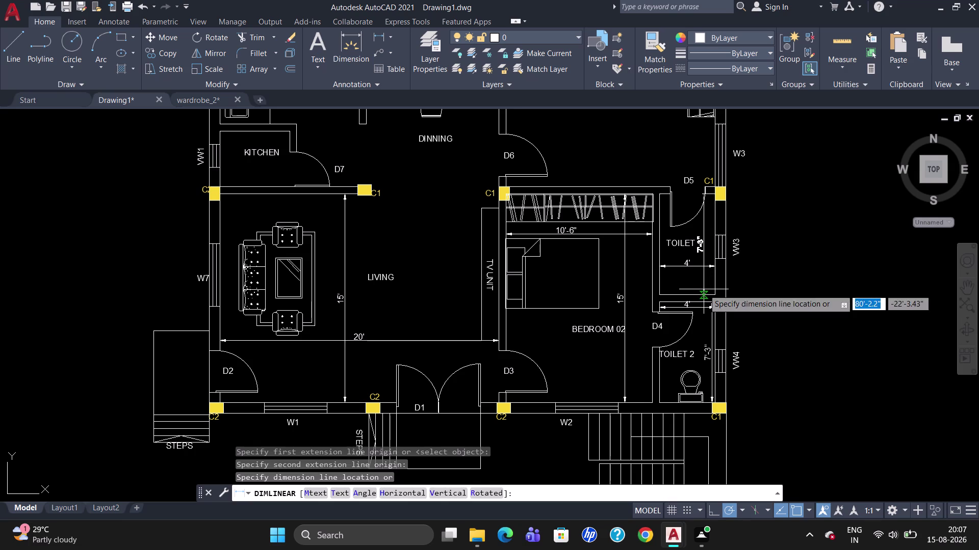
click(703, 290)
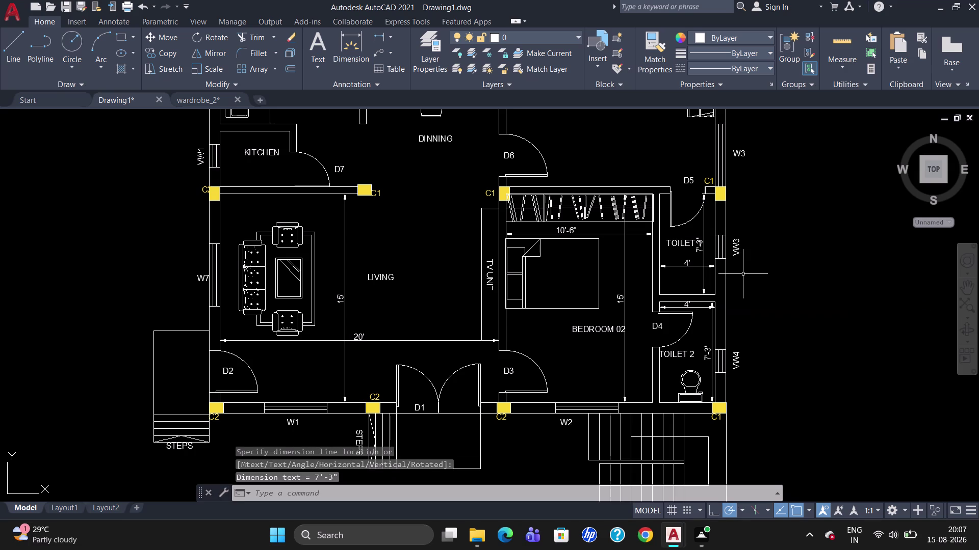
key(Escape)
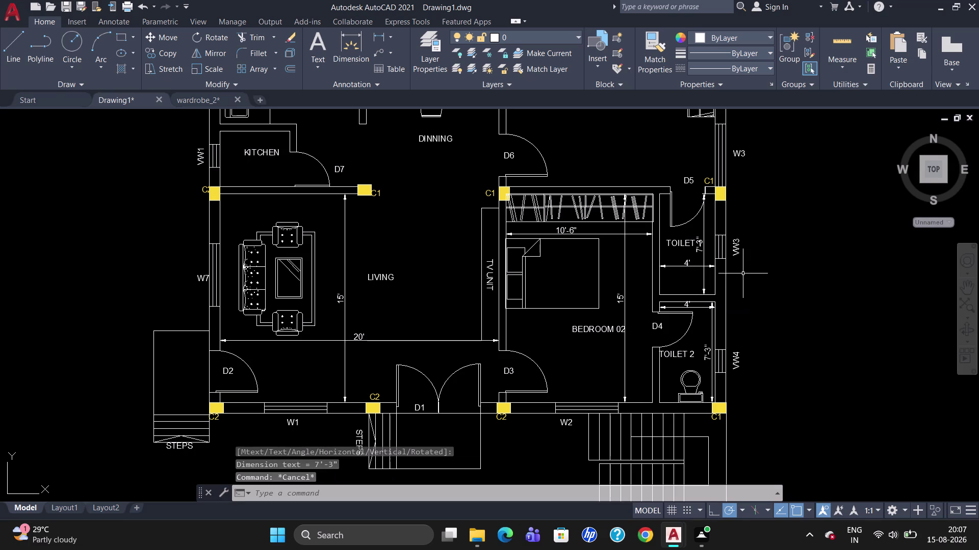
Add a 15' vertical dimension along Bedroom 01's length.
scroll(down, 3)
scroll(up, 3)
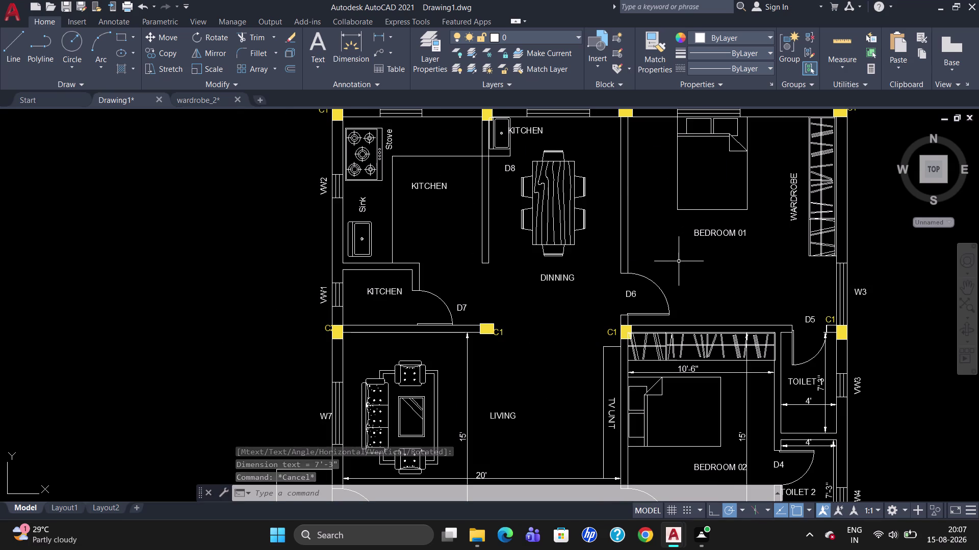
text(DLI)
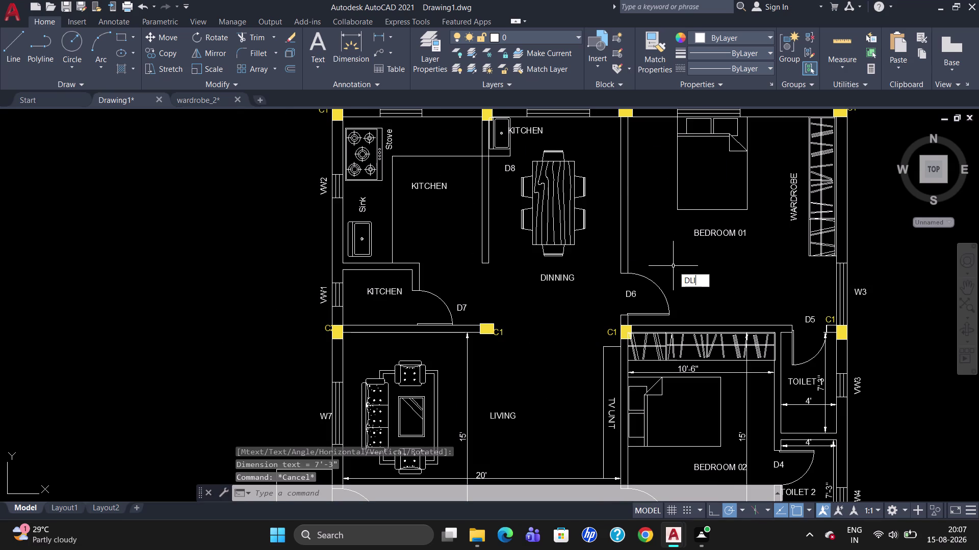
key(Return)
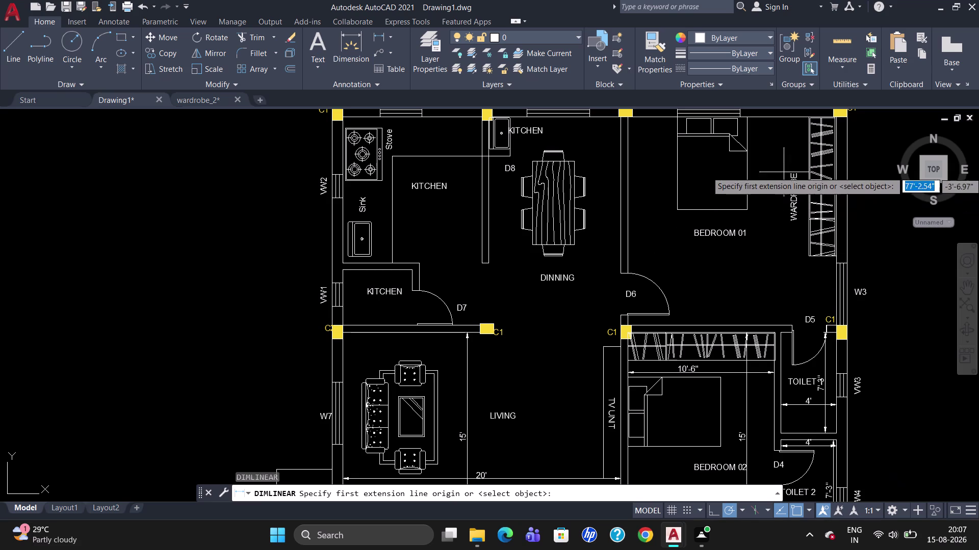
click(773, 119)
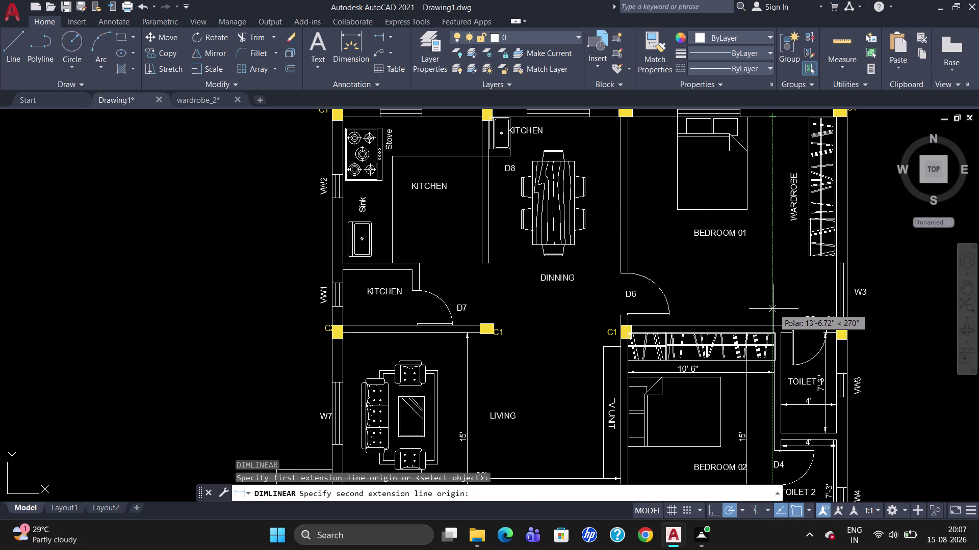
click(774, 322)
click(775, 322)
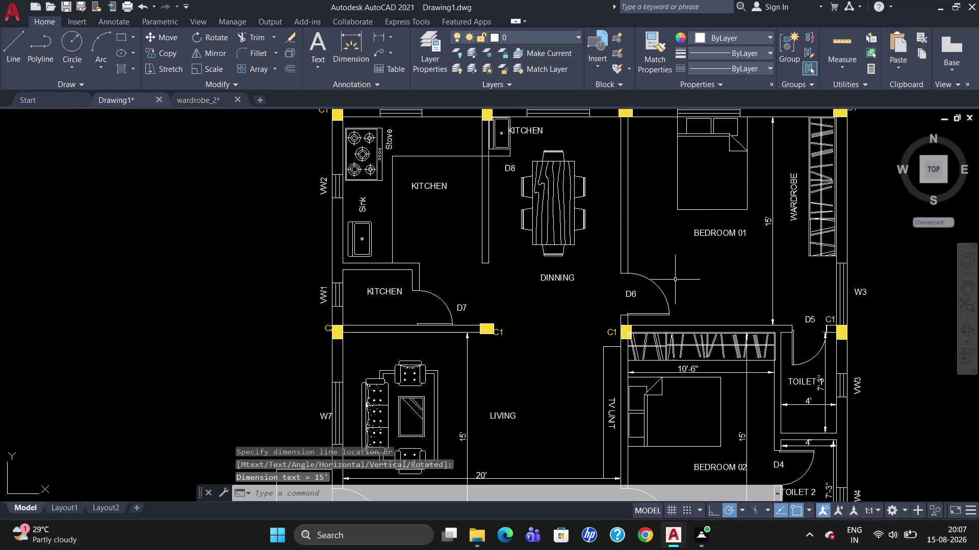
Add a 15' horizontal dimension across Bedroom 01's width.
key(space)
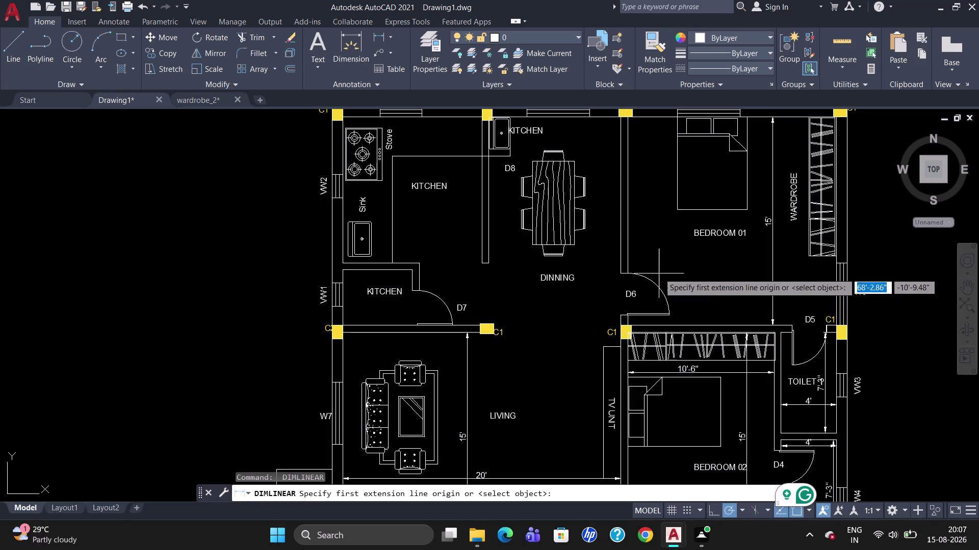
click(627, 249)
scroll(up, 3)
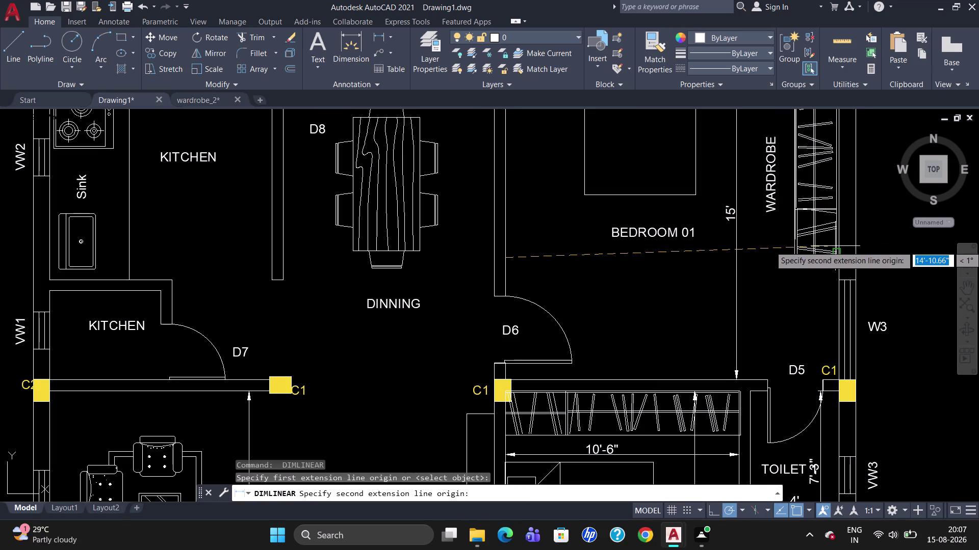
scroll(up, 3)
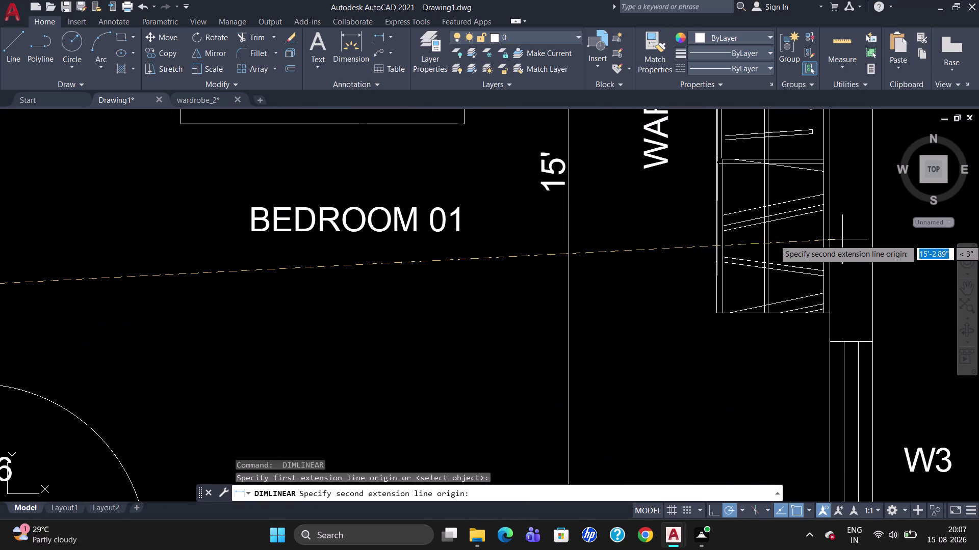
click(830, 246)
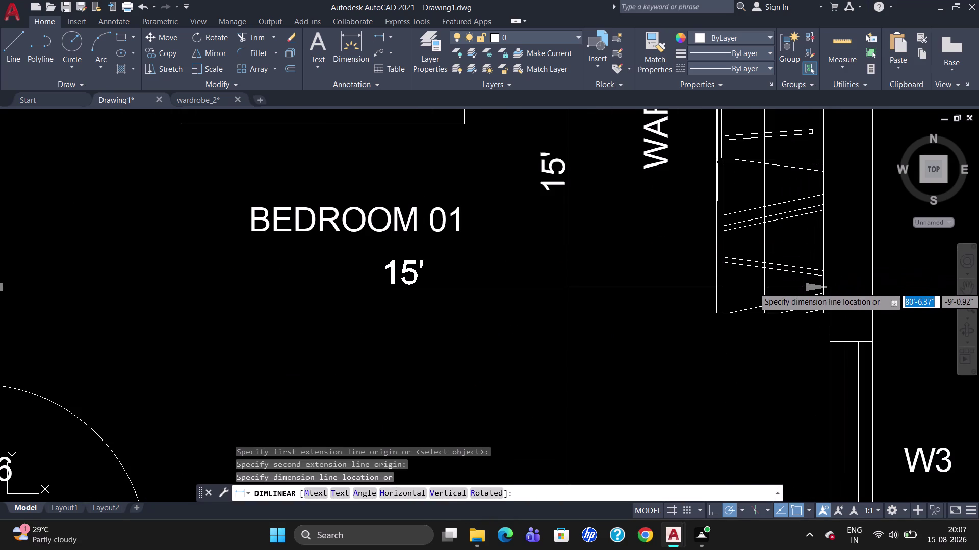
click(802, 287)
scroll(down, 3)
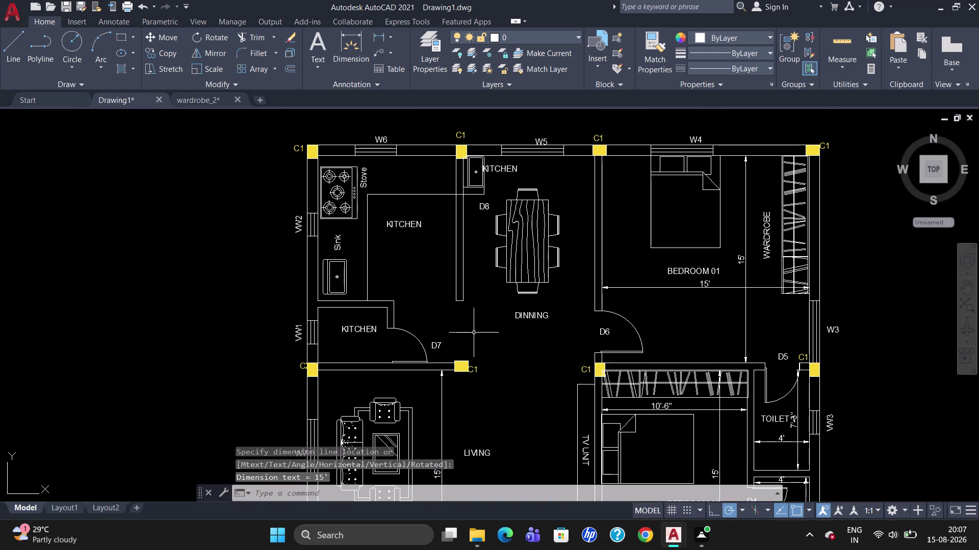
scroll(up, 3)
scroll(down, 3)
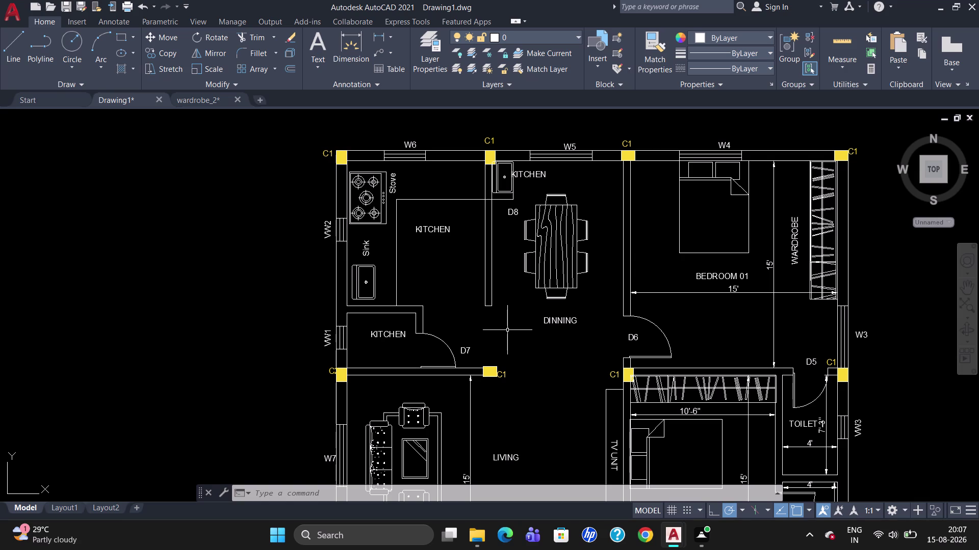
Dimension the dining room's 9'-6" width, placed just below the dining table.
text(DLI)
key(Return)
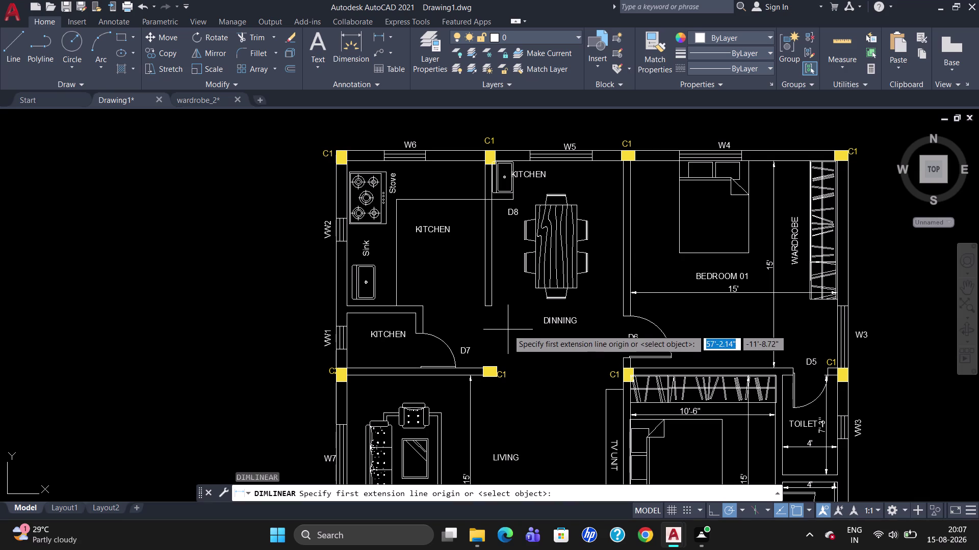
click(493, 248)
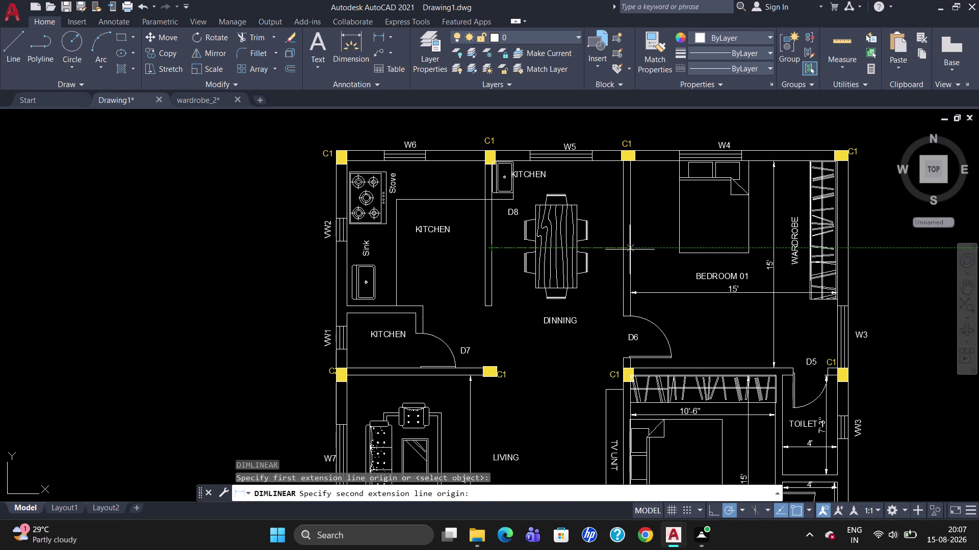
click(625, 248)
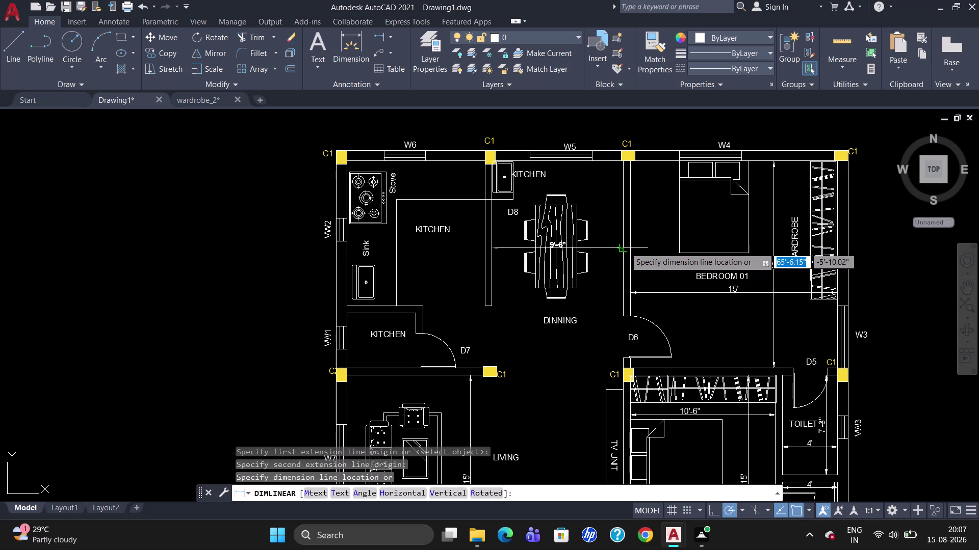
click(622, 298)
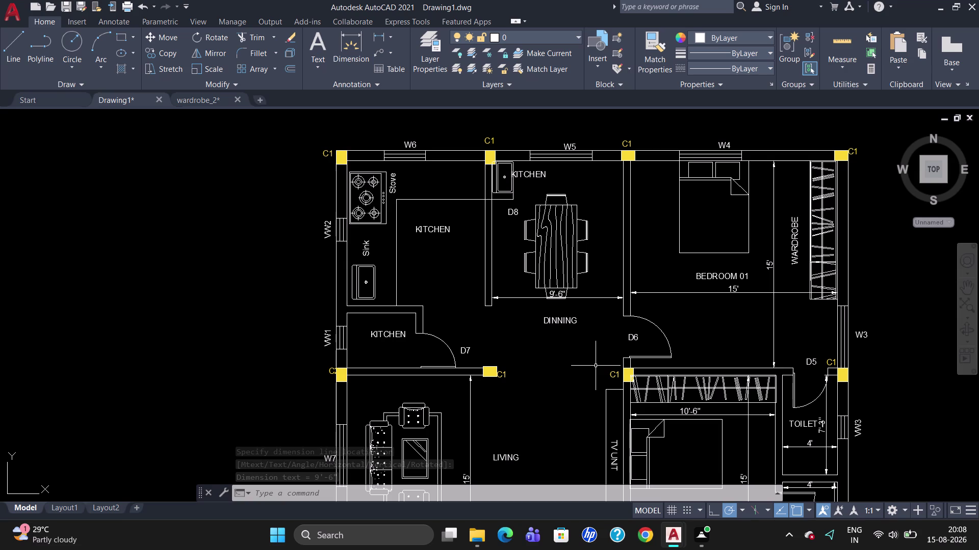
Draw a 15' vertical guide line upward from the column corner.
key(l)
key(Return)
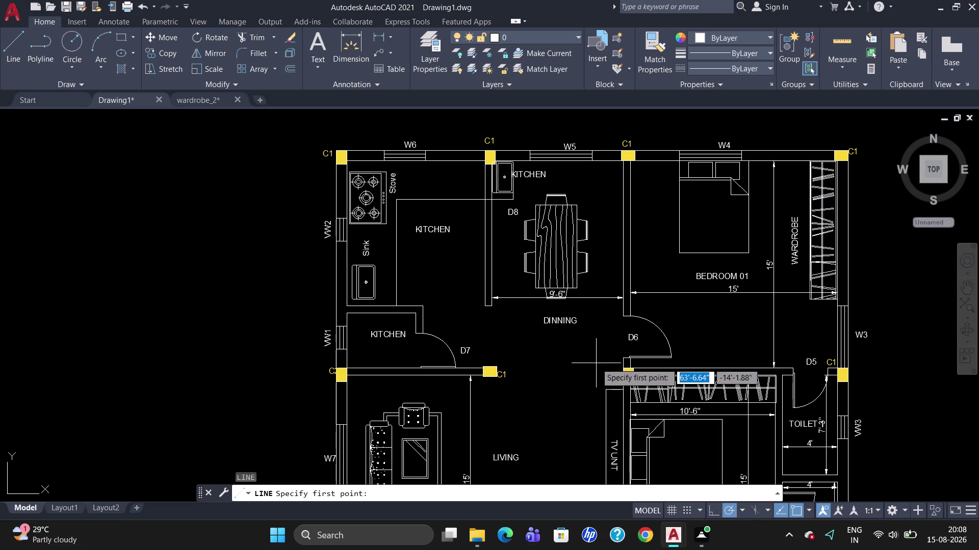
drag(604, 164, 603, 169)
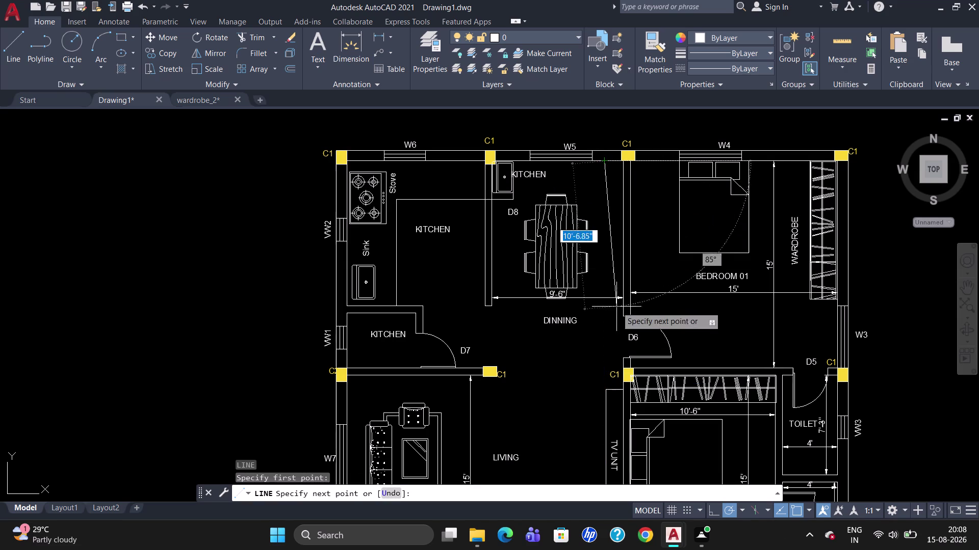
key(1)
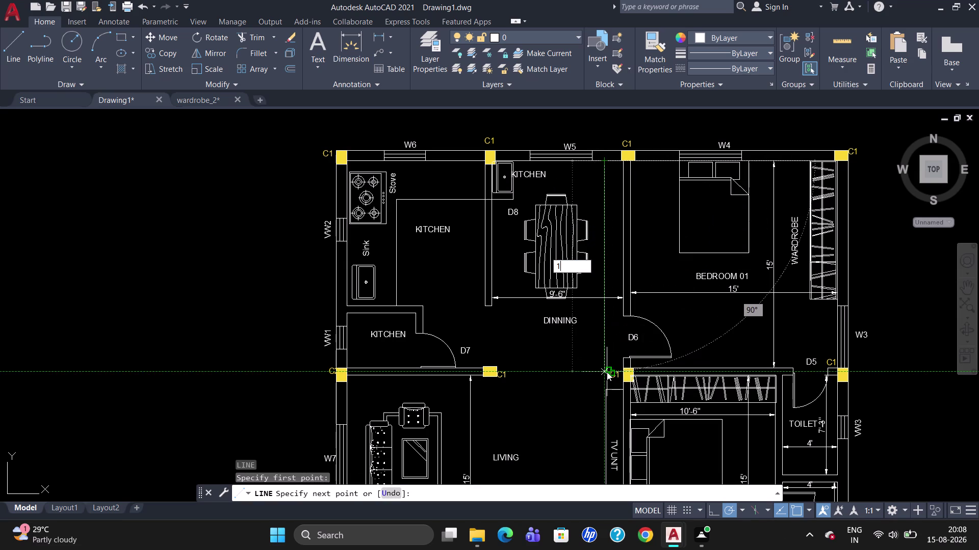
key(5)
key(apostrophe)
key(Return)
key(Escape)
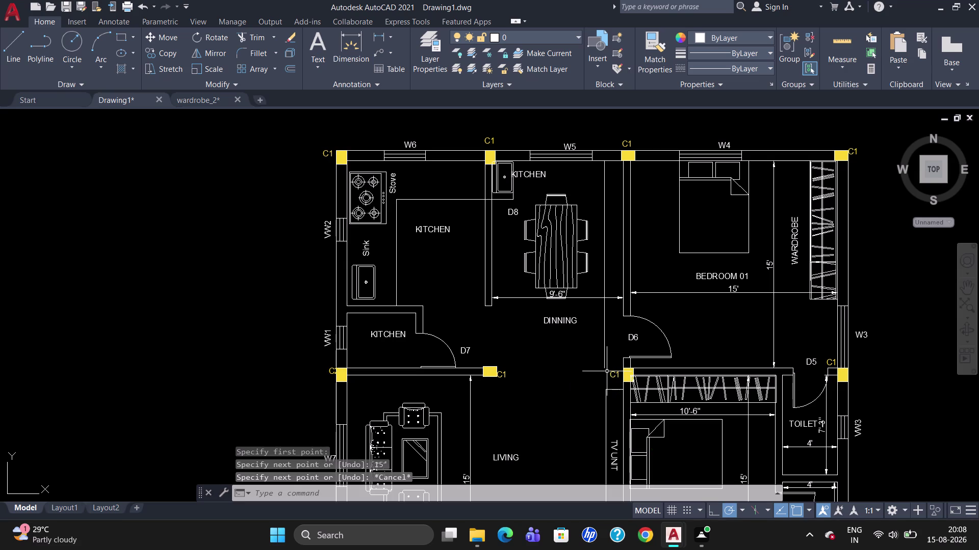
Draw a short line at the column, then delete an unwanted extra line.
key(l)
key(Return)
click(601, 365)
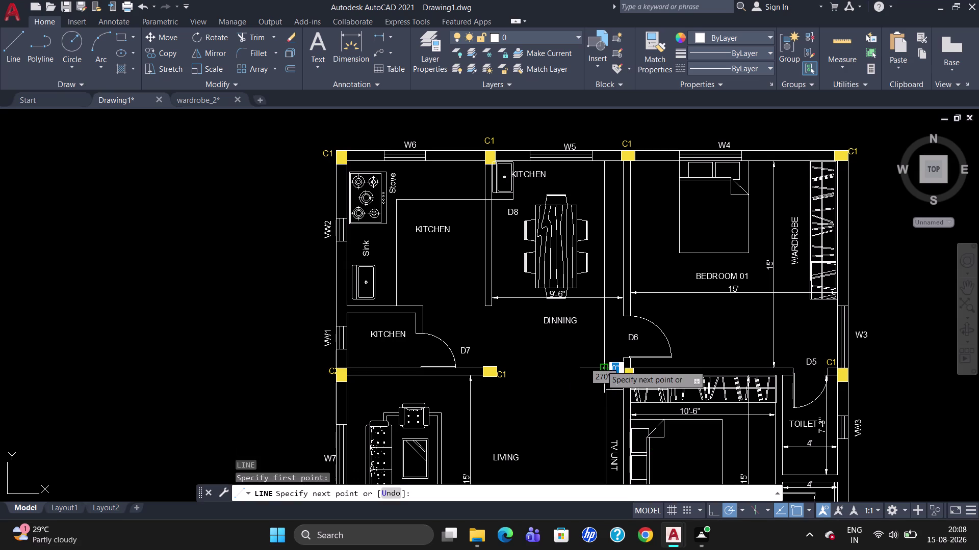
click(619, 369)
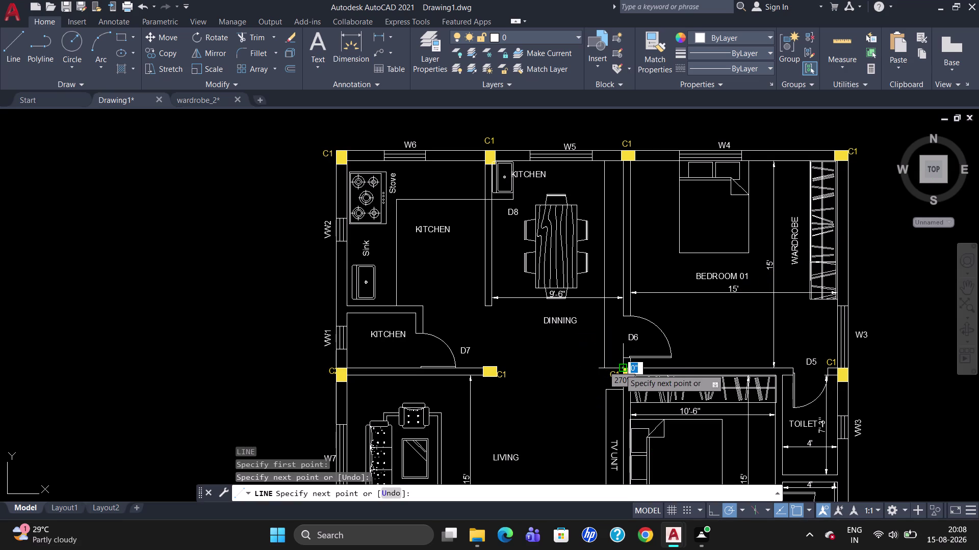
key(Escape)
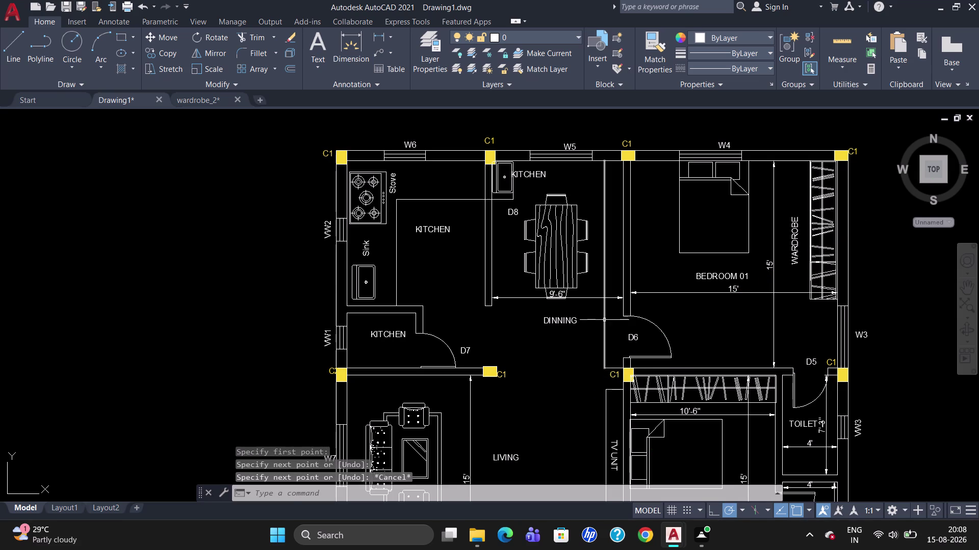
click(605, 319)
key(Delete)
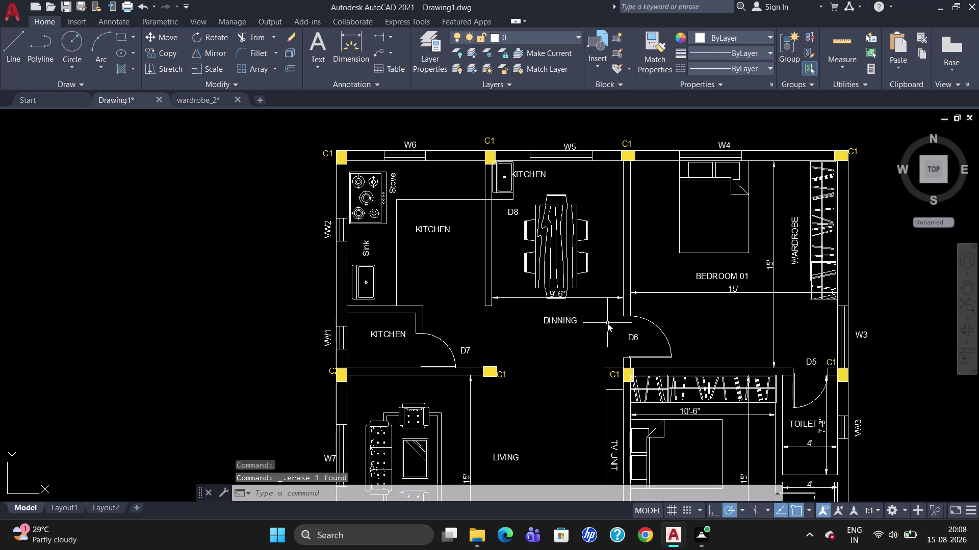
Add a 15' vertical dimension along the dining room's east side.
text(DLI)
key(Return)
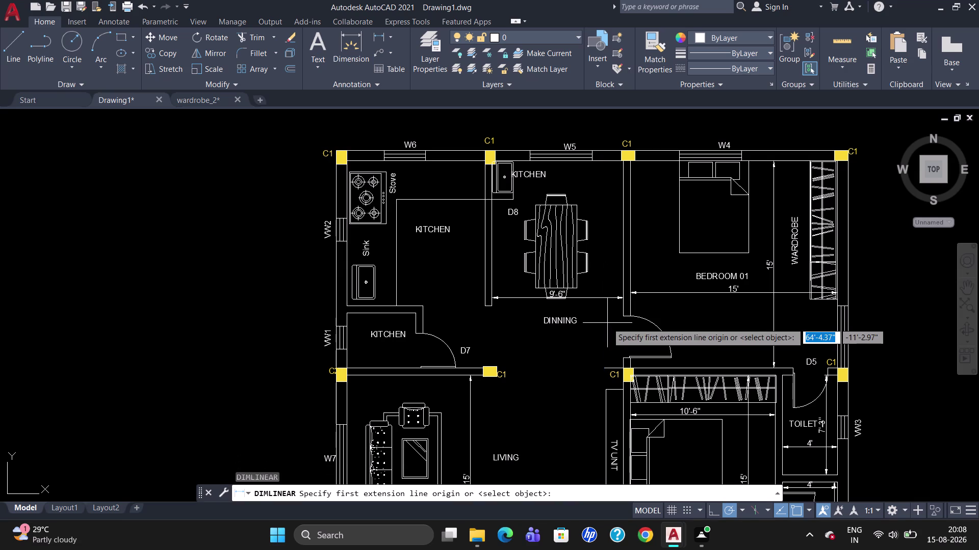
click(605, 369)
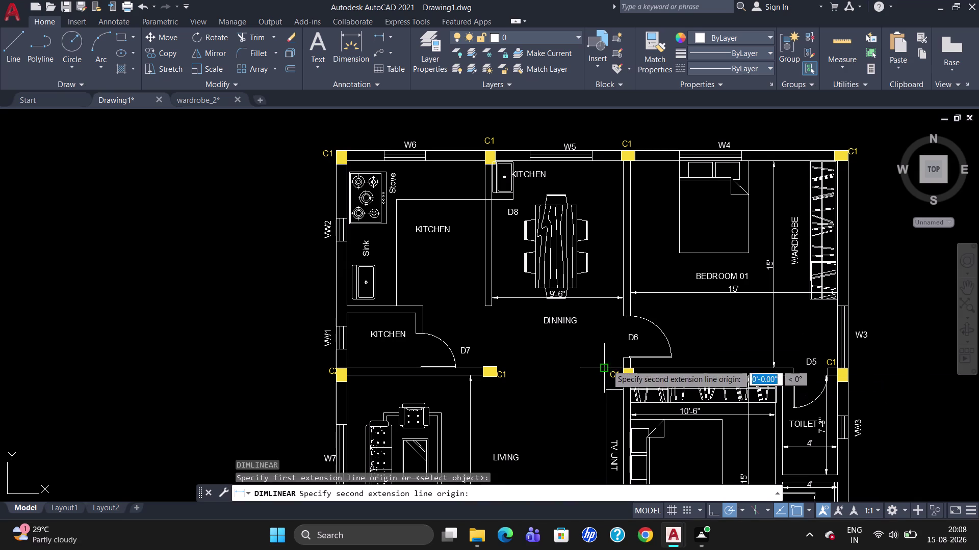
click(600, 162)
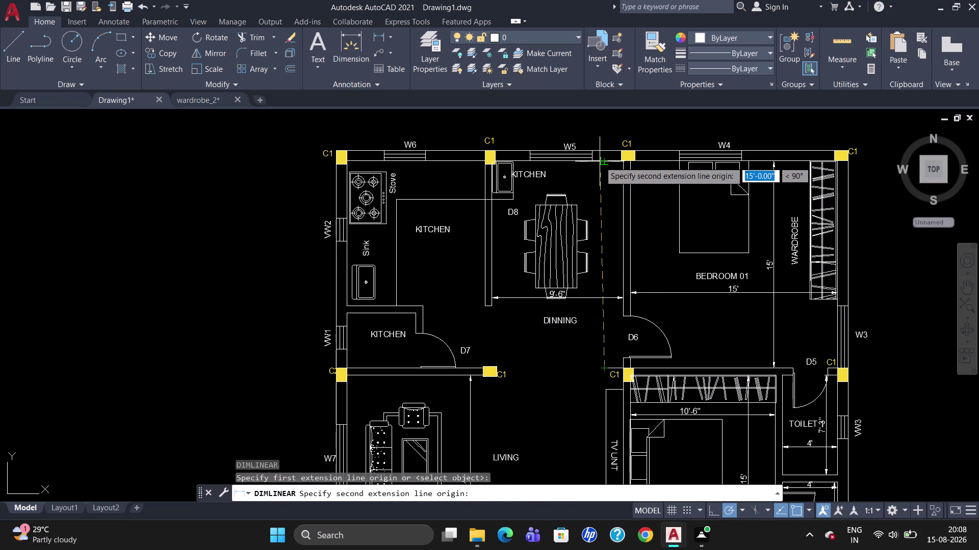
click(600, 161)
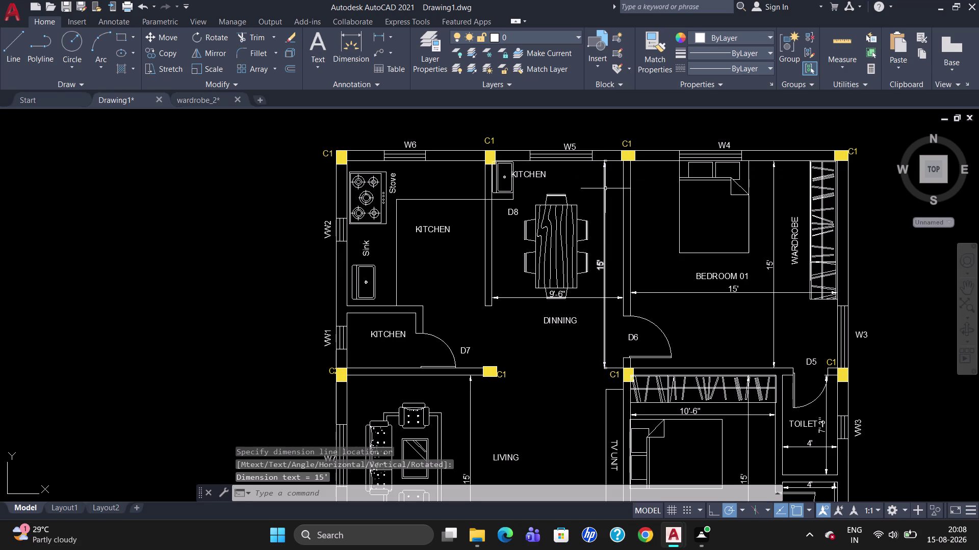
key(Escape)
Trim the guide line's leftover stub near column C1.
text(TR)
key(Return)
key(Return)
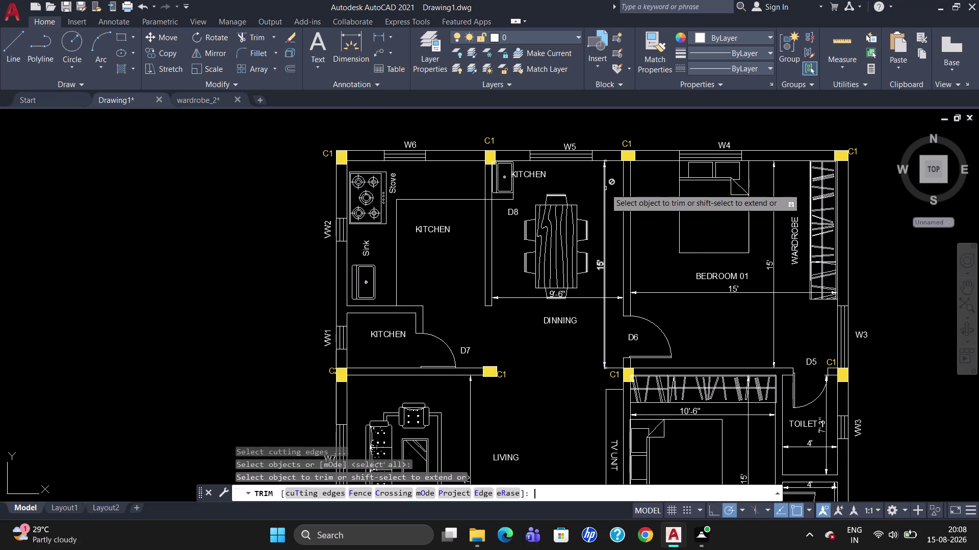
scroll(up, 3)
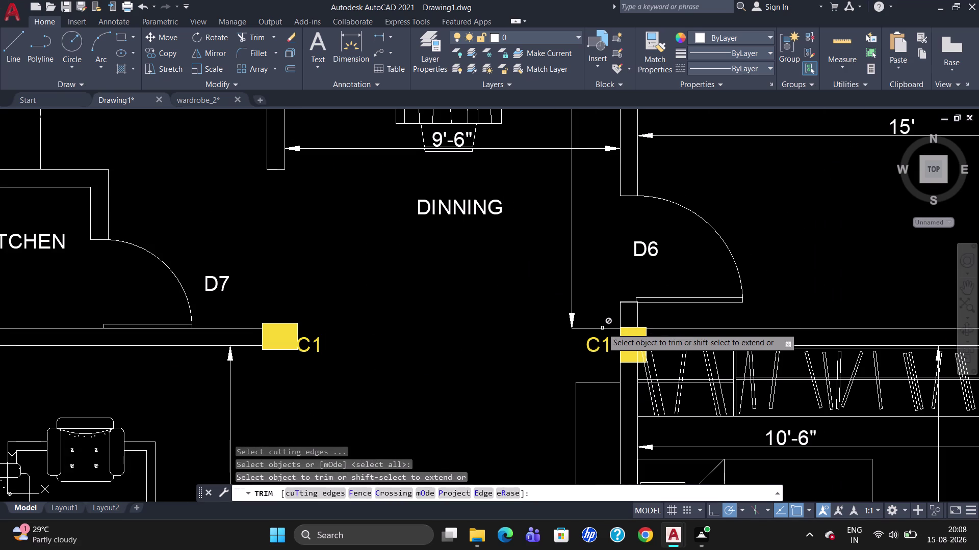
key(Escape)
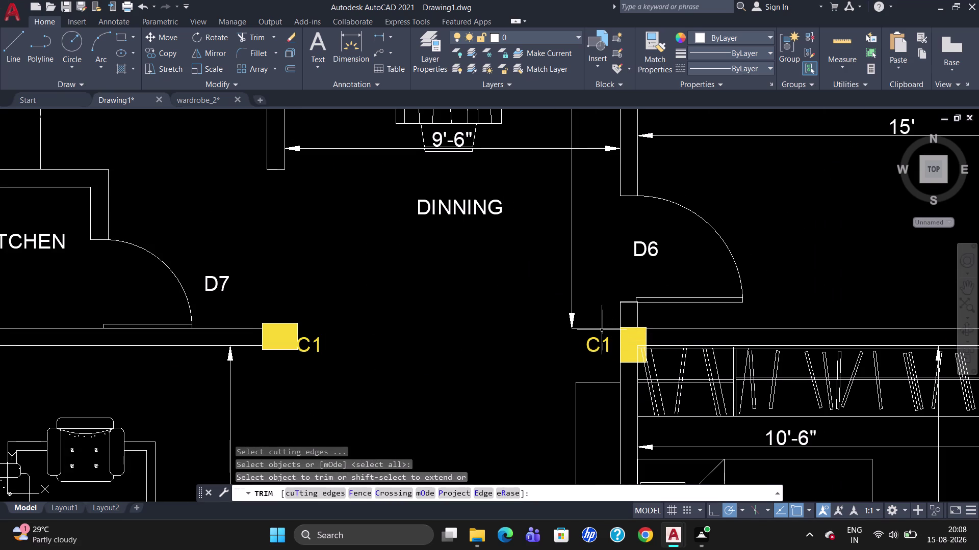
click(601, 328)
key(Delete)
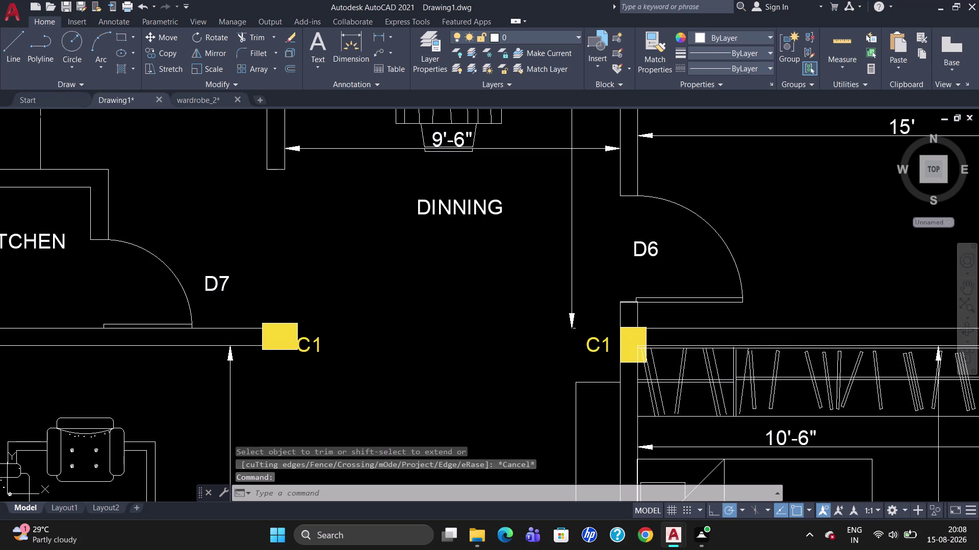
scroll(down, 3)
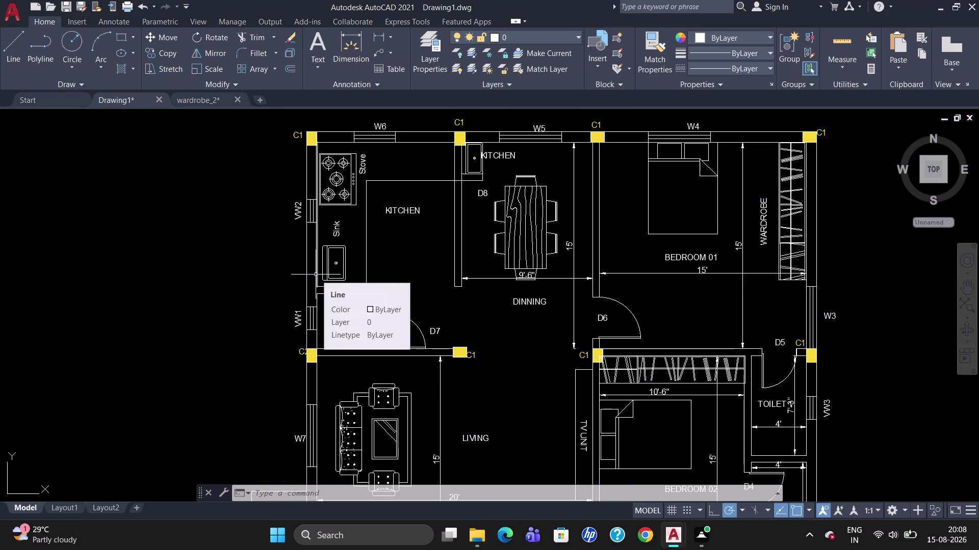
Add a 10' horizontal dimension across the upper kitchen.
text(DLI)
key(Return)
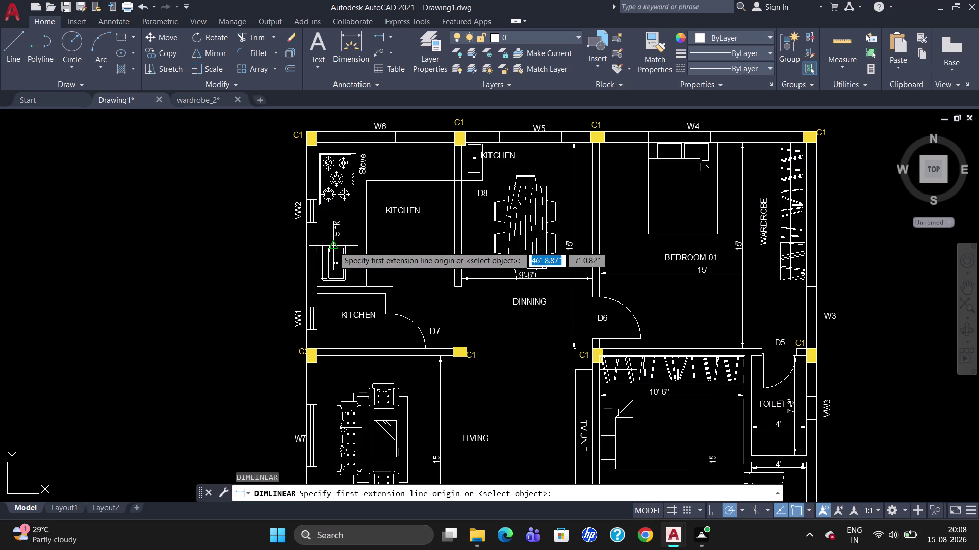
click(322, 232)
click(455, 229)
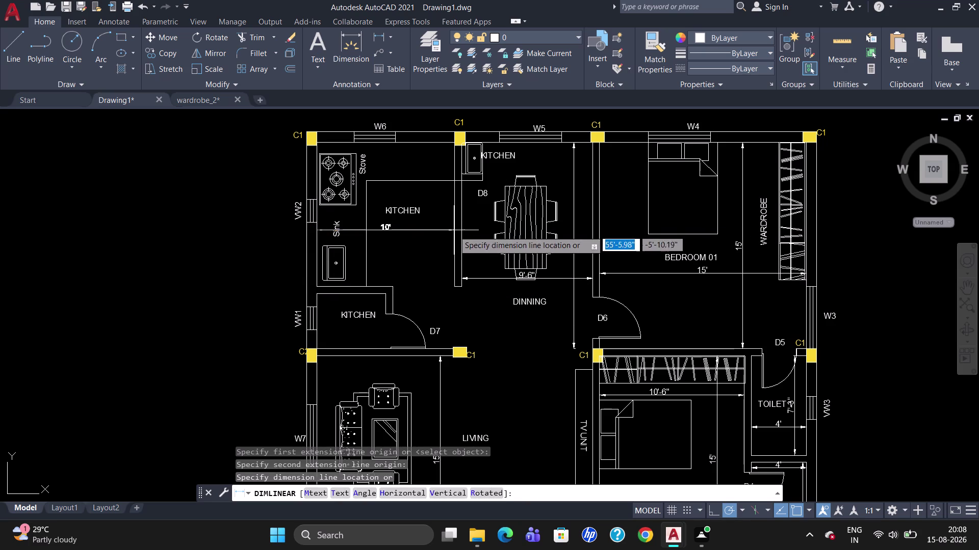
click(452, 234)
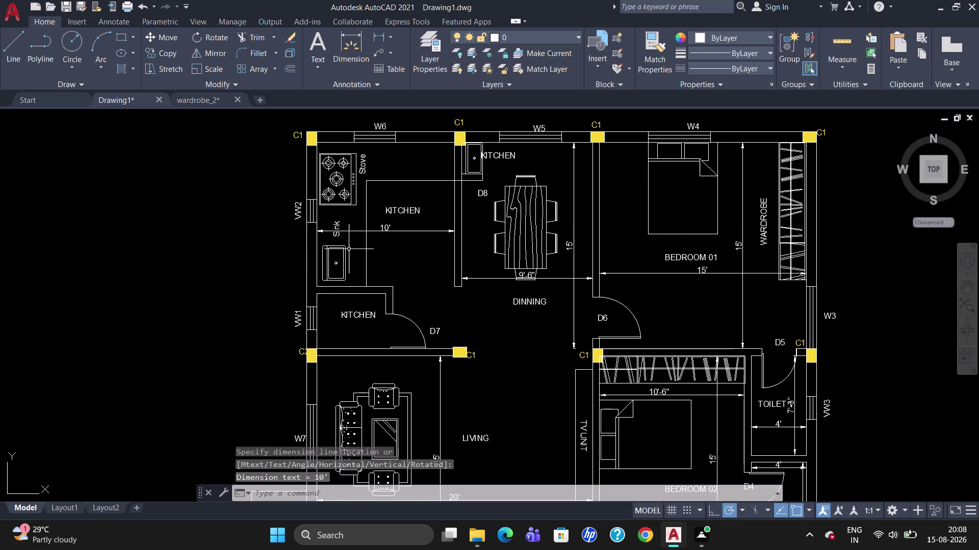
Add a 10' vertical dimension in the upper kitchen.
text(DLU)
key(BackSpace)
key(i)
key(Return)
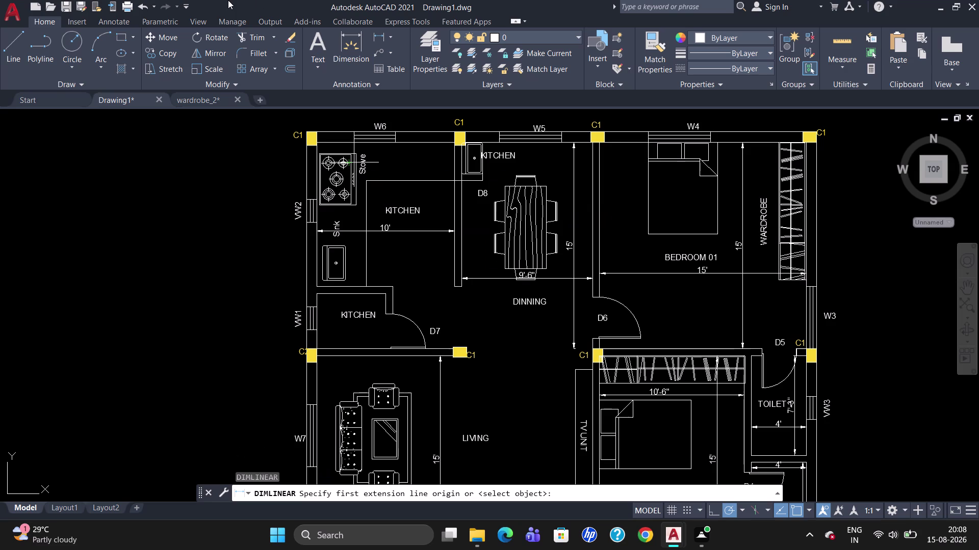
click(387, 287)
click(390, 142)
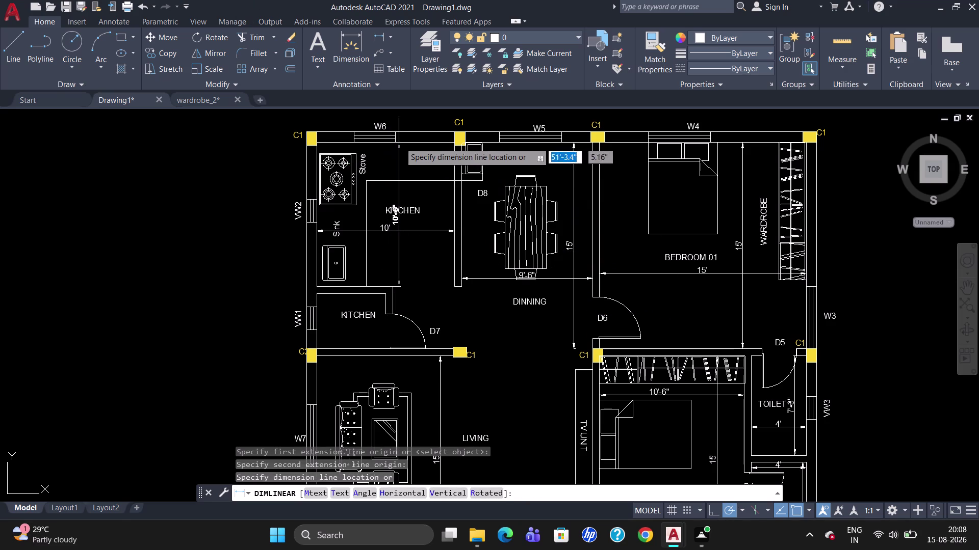
click(411, 141)
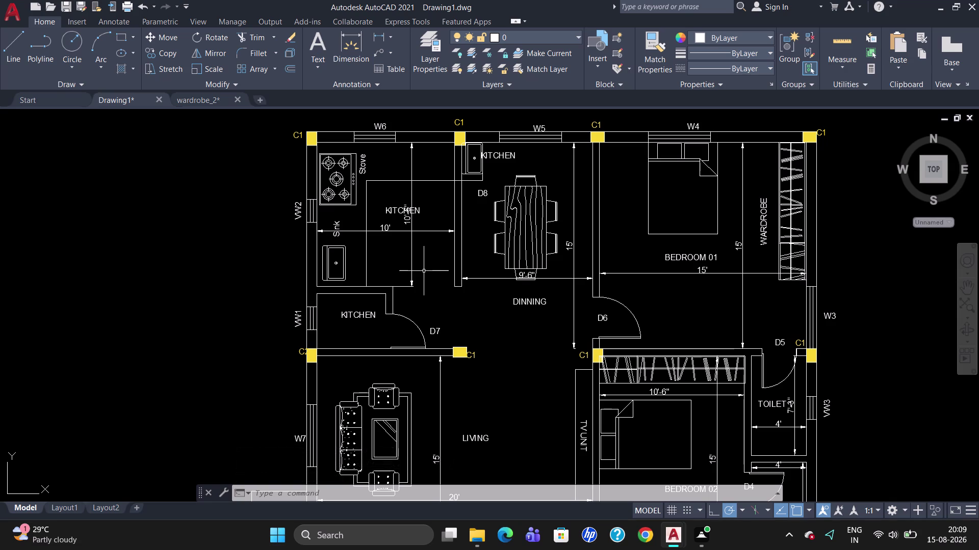
click(409, 279)
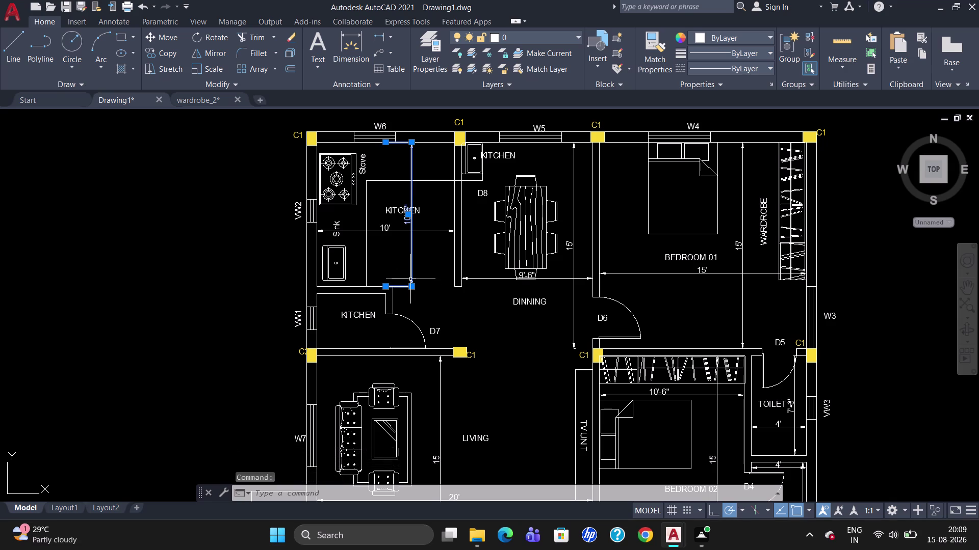
Move the kitchen's 10'-6" dimension left, beside the stove and sink.
click(407, 216)
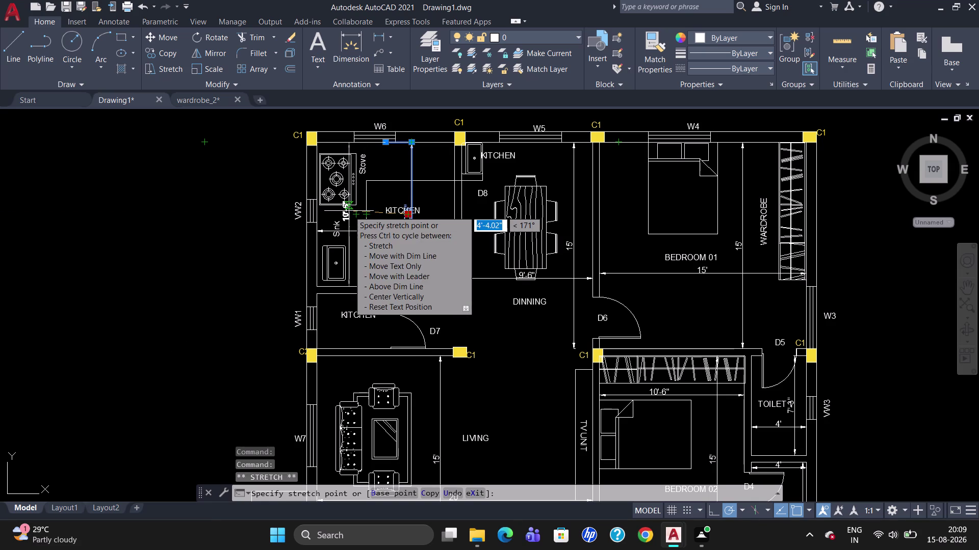
click(350, 217)
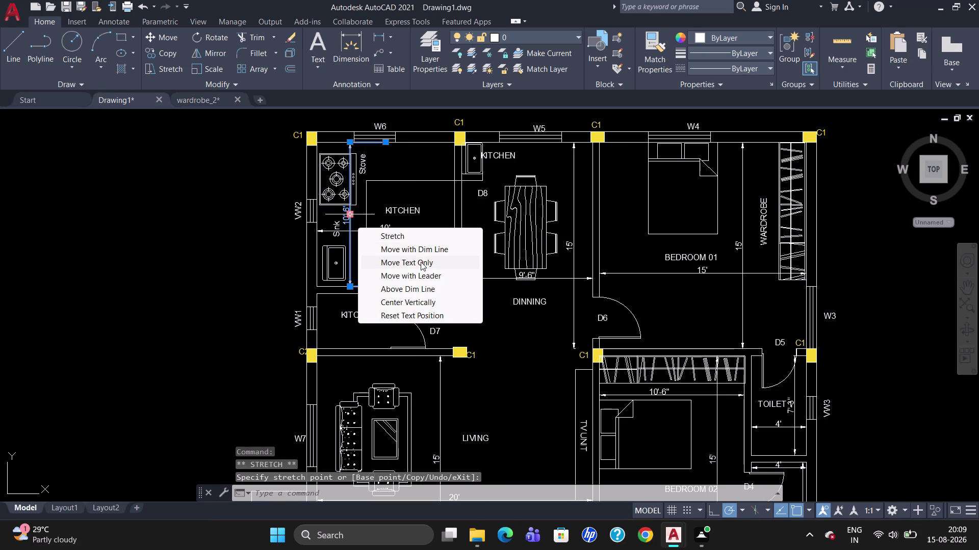
key(Escape)
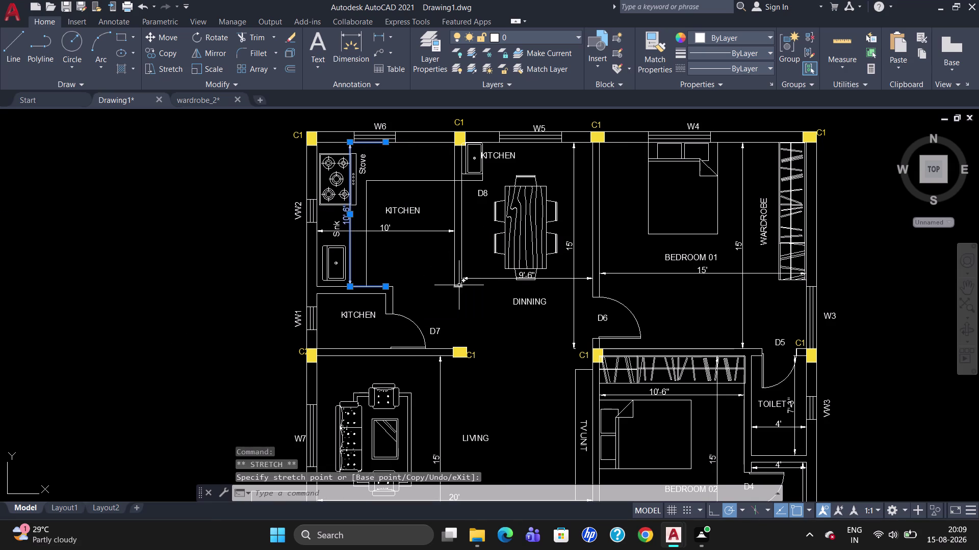
key(Escape)
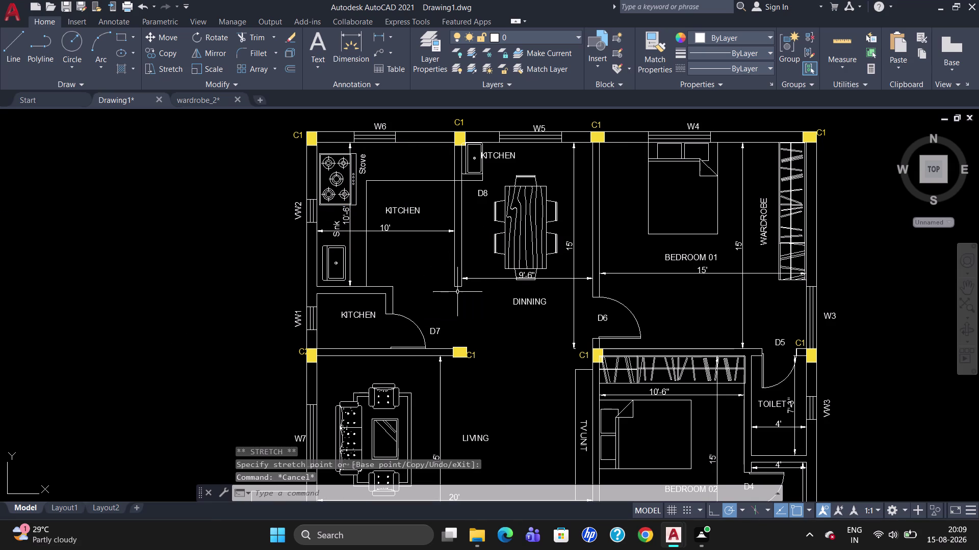
double_click(354, 318)
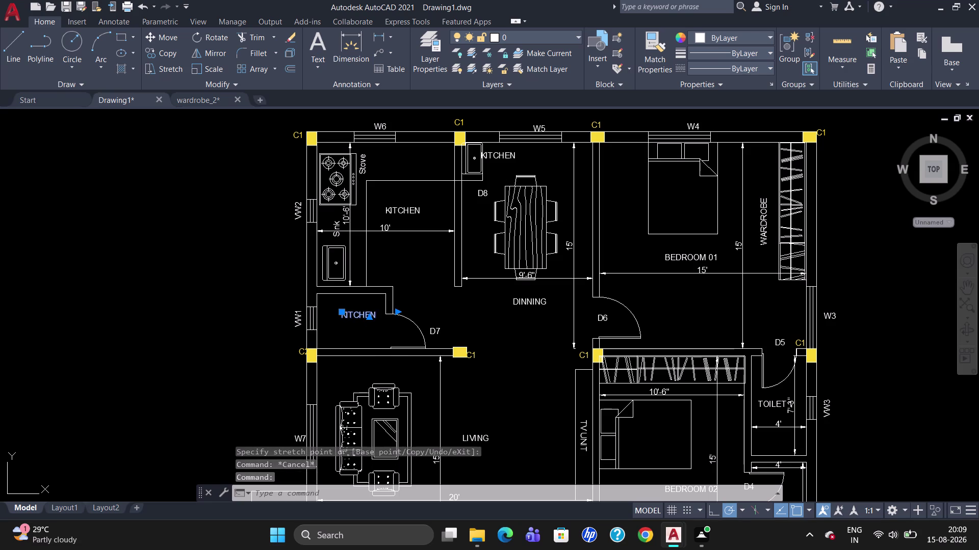
Replace the lower KITCHEN label's text with POOJA.
click(378, 314)
key(BackSpace)
key(BackSpace)
key(BackSpace)
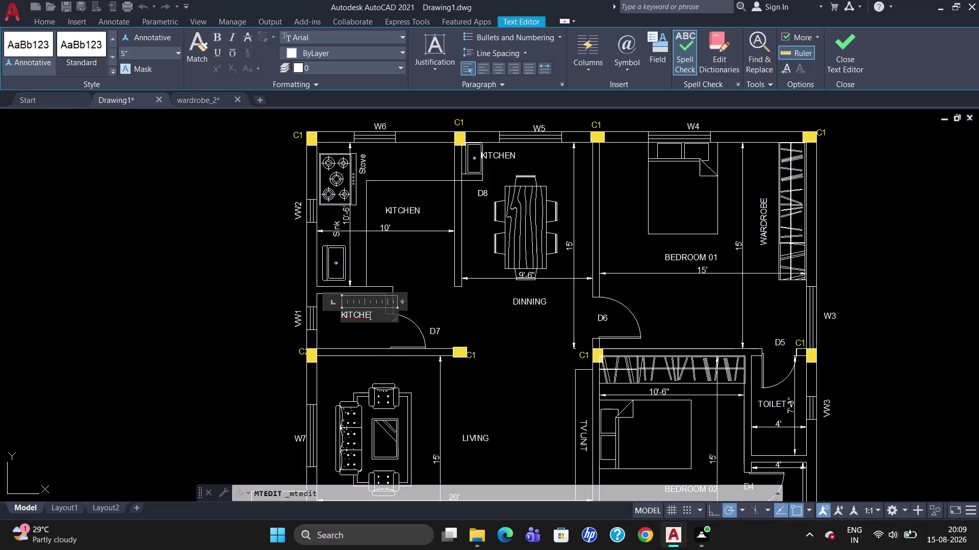
text(POO)
text(J)
text(A)
click(381, 331)
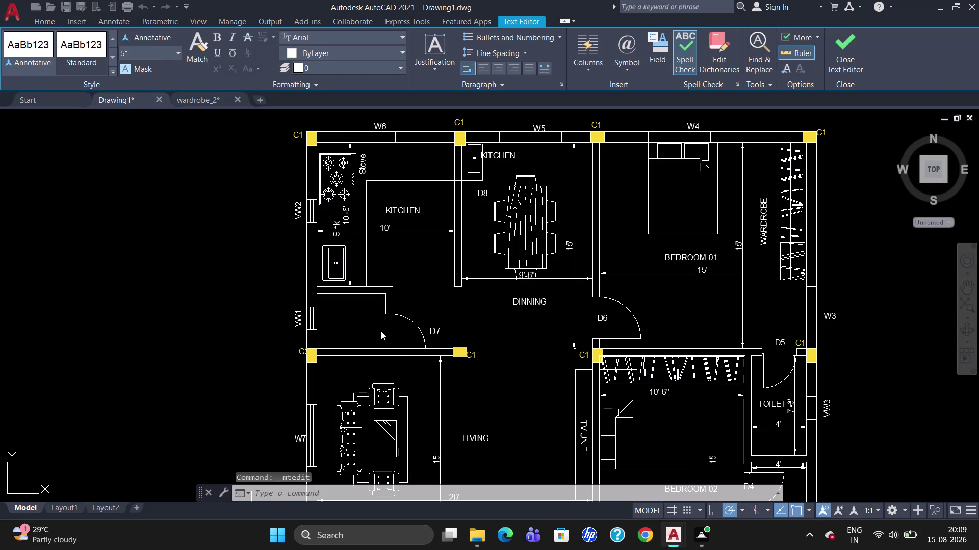
text(DLI)
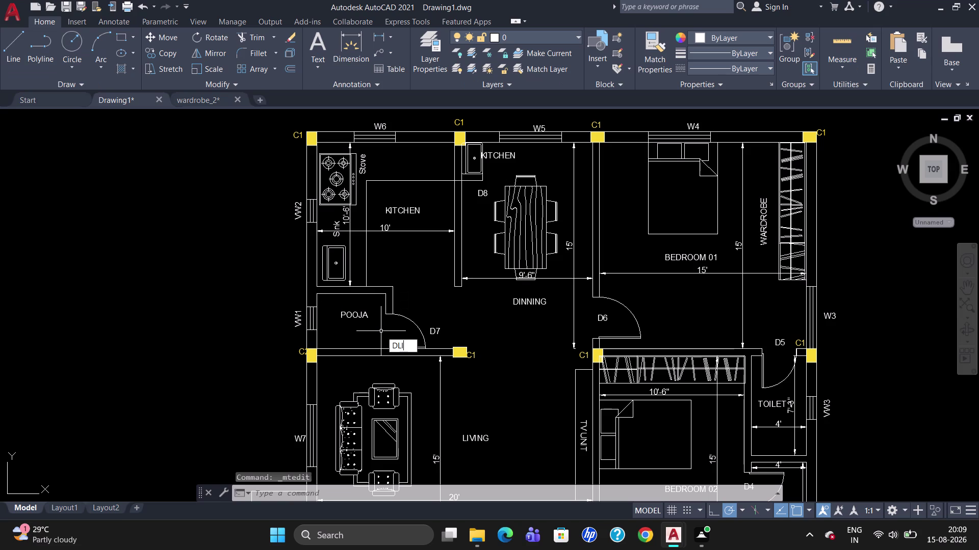
key(Return)
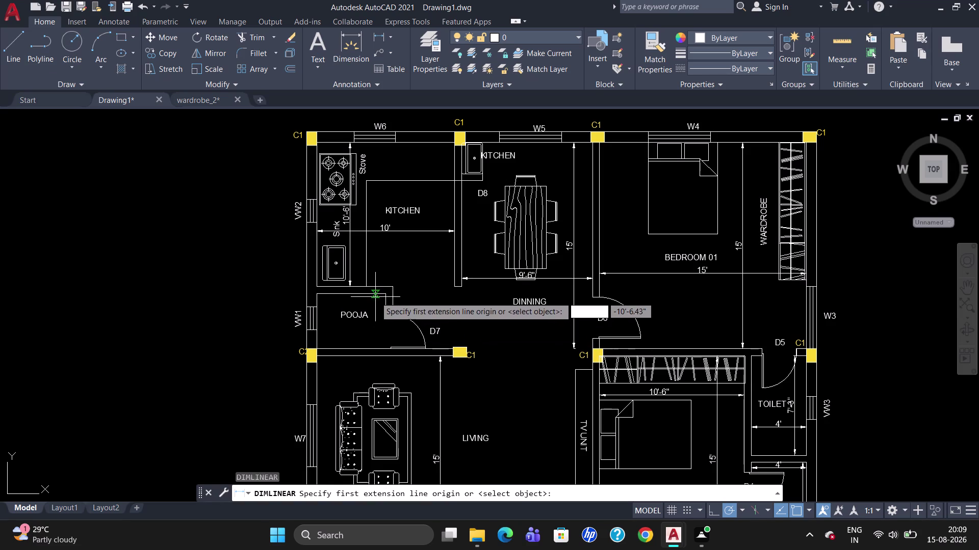
Add a 4' vertical dimension inside the pooja room.
click(375, 297)
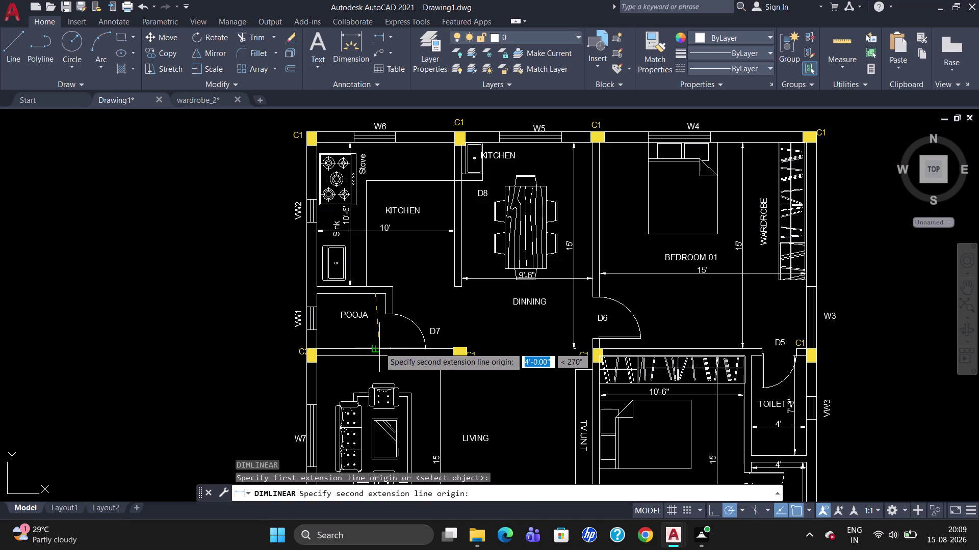
click(377, 348)
click(377, 347)
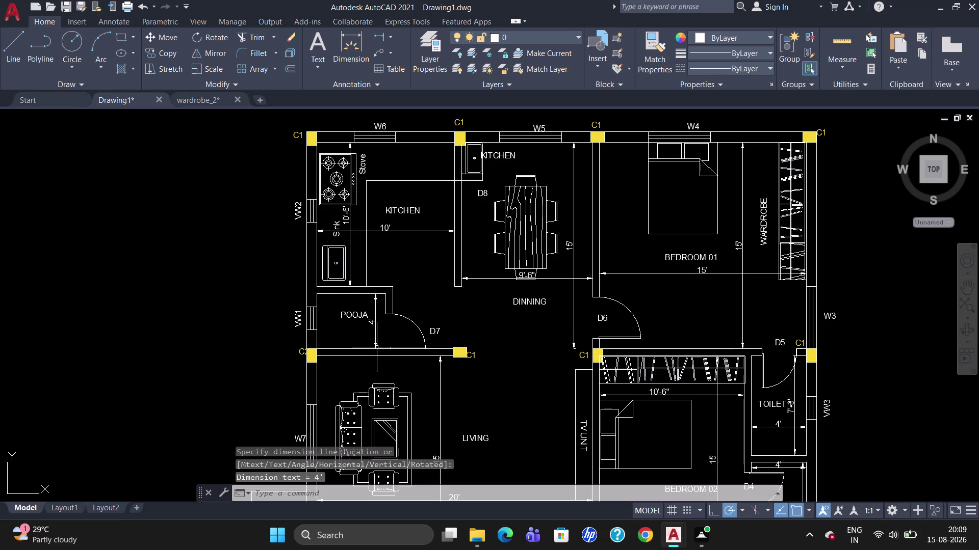
Add a 5' horizontal dimension above the POOJA label.
text(DL)
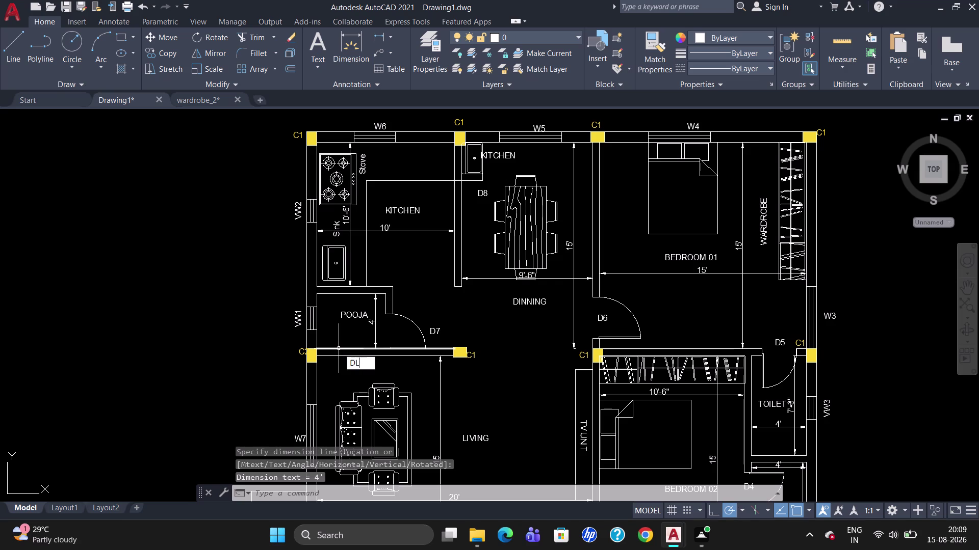
text(I)
key(Return)
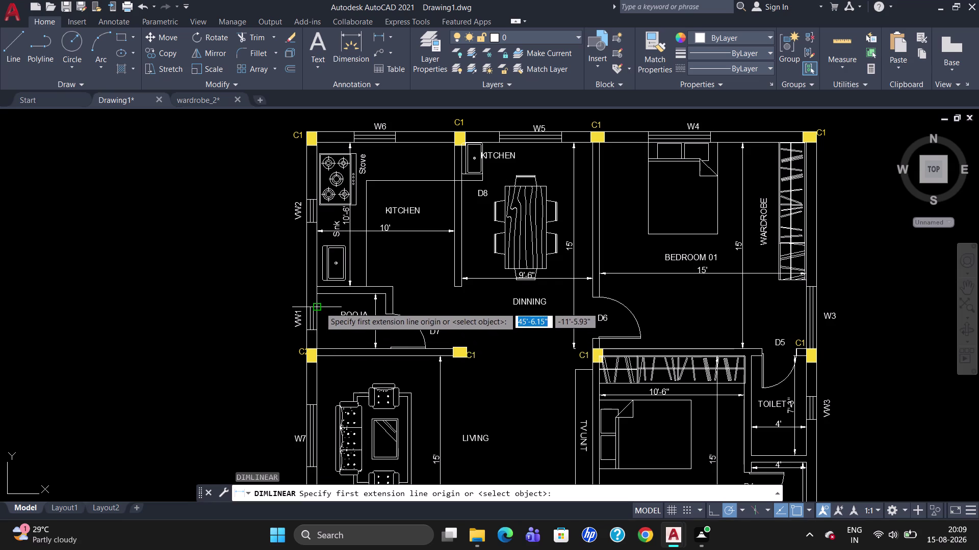
click(319, 306)
click(387, 303)
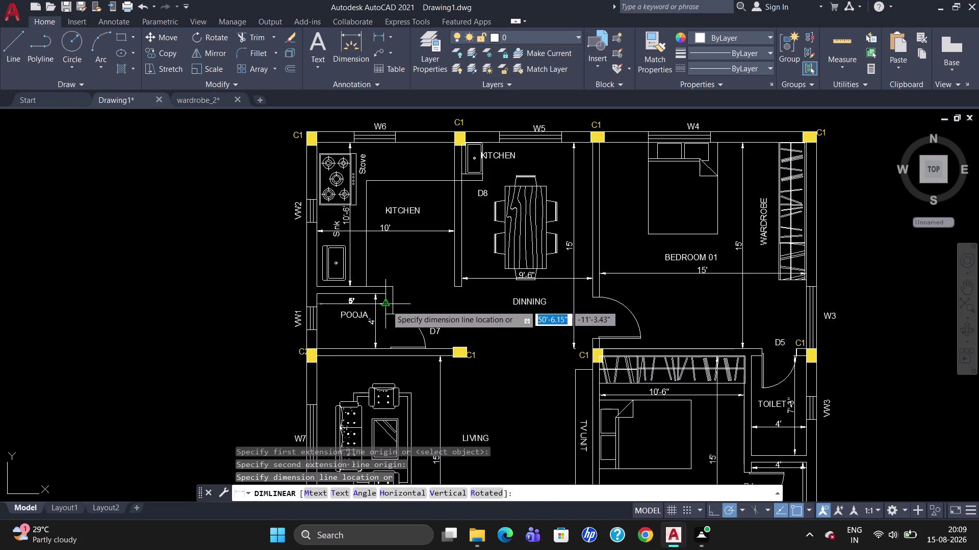
click(386, 306)
scroll(down, 3)
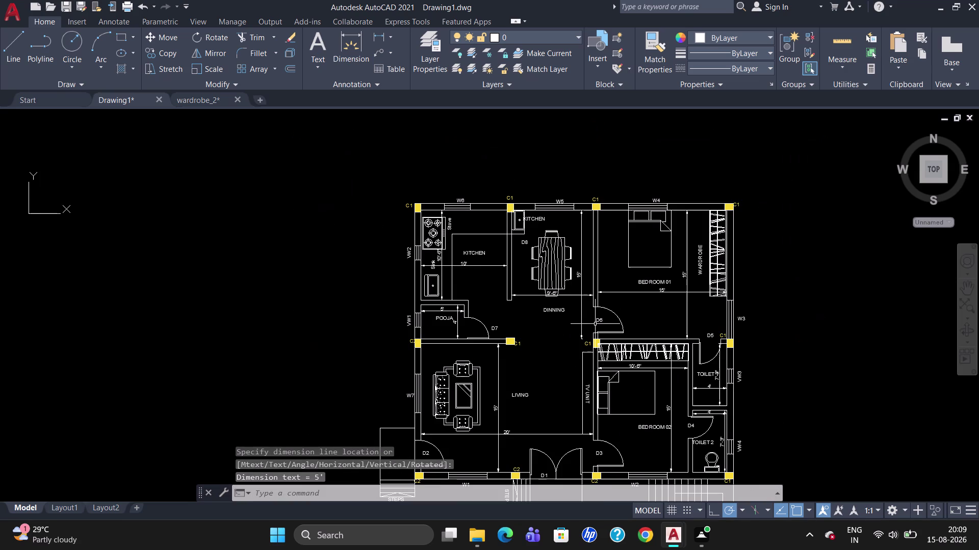
Add a vertical 4' linear dimension (DLI) beside the entrance steps below door D1.
scroll(down, 3)
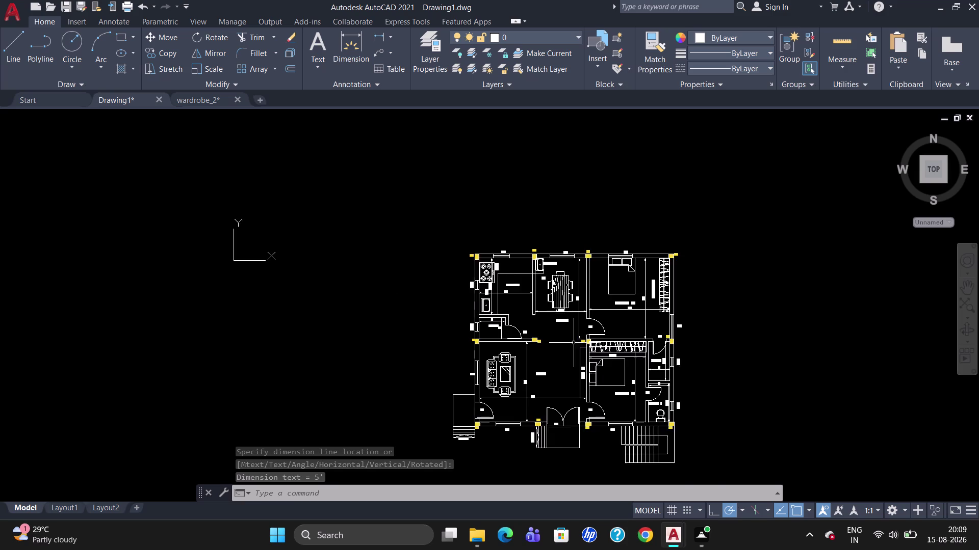
scroll(down, 3)
scroll(up, 3)
scroll(down, 3)
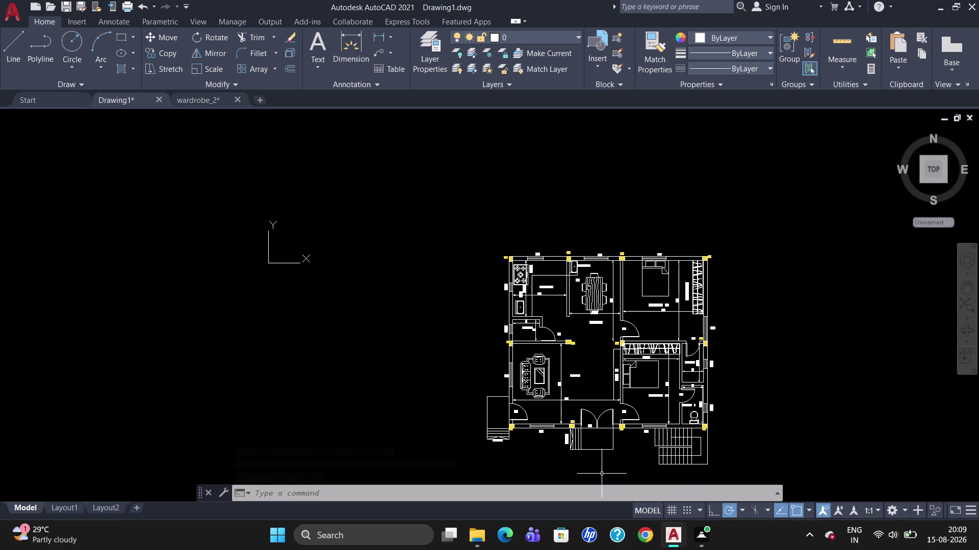
scroll(up, 3)
text(DL)
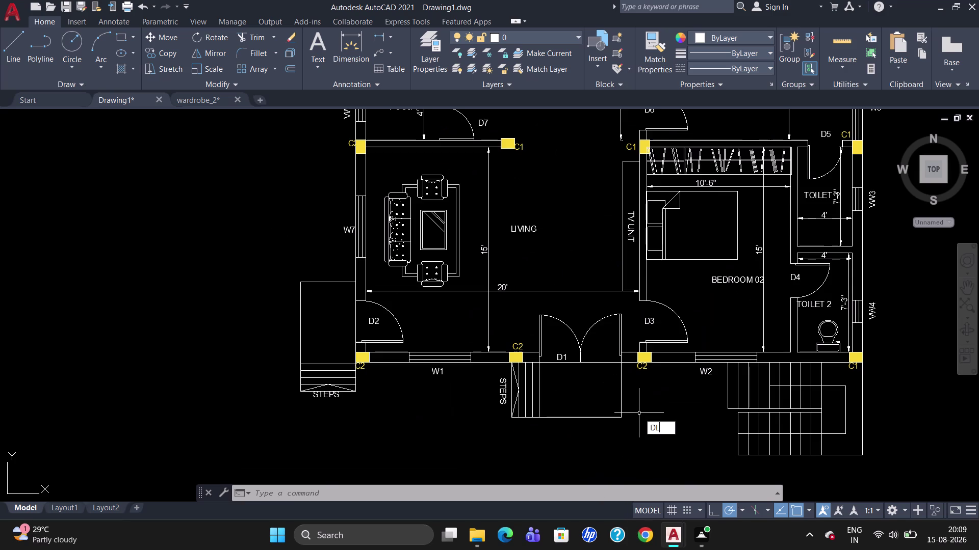
text(O)
key(BackSpace)
key(i)
key(Return)
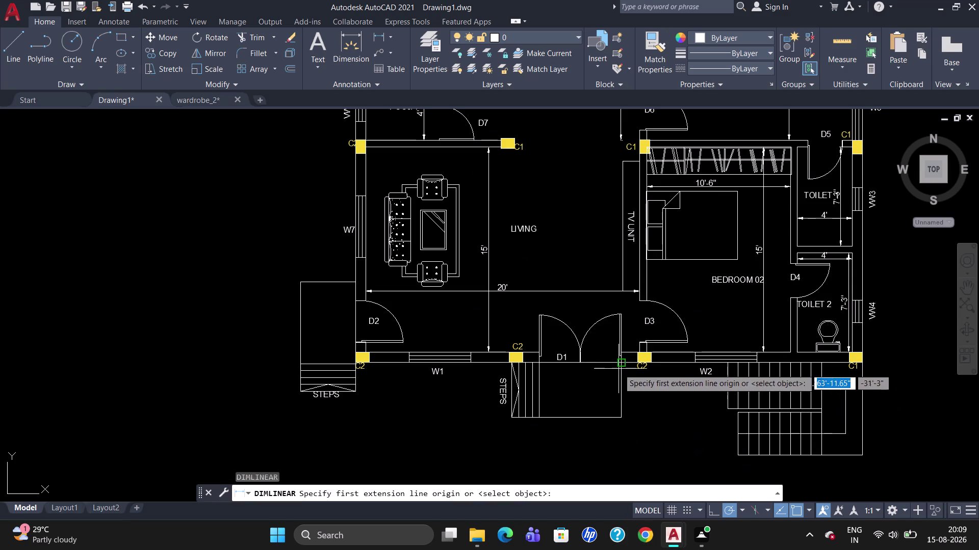
click(619, 367)
click(621, 422)
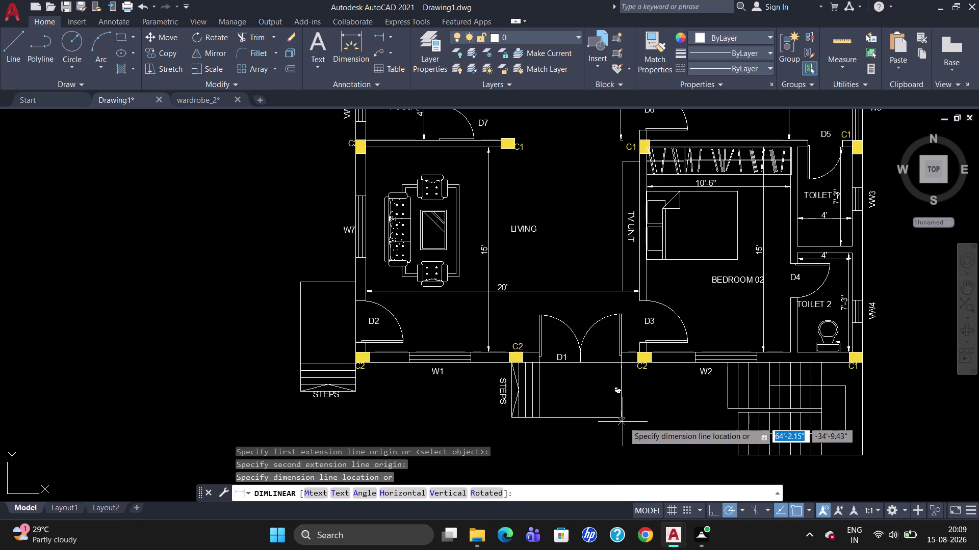
click(631, 422)
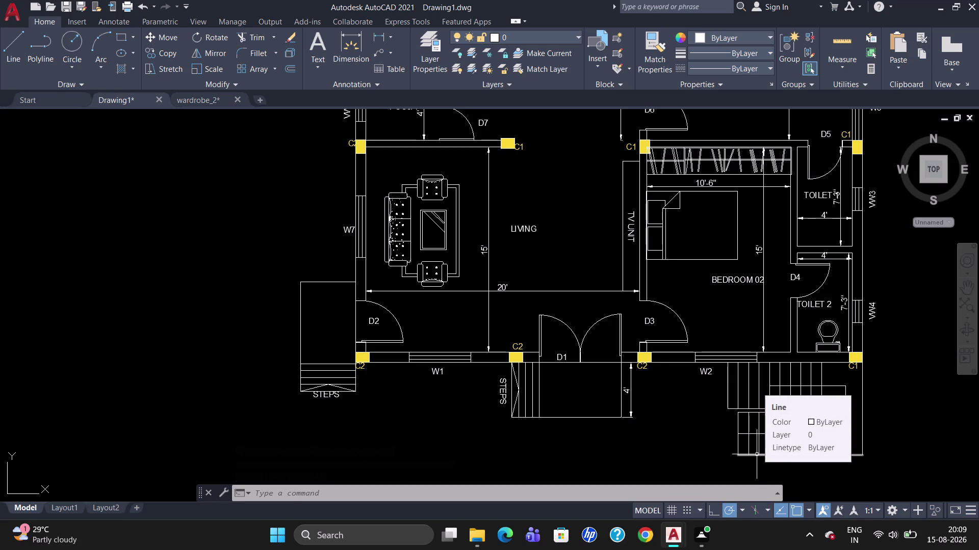
scroll(down, 3)
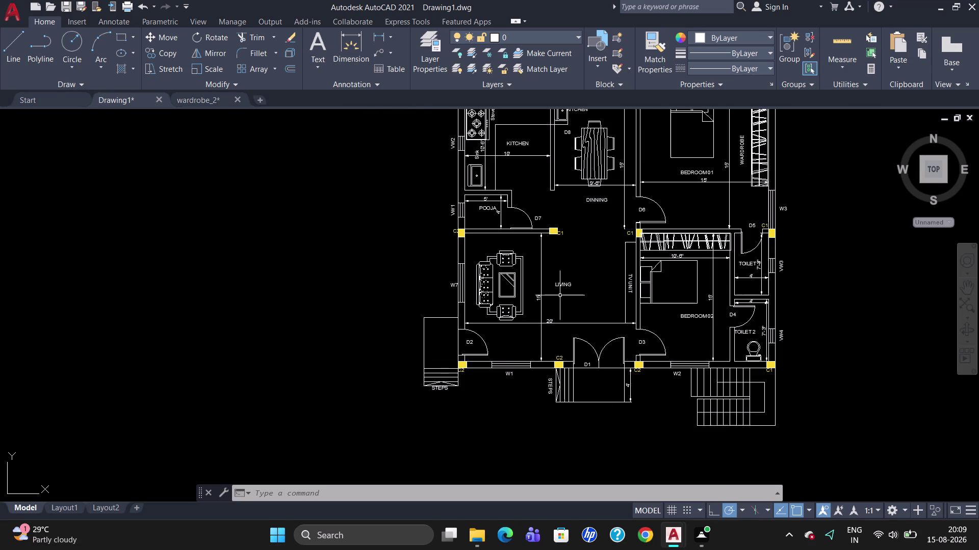
scroll(up, 3)
scroll(down, 3)
scroll(up, 3)
scroll(down, 3)
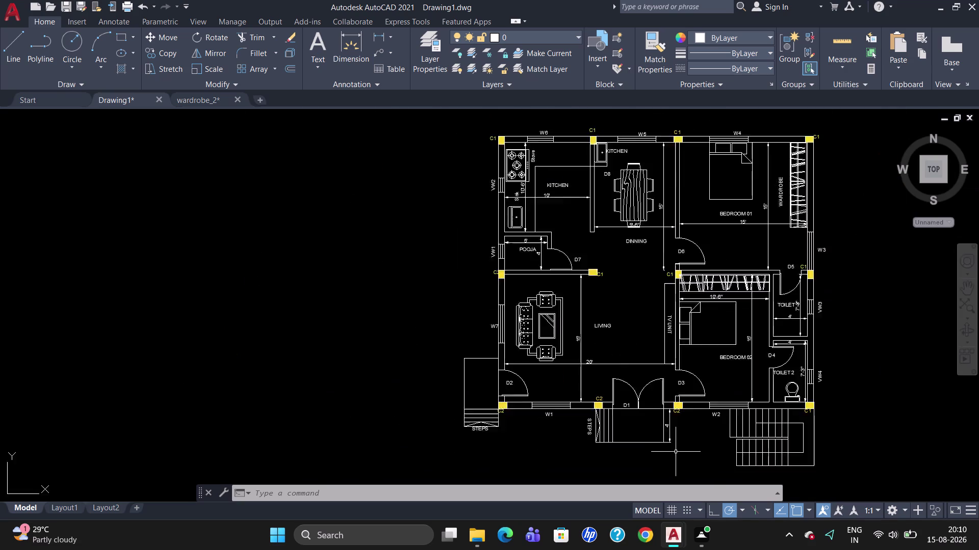
scroll(up, 3)
scroll(down, 3)
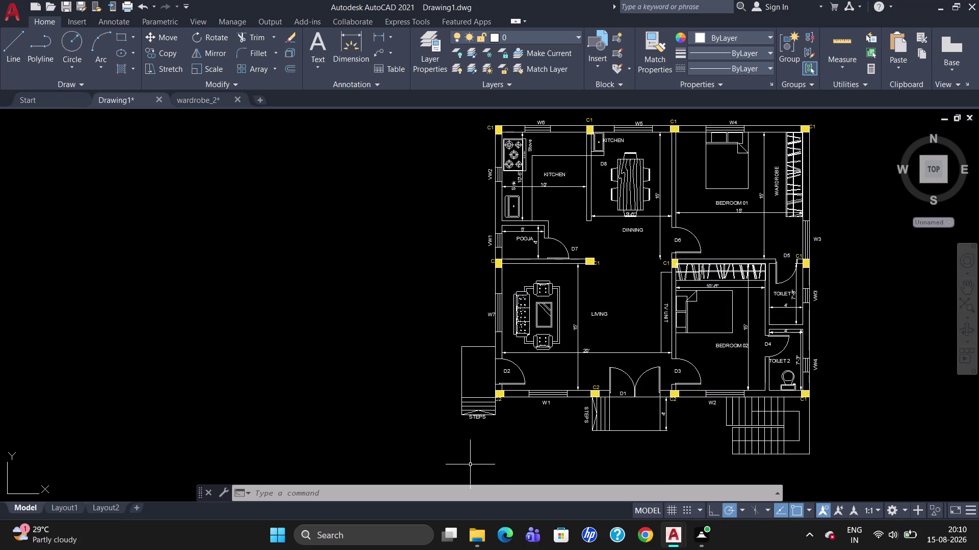
Draw a vertical line down beside the left steps.
key(l)
key(Return)
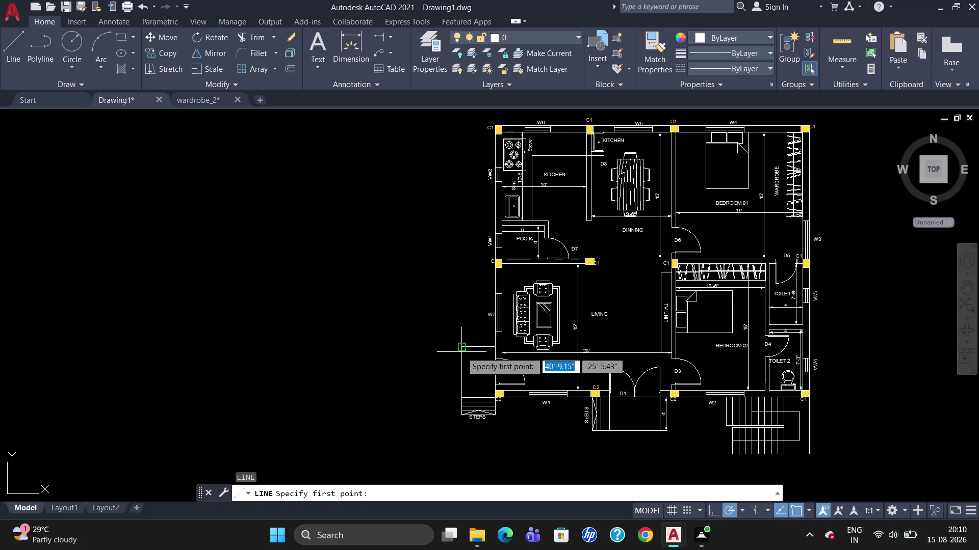
click(462, 352)
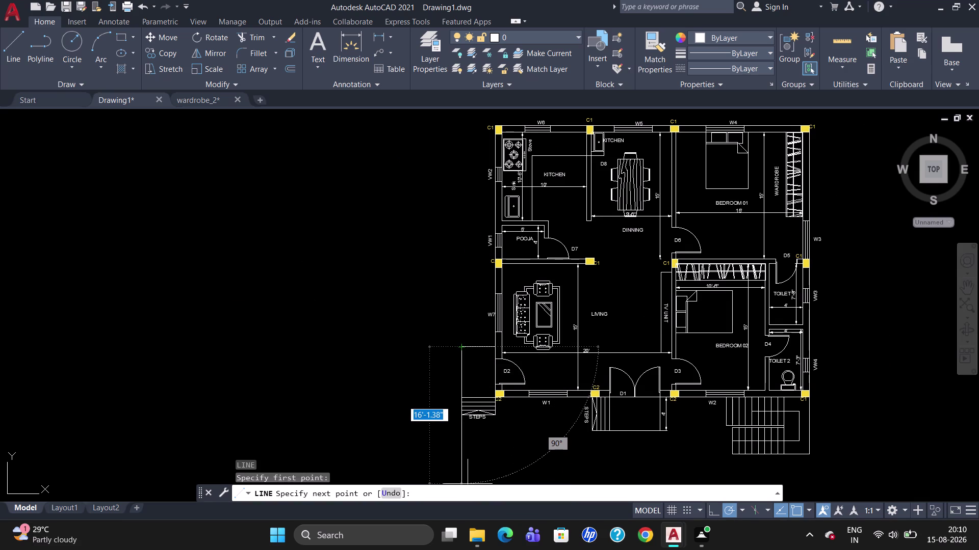
click(465, 490)
key(Escape)
scroll(down, 3)
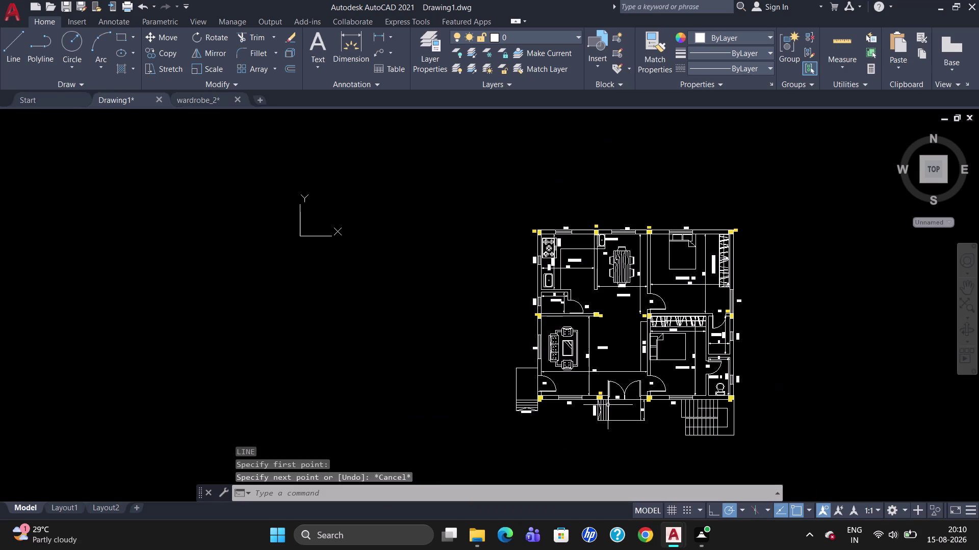
scroll(up, 3)
scroll(down, 3)
Draw a second vertical line down from the left steps' top corner.
key(l)
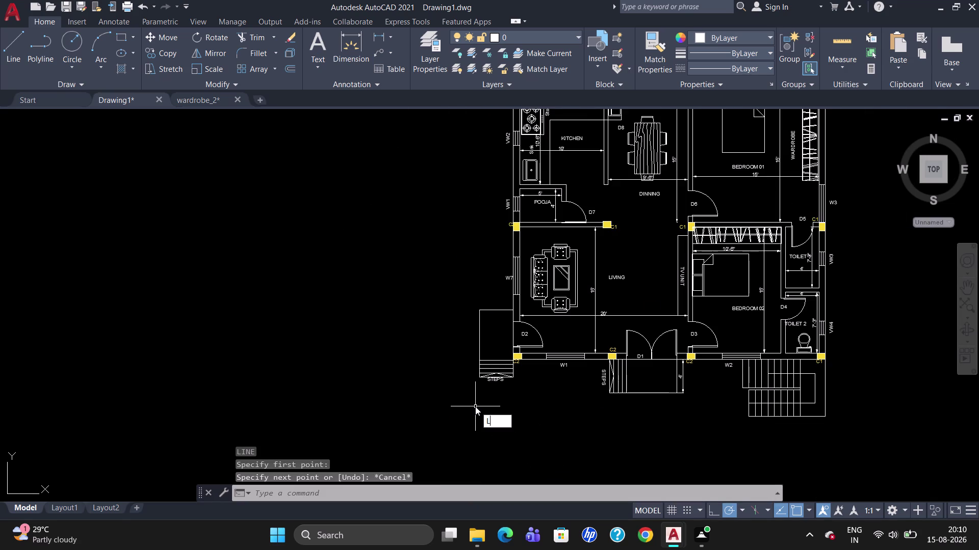
key(Return)
click(480, 314)
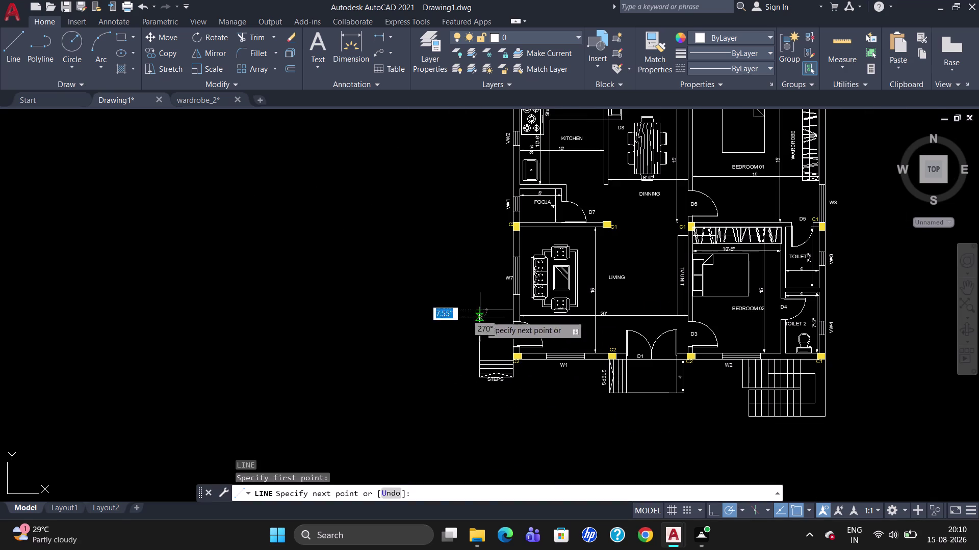
click(477, 448)
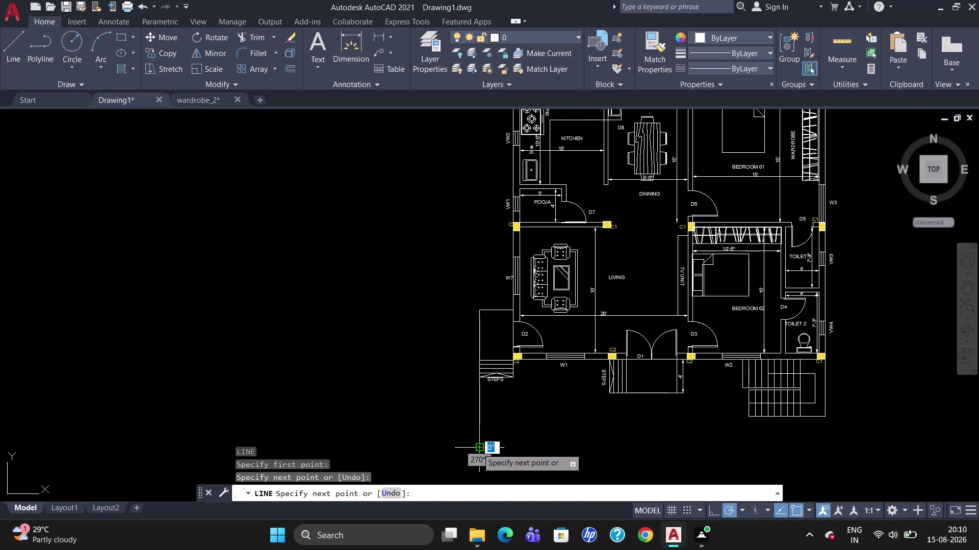
key(Escape)
scroll(up, 3)
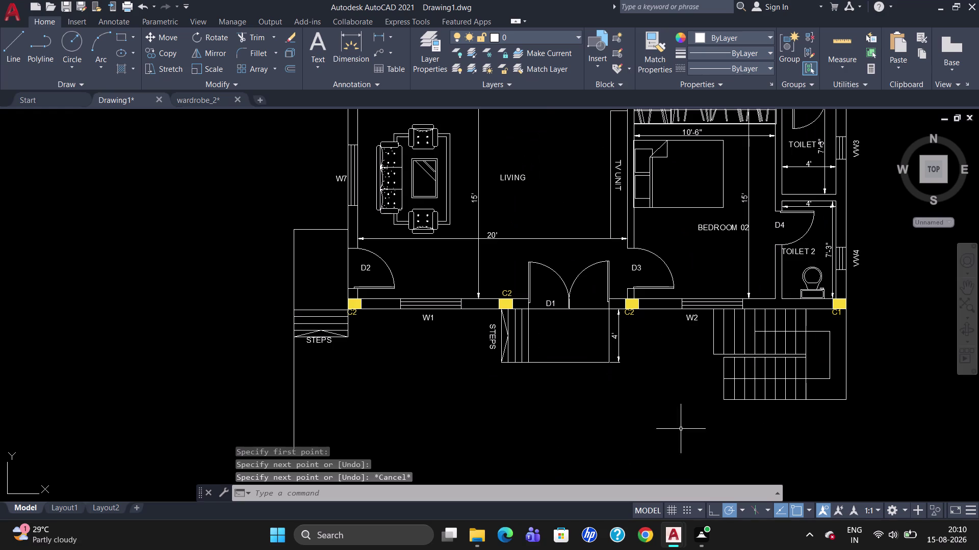
Draw the sit-out outline 6'-9" down from the front wall, then left to the outer line.
key(l)
key(Return)
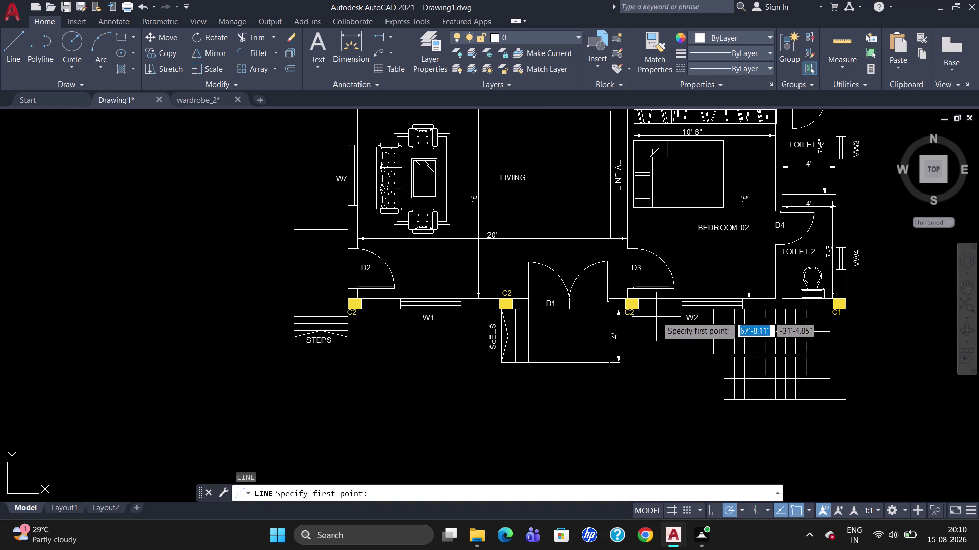
click(659, 314)
key(6)
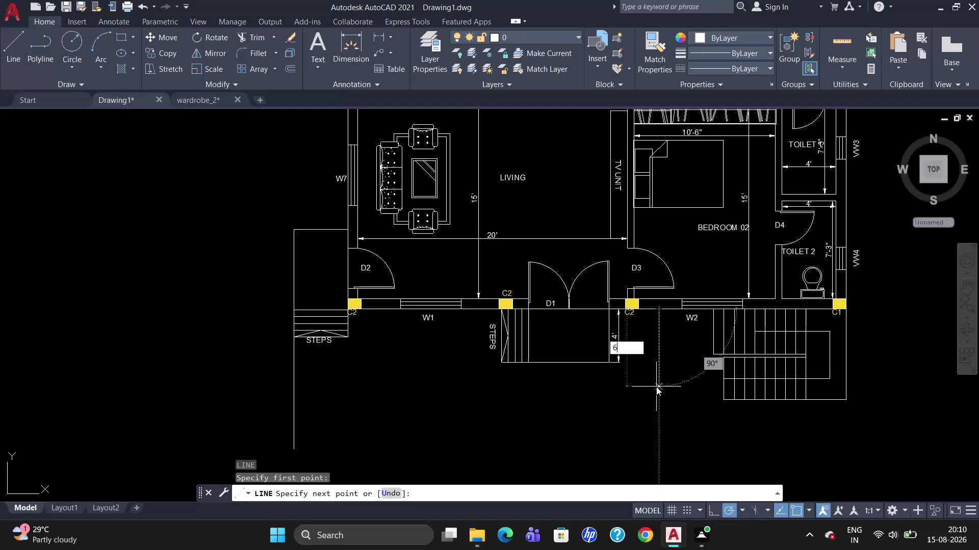
text('-9)
text(")
key(Return)
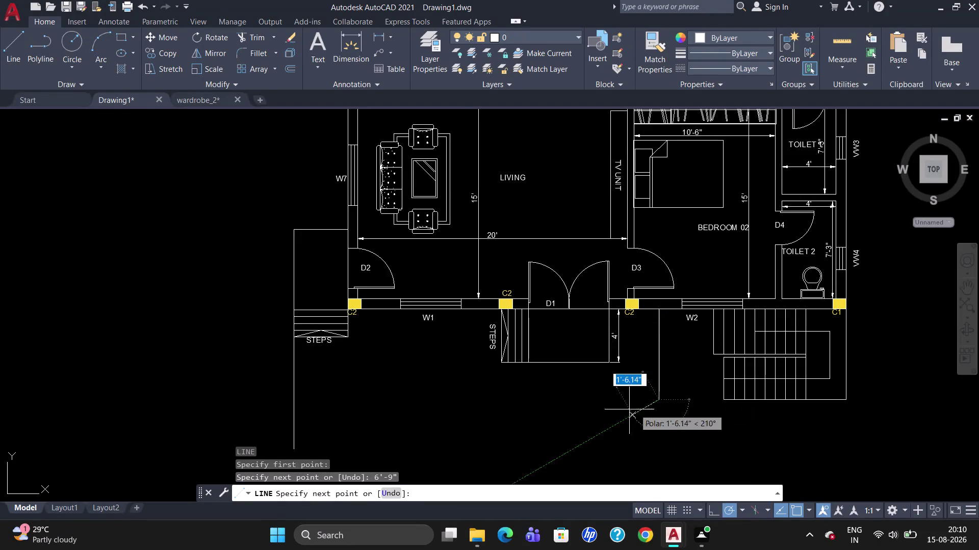
click(294, 395)
key(Escape)
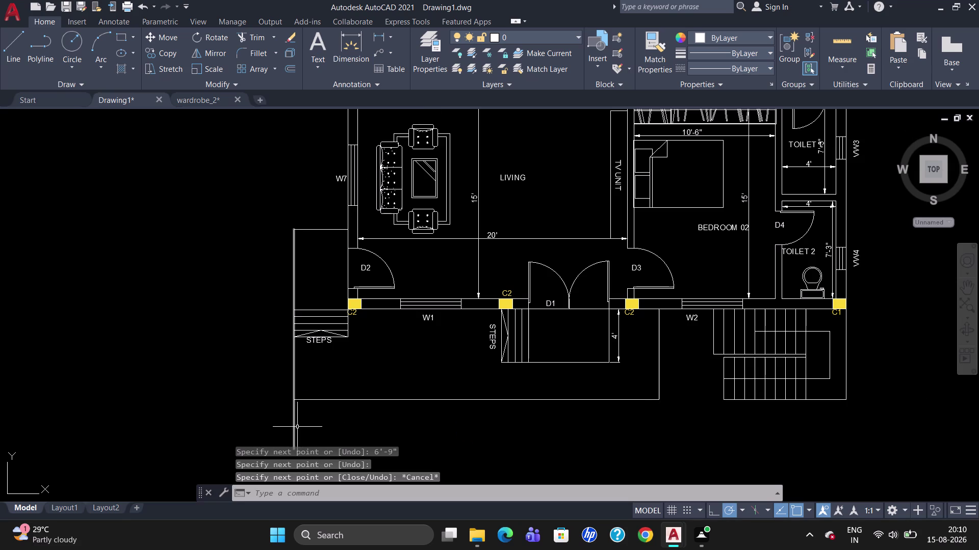
Trim the left outer line's overhang below the sit-out outline.
key(t)
key(r)
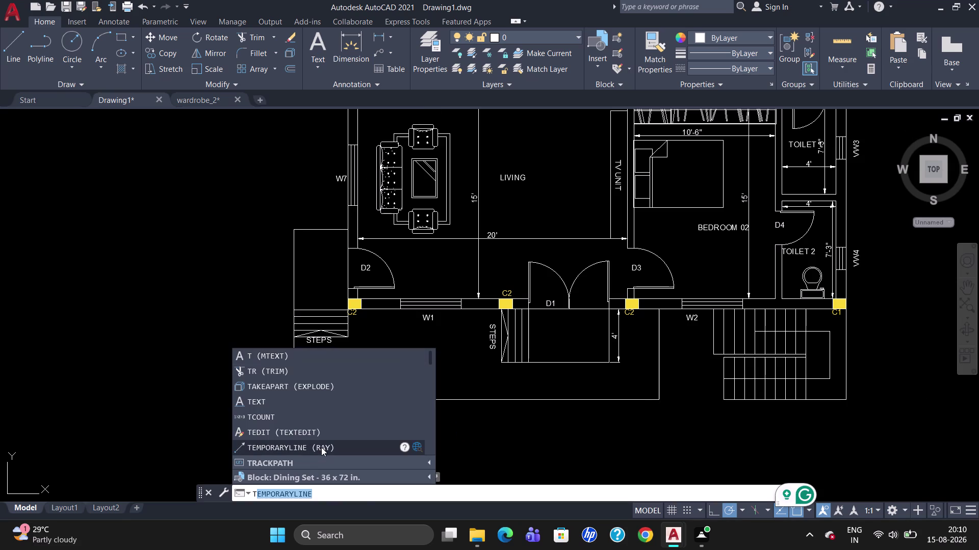
key(Return)
key(Return)
click(292, 430)
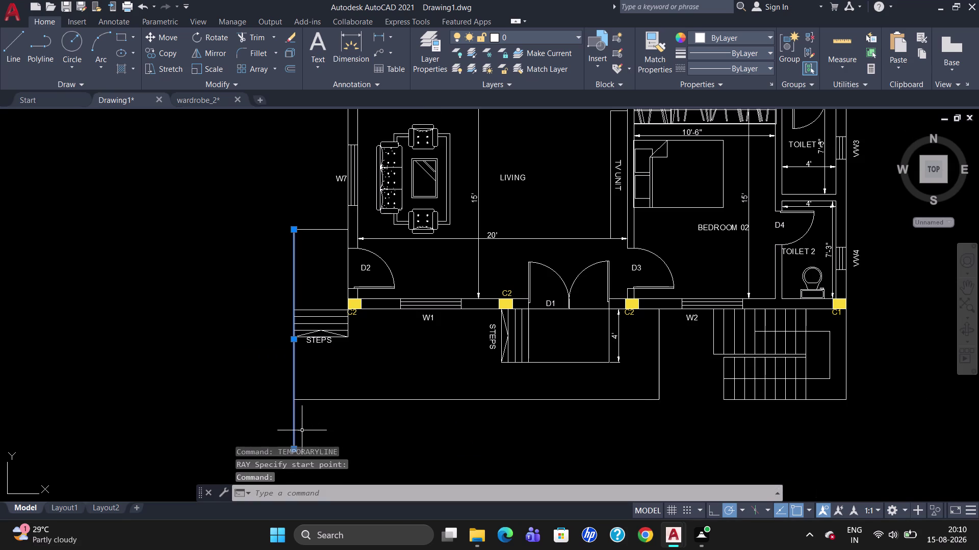
key(Escape)
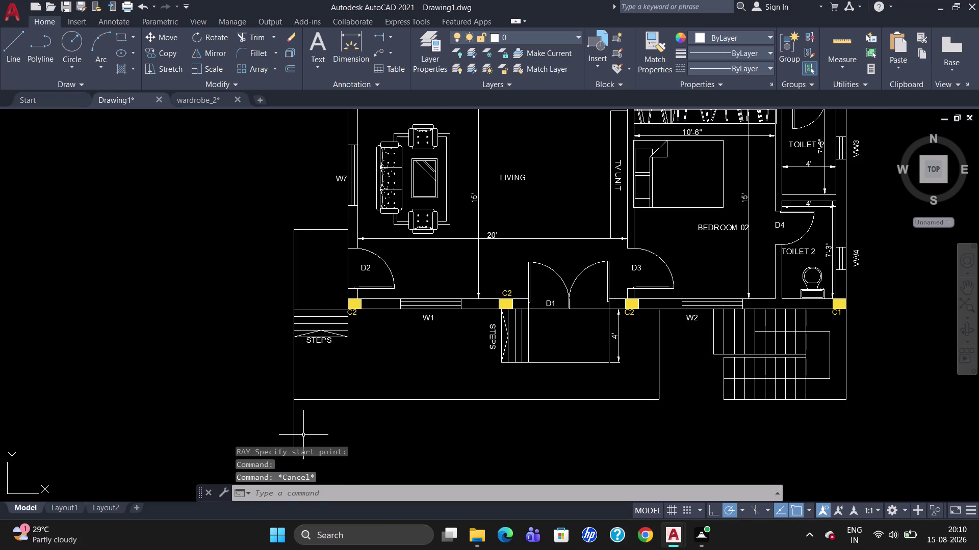
text(TR)
key(Return)
key(Return)
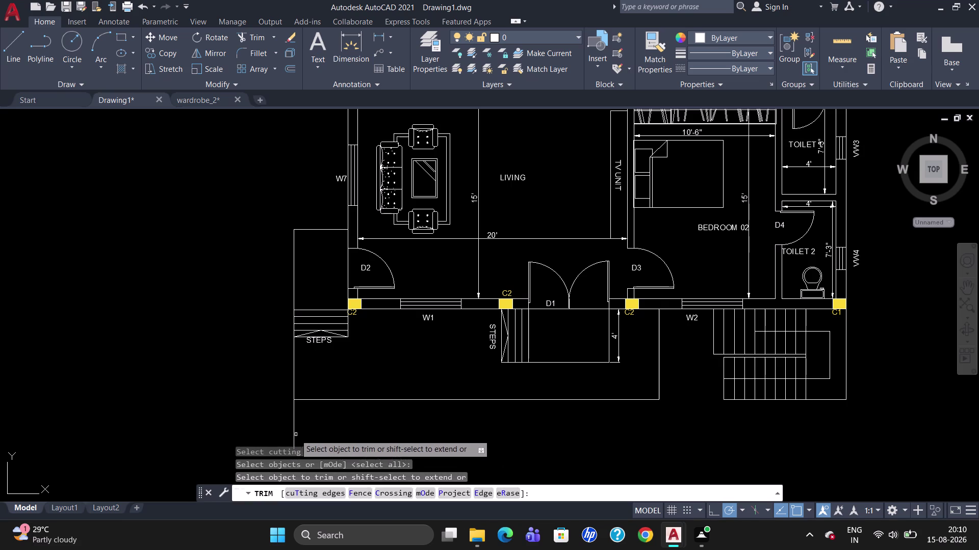
click(292, 430)
click(300, 431)
key(Escape)
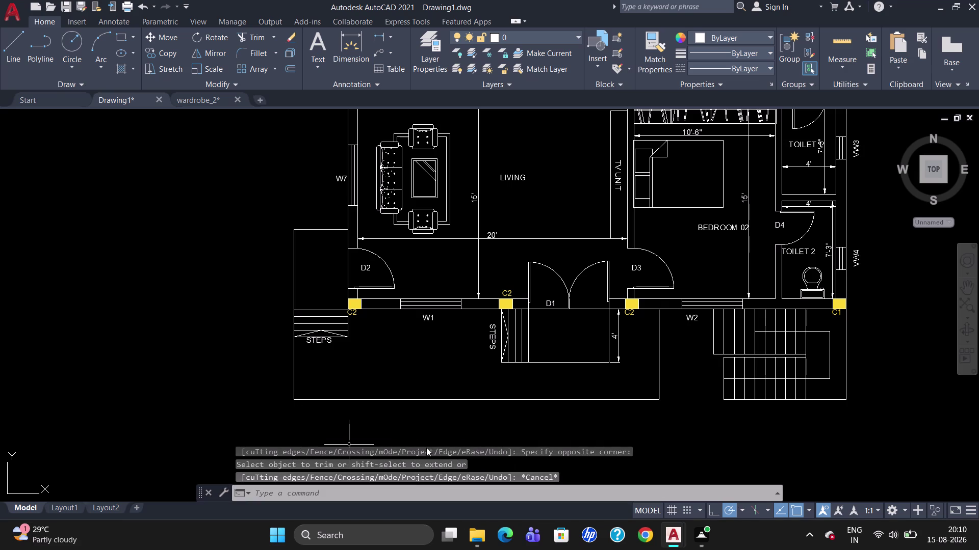
scroll(down, 3)
Load the ACAD_ISO02W100 linetype in the Linetype Manager.
text(L)
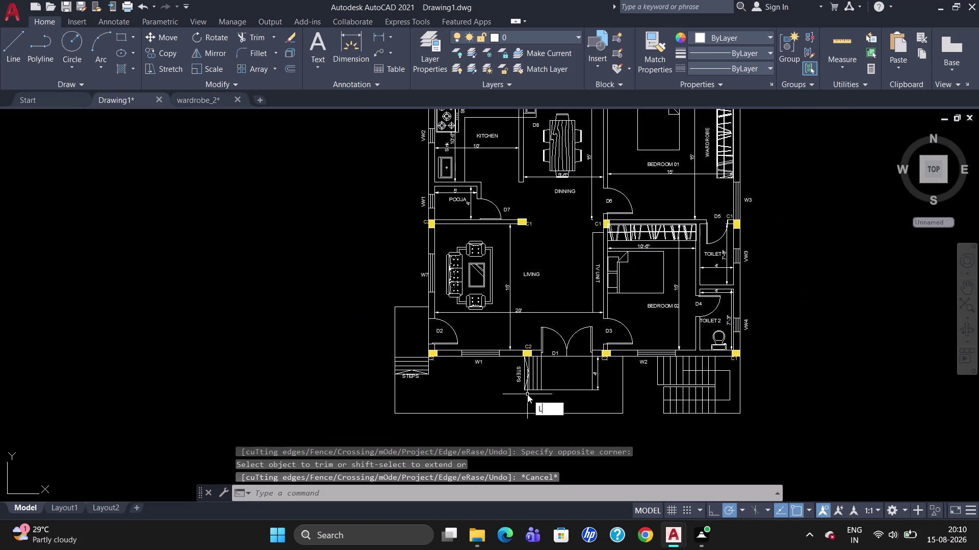
text(T)
key(Return)
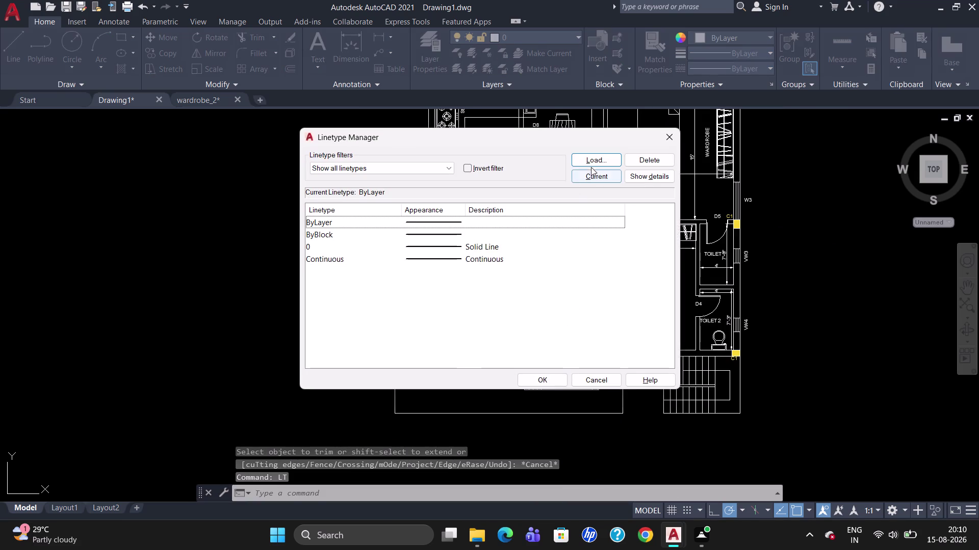
click(594, 160)
click(508, 243)
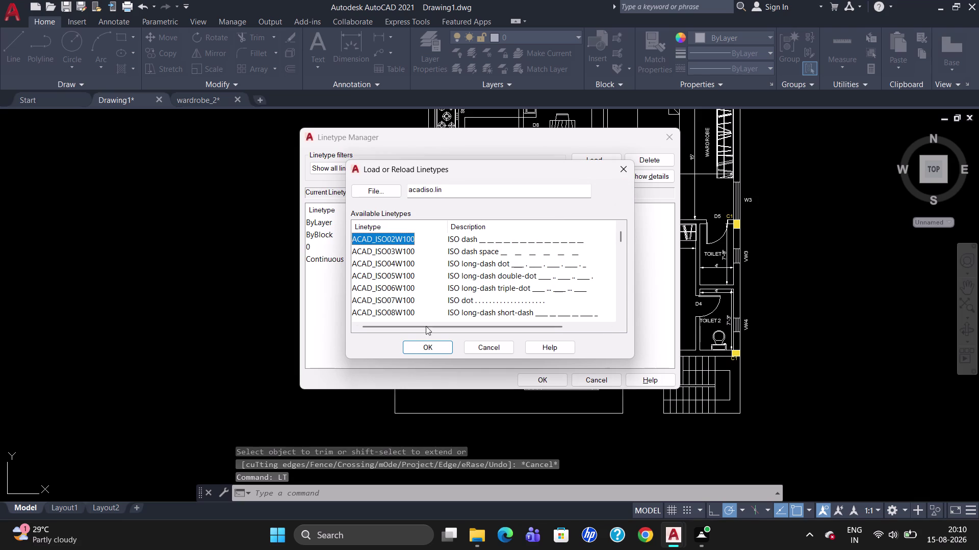
click(419, 345)
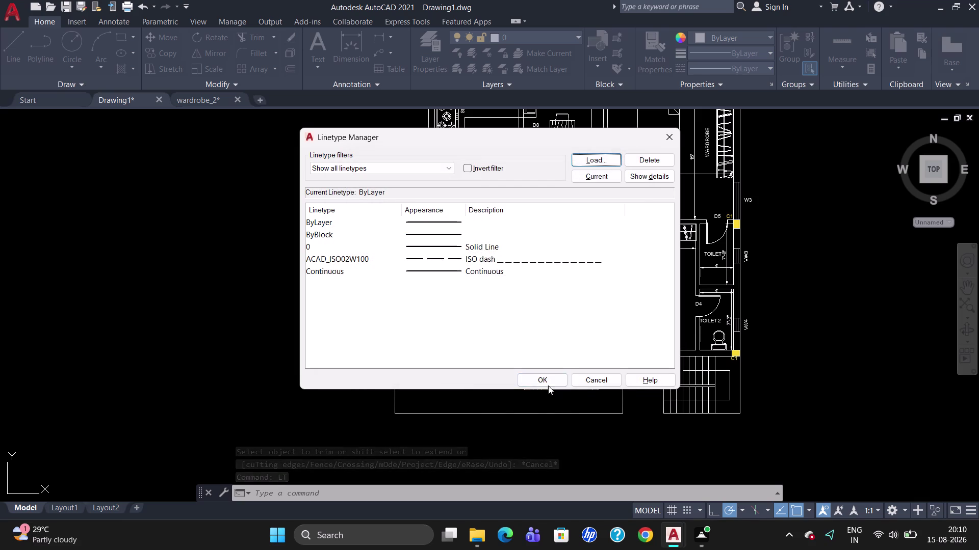
click(549, 381)
Select the left and bottom outline lines, then clear the accidental selection.
click(394, 385)
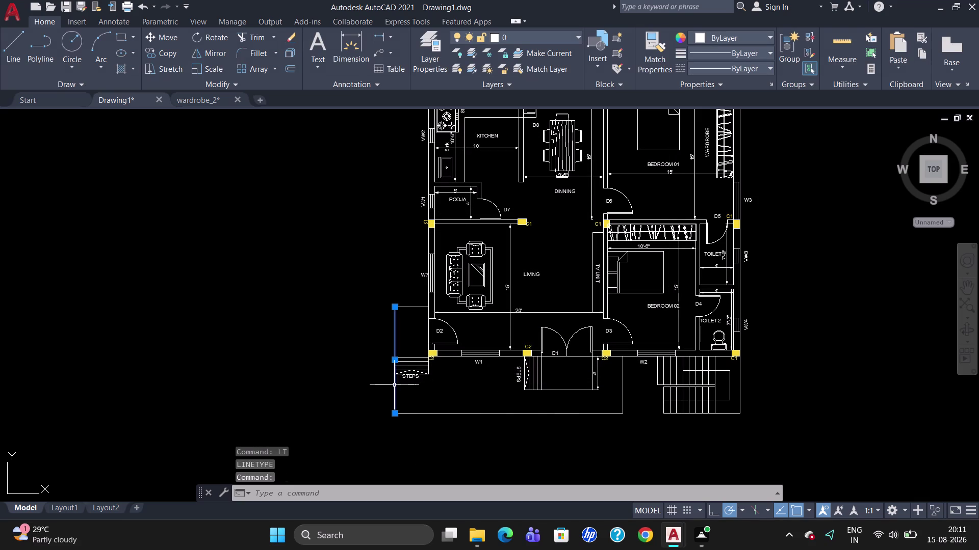
click(435, 416)
click(439, 414)
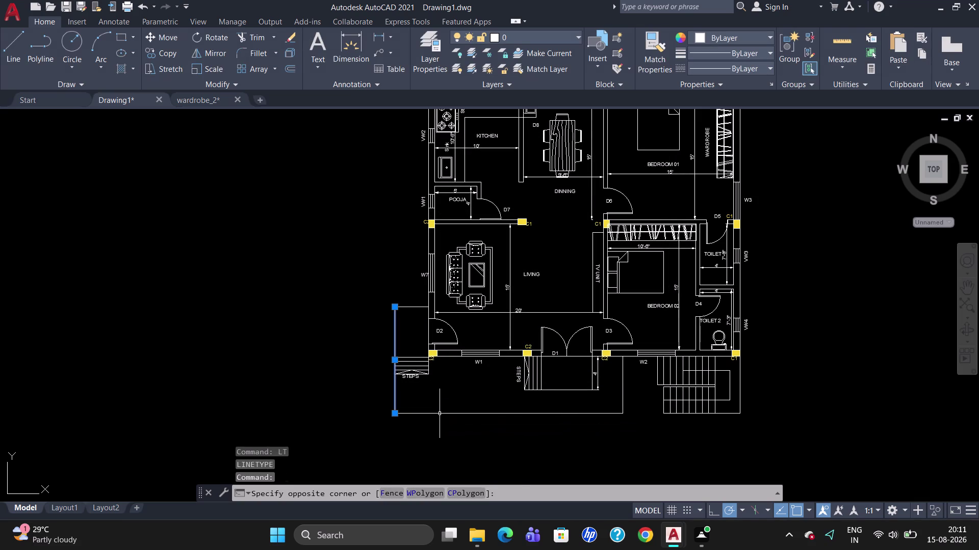
click(440, 413)
click(413, 307)
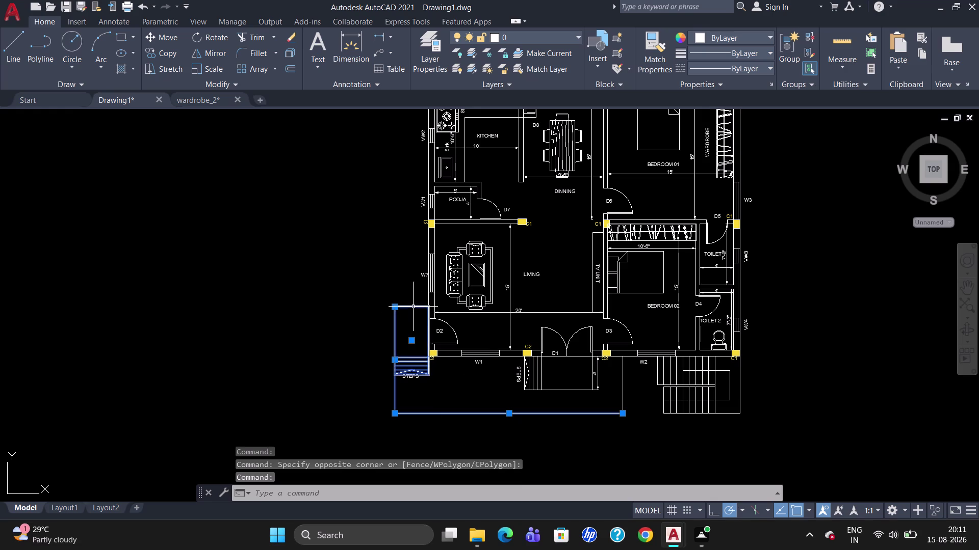
key(Escape)
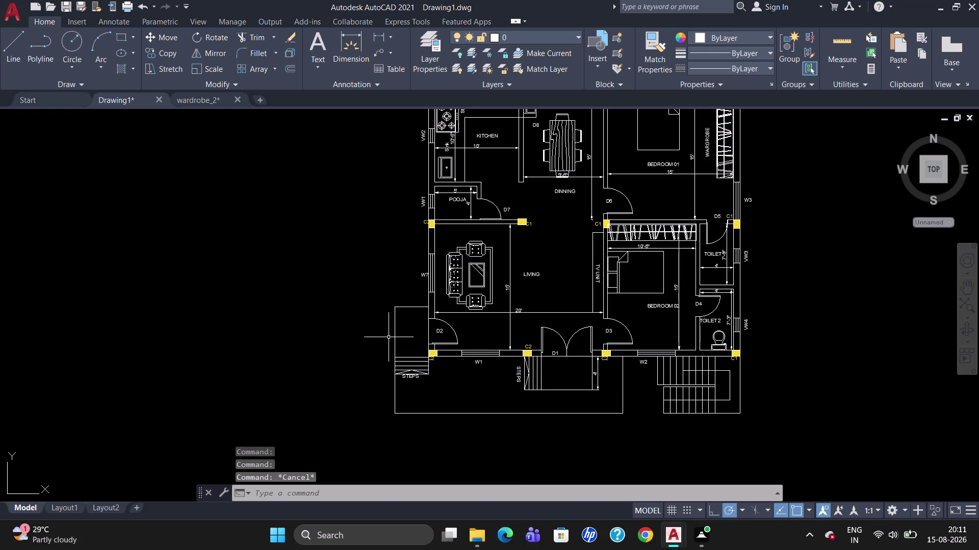
click(396, 339)
key(Escape)
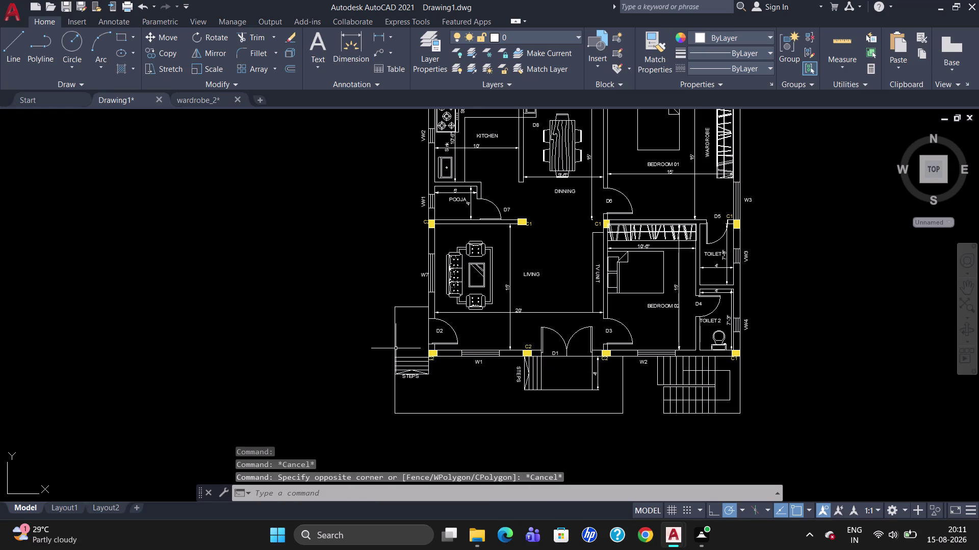
Apply ACAD_ISO02W100 to the left, bottom and right sit-out outline lines.
click(394, 390)
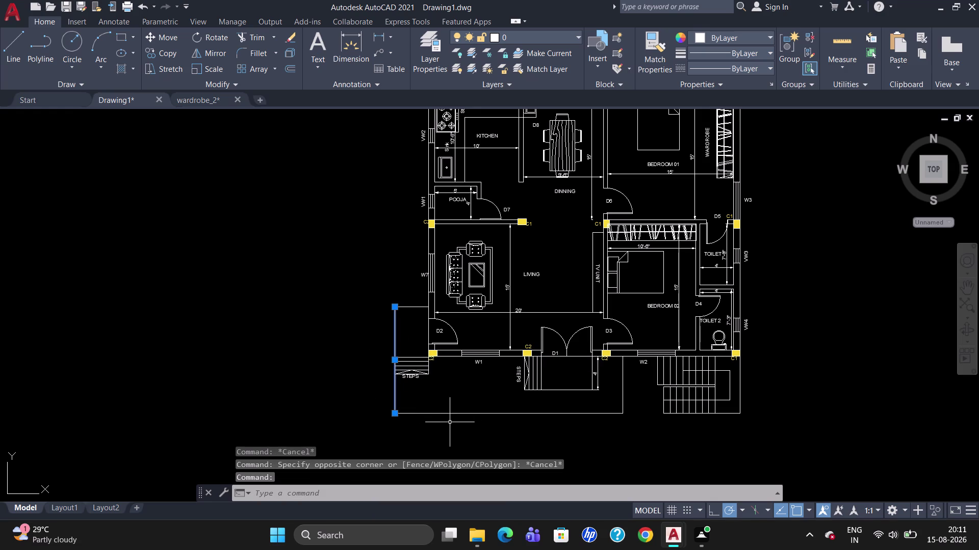
click(461, 414)
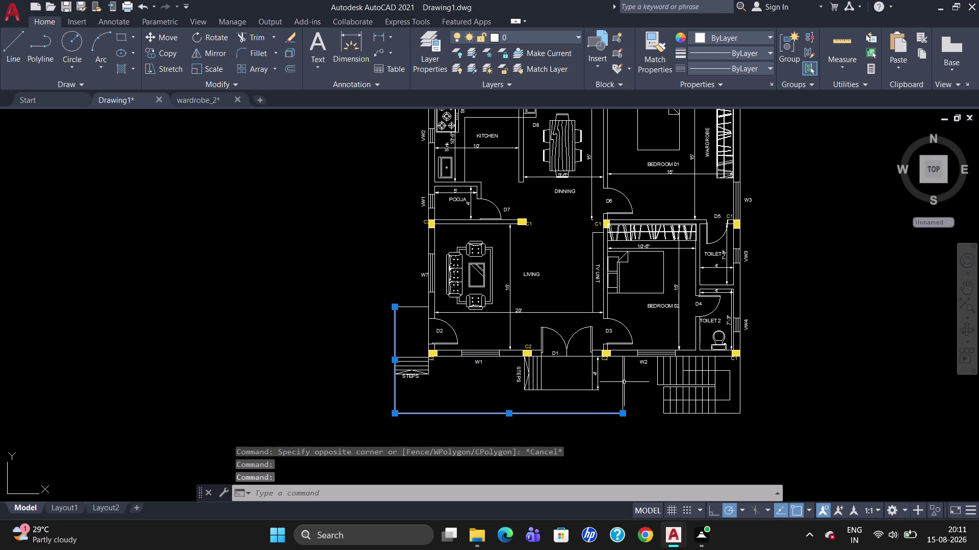
click(622, 383)
click(768, 55)
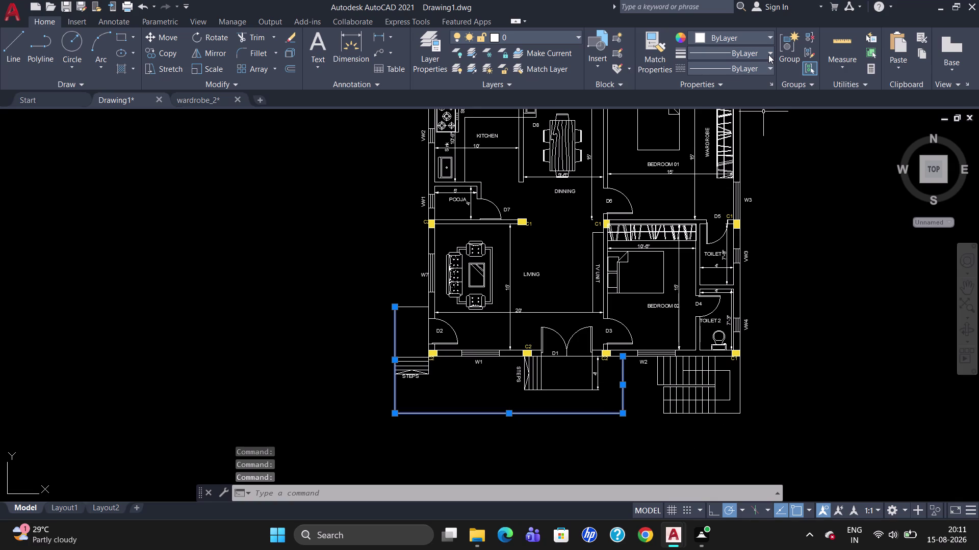
click(766, 55)
click(764, 71)
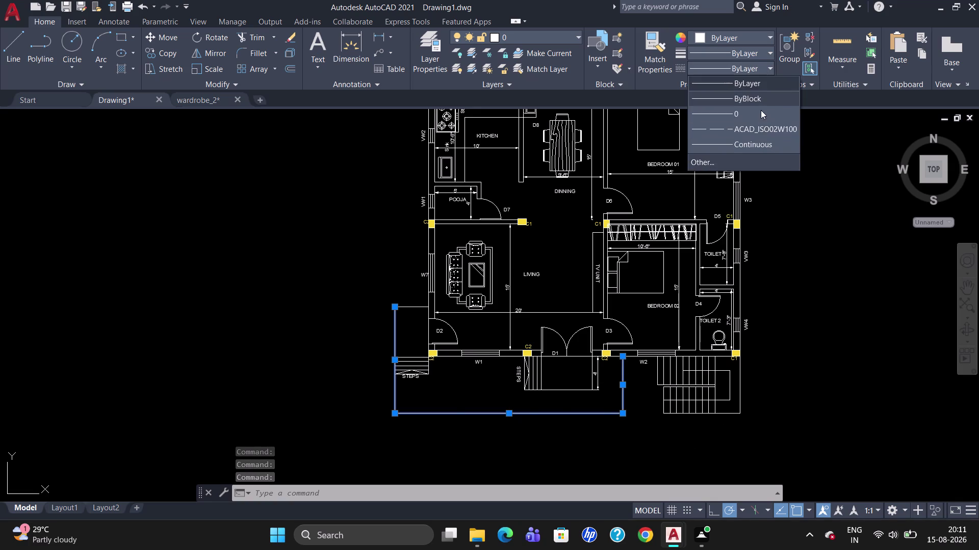
click(760, 128)
key(Escape)
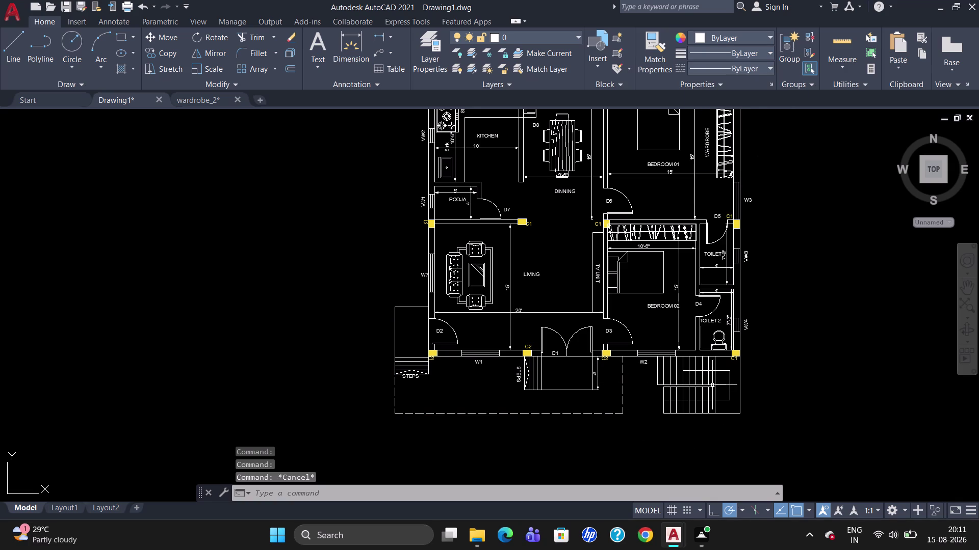
scroll(up, 3)
scroll(up, 3)
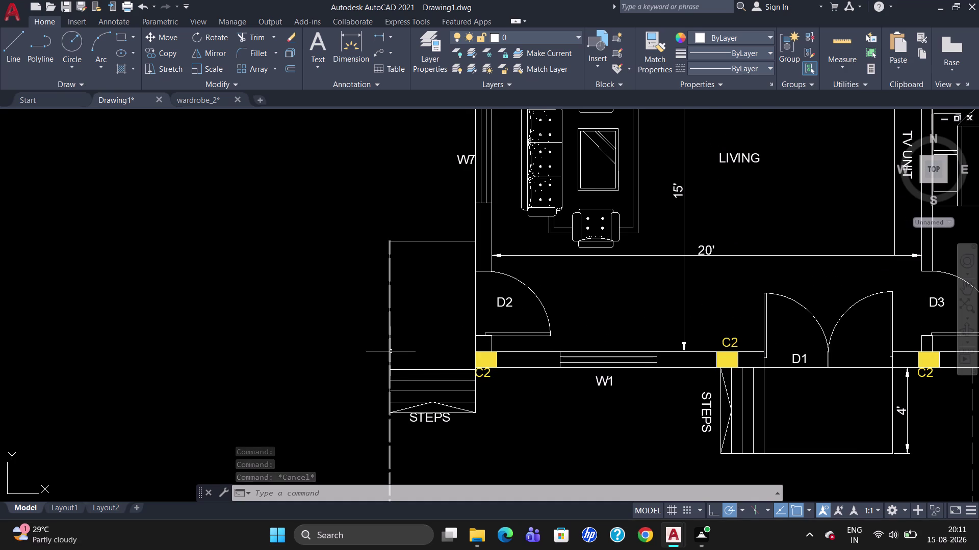
Add a 4' linear dimension and adjust its position with a grip.
scroll(down, 3)
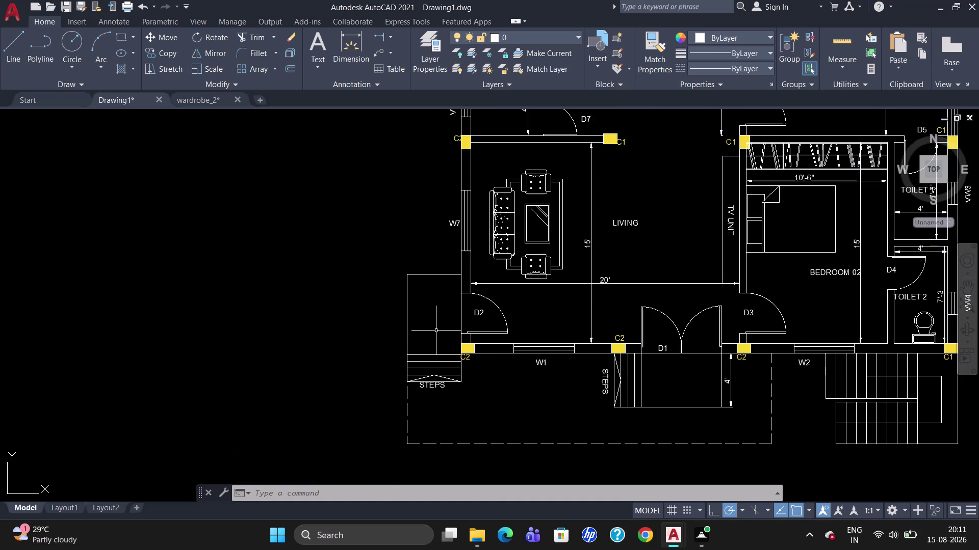
scroll(down, 3)
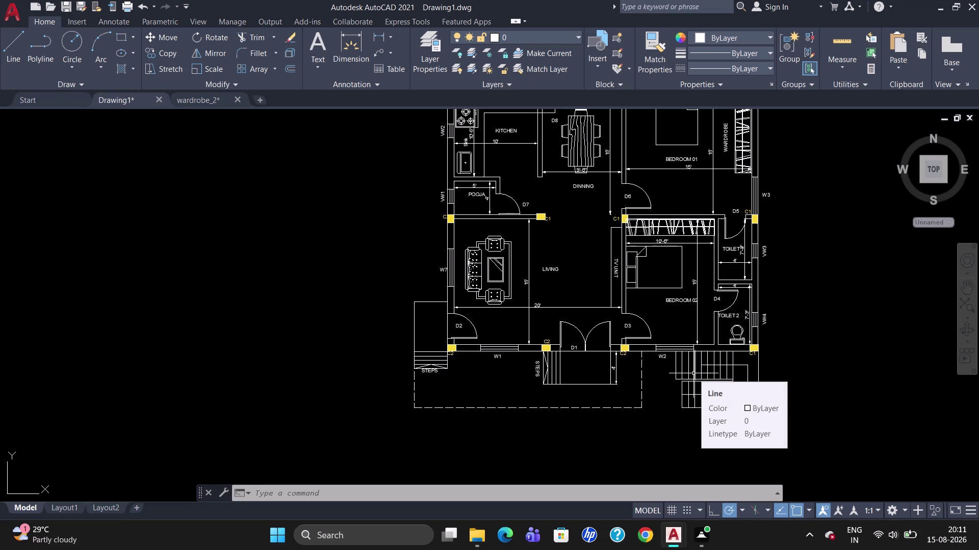
text(D)
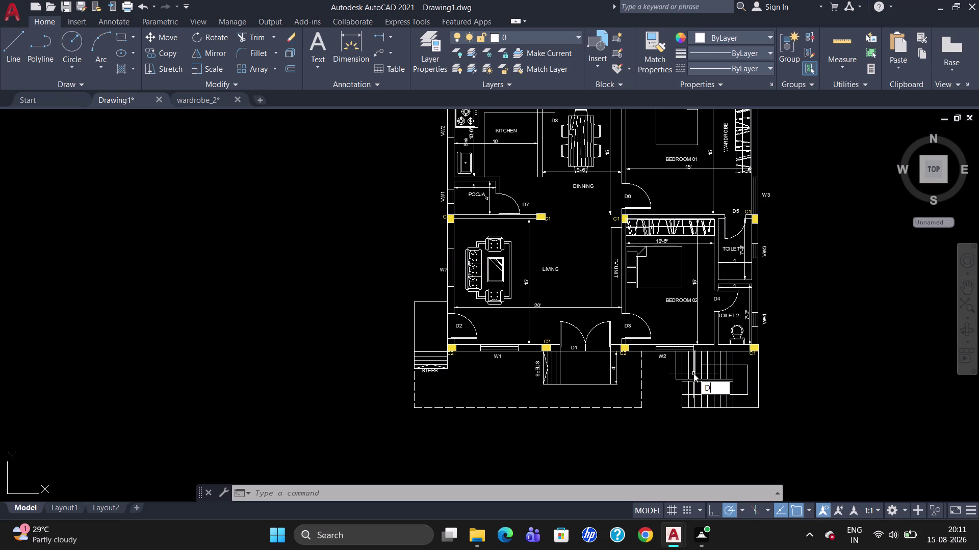
text(LI)
key(Return)
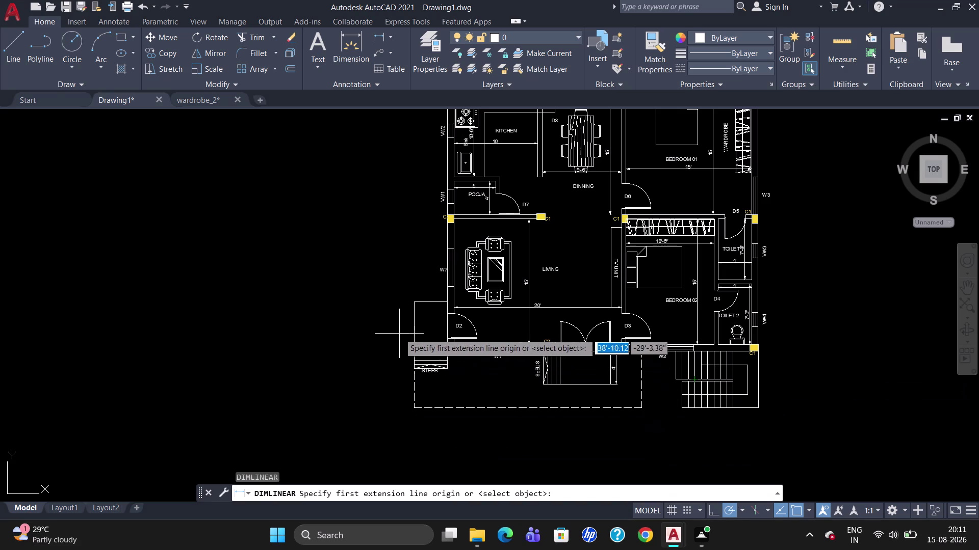
click(410, 303)
click(445, 304)
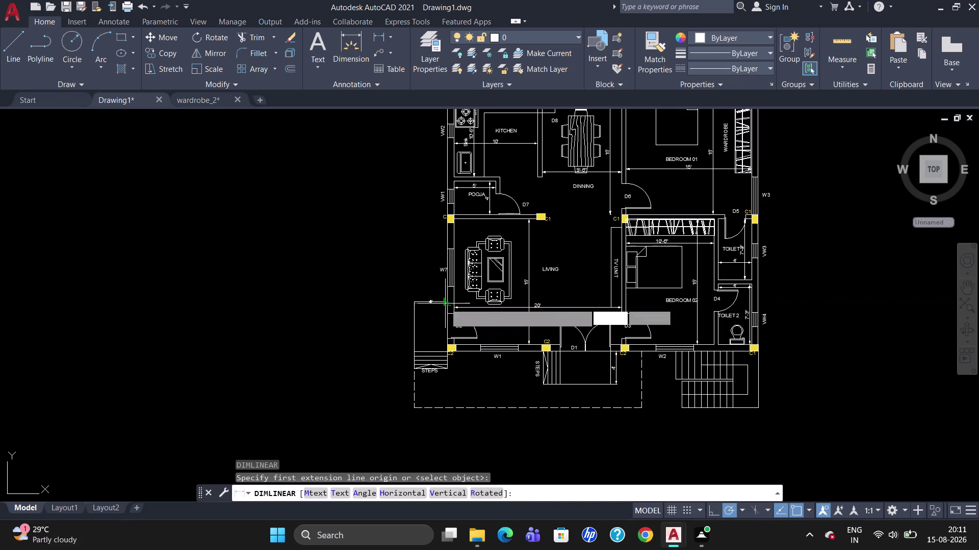
click(443, 297)
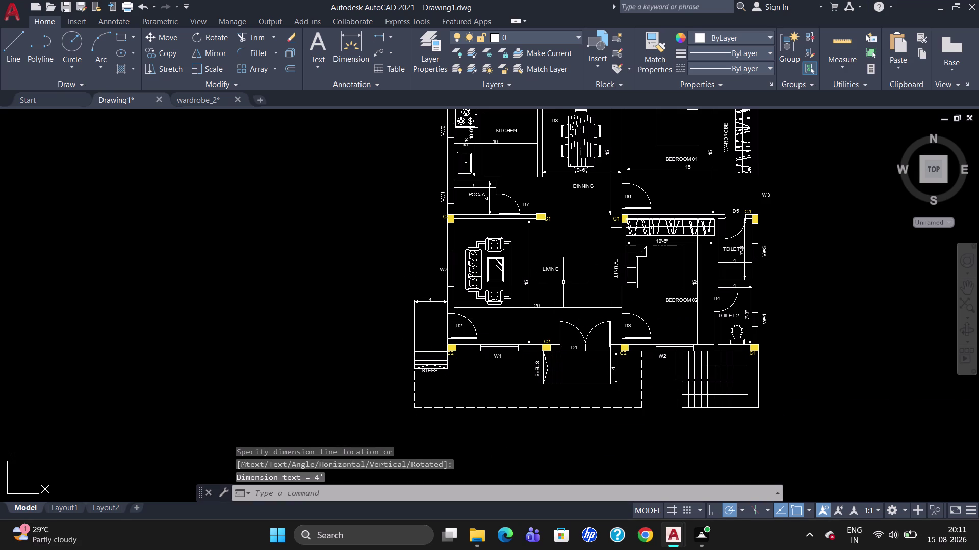
click(428, 302)
click(432, 301)
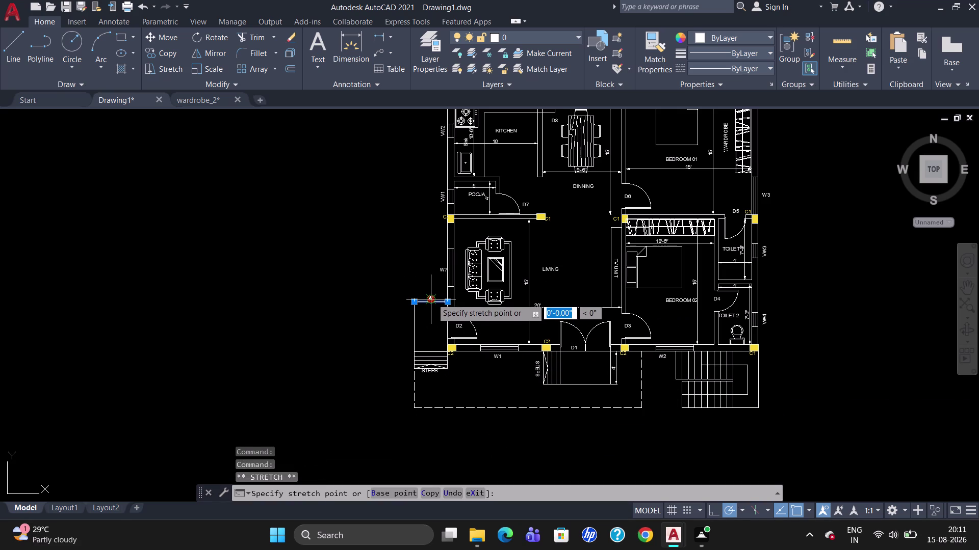
click(431, 293)
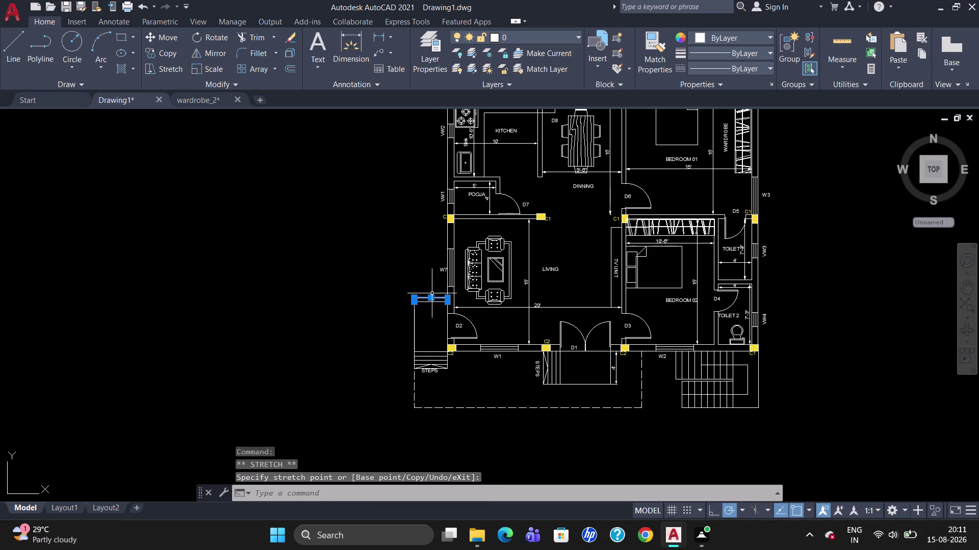
key(Escape)
Dimension the plan's full width as 37' above the top edge.
scroll(down, 3)
scroll(up, 3)
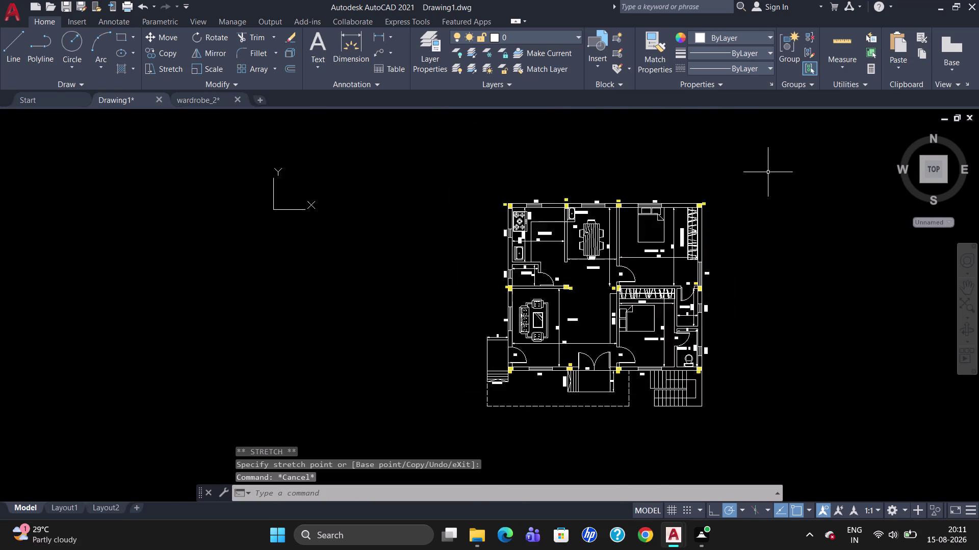
scroll(up, 3)
scroll(down, 3)
text(D)
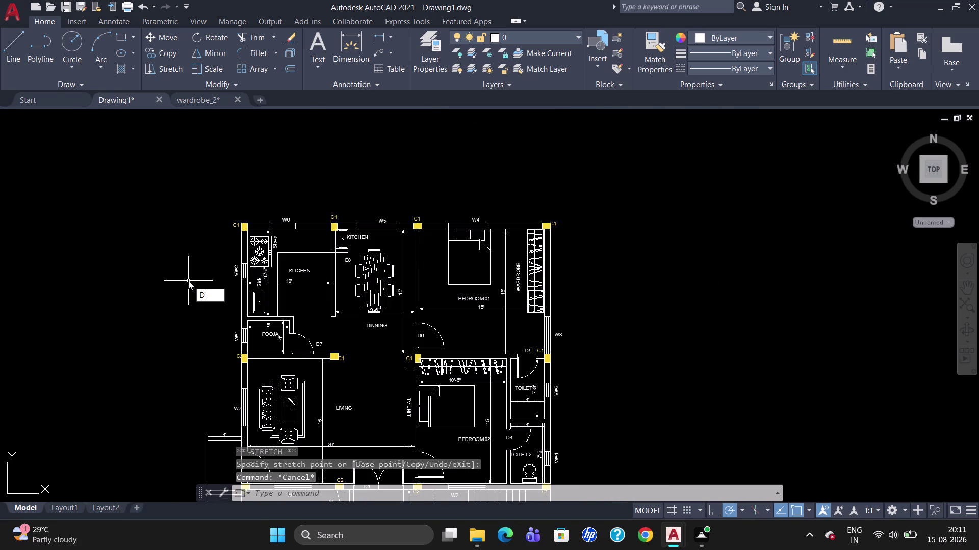
text(LI)
key(Return)
click(238, 218)
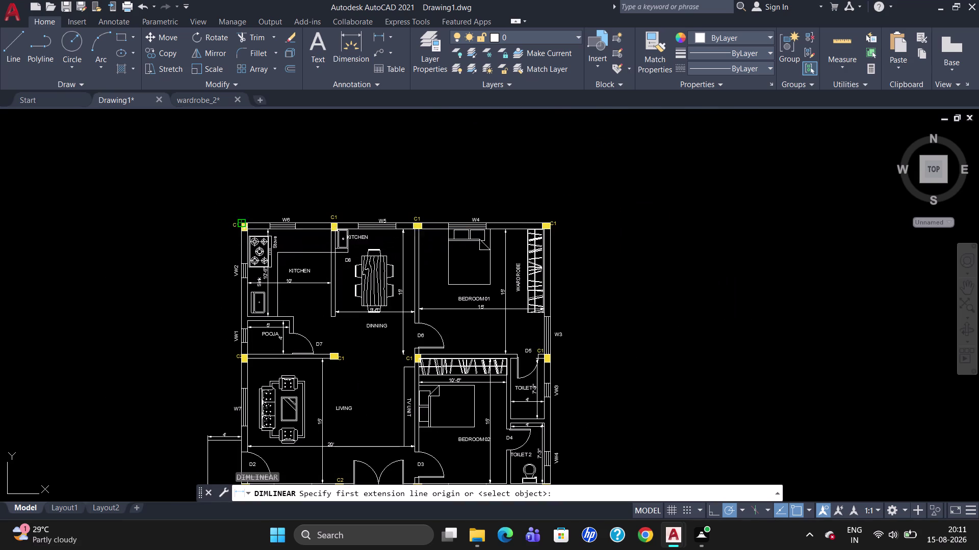
click(552, 224)
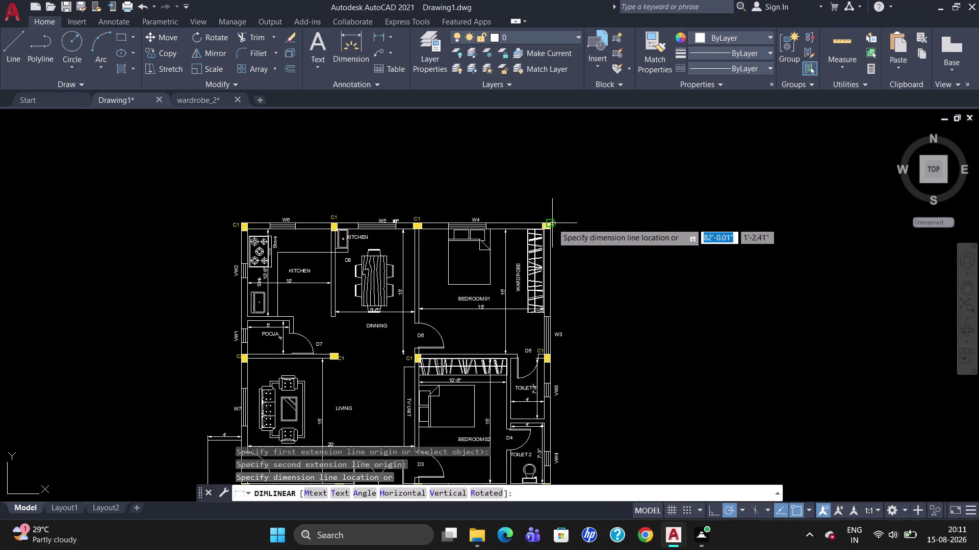
click(551, 212)
Dimension the plan's full depth as 32' along the right side.
scroll(down, 3)
scroll(up, 3)
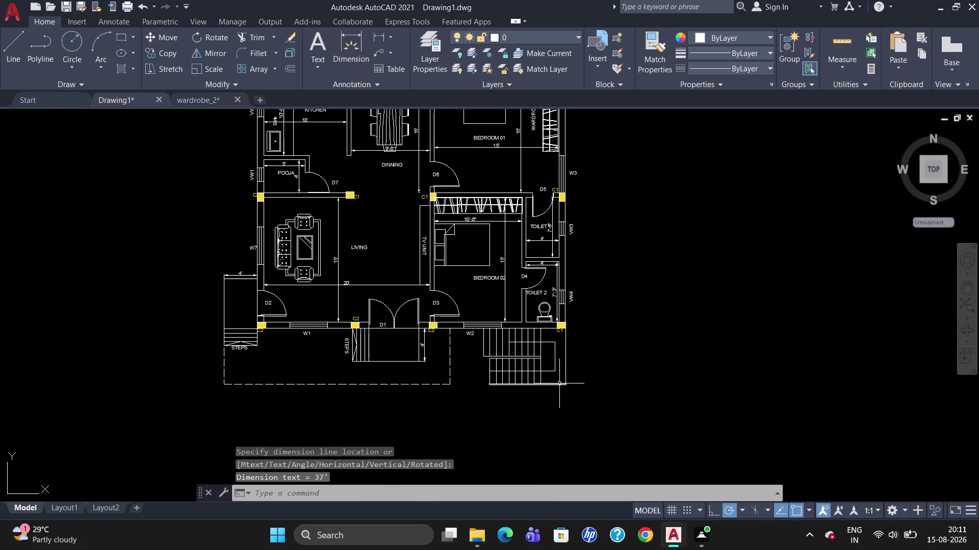
scroll(down, 3)
text(DLI)
key(Return)
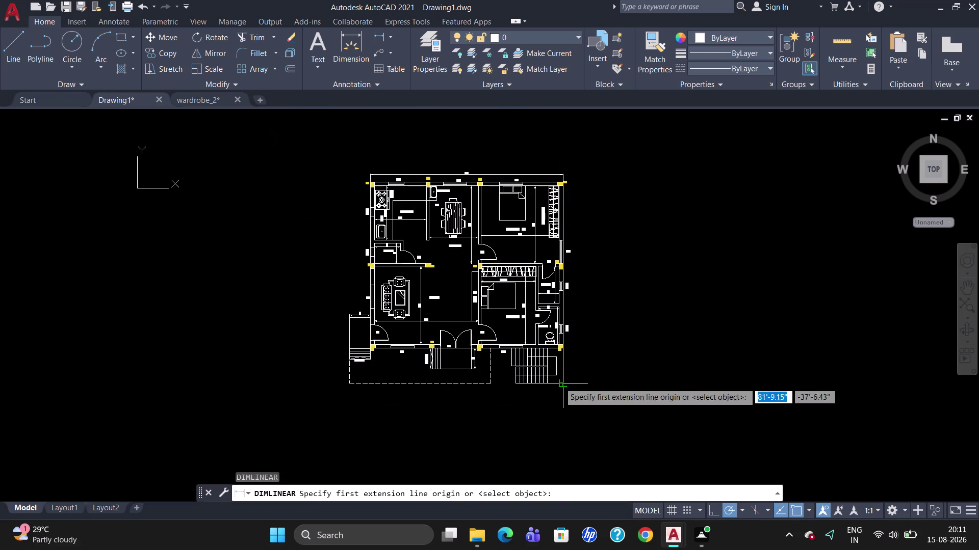
scroll(up, 3)
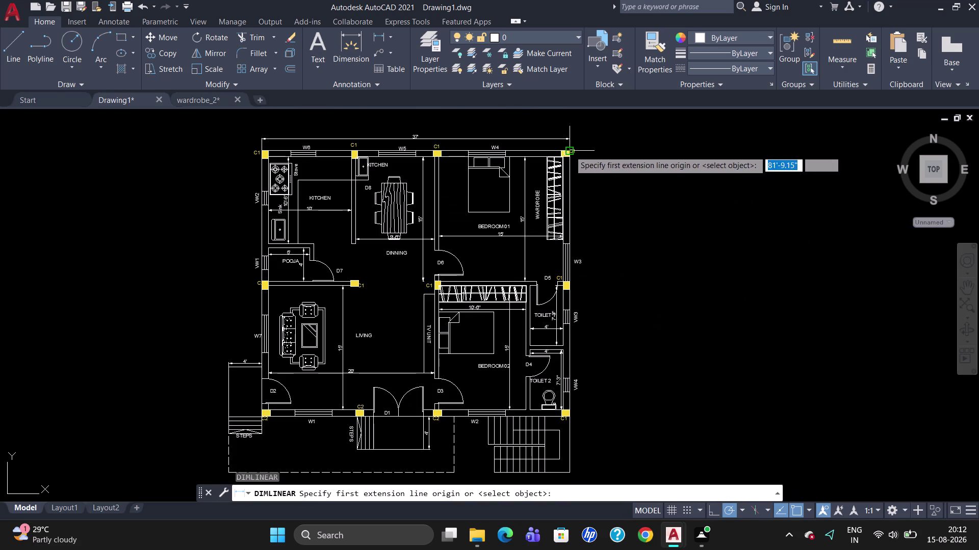
click(569, 151)
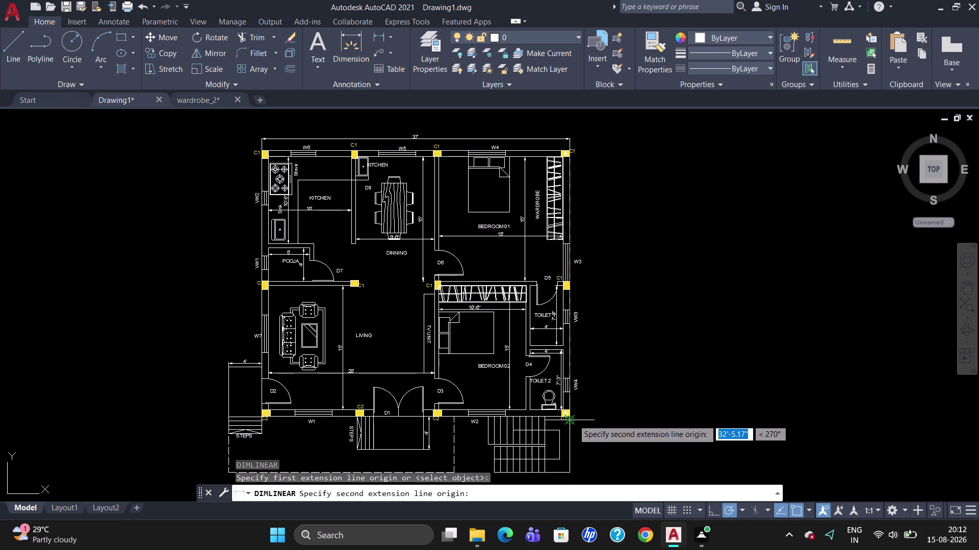
click(573, 416)
click(591, 415)
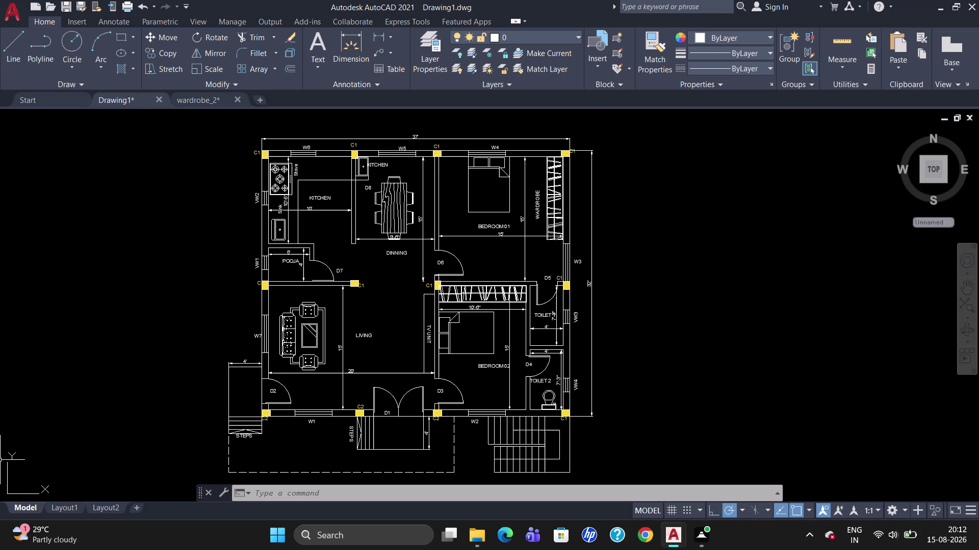
click(426, 50)
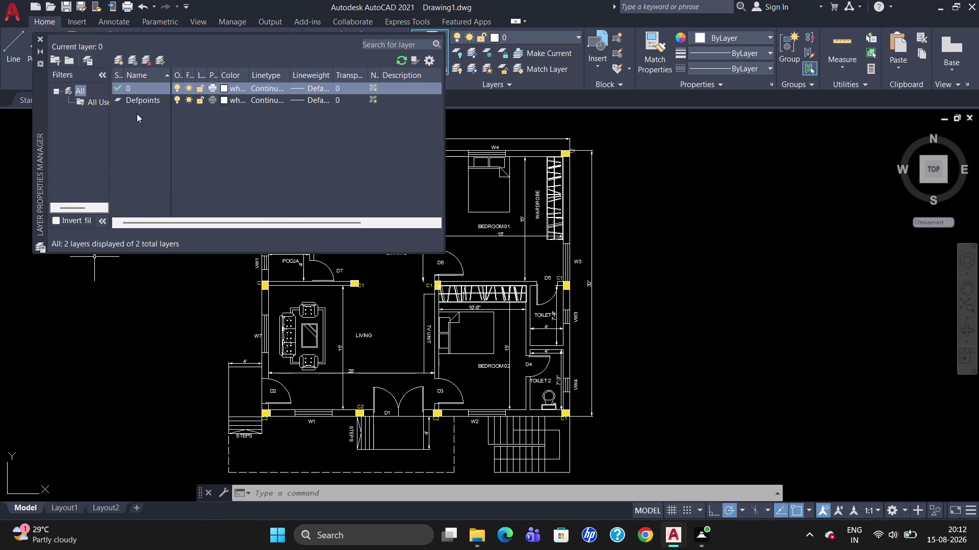
Create Layer1 coloured orange (30) and Layer2 coloured red.
click(121, 63)
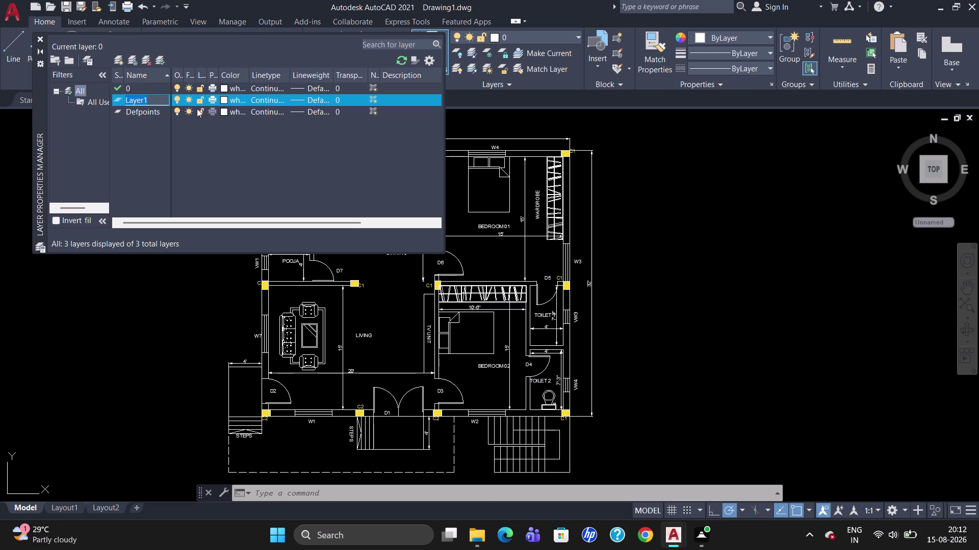
click(226, 97)
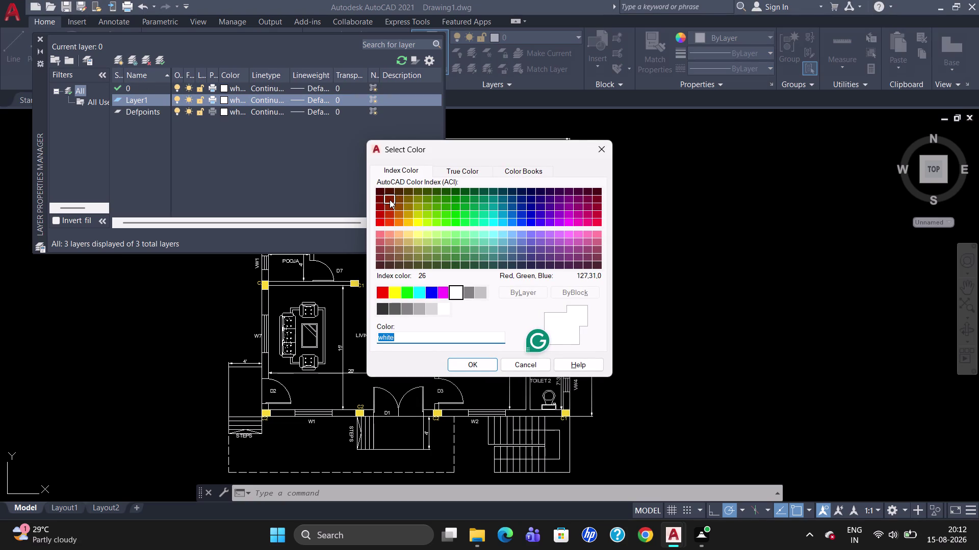
click(397, 222)
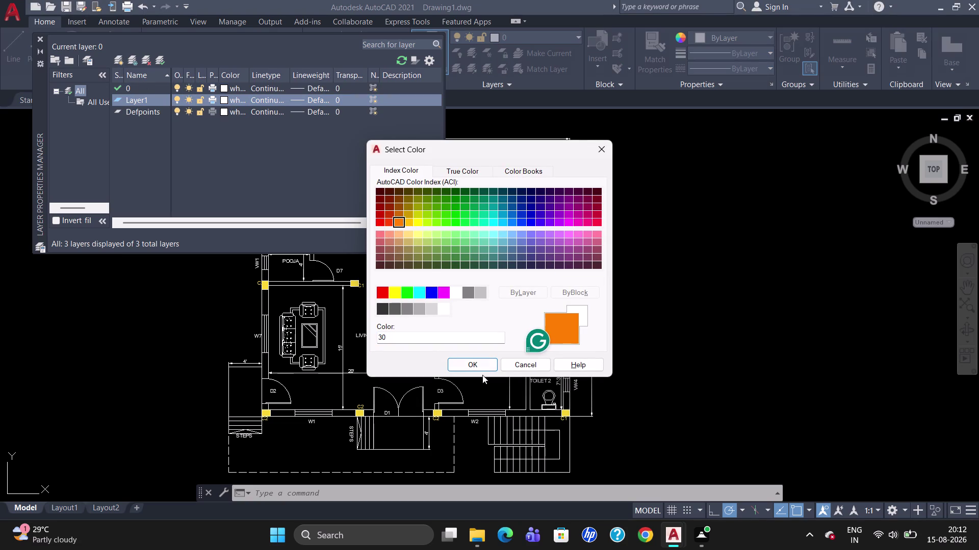
click(479, 368)
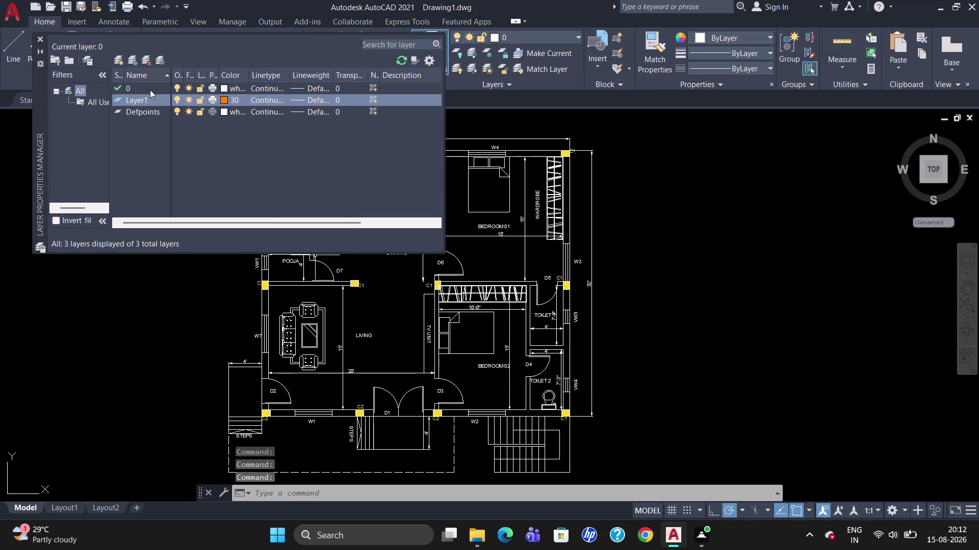
click(122, 59)
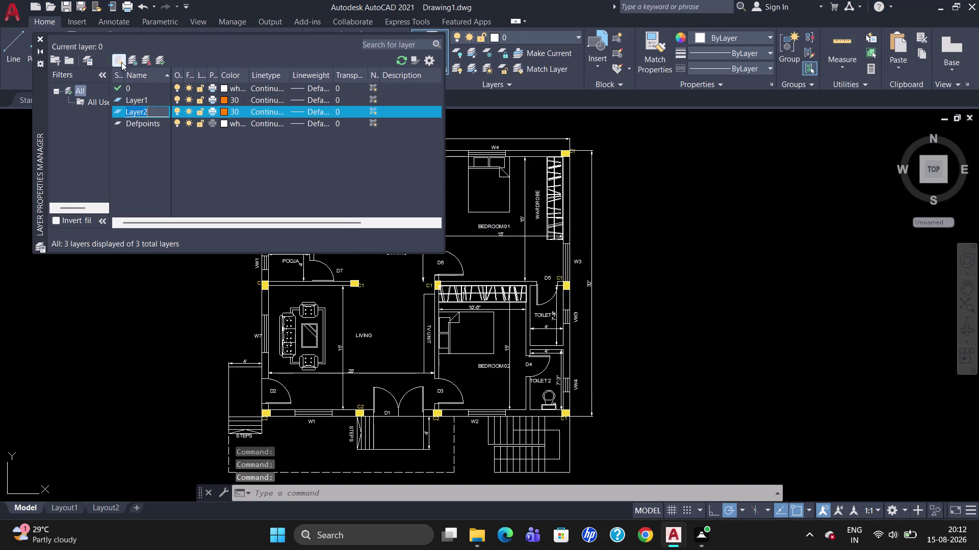
click(226, 113)
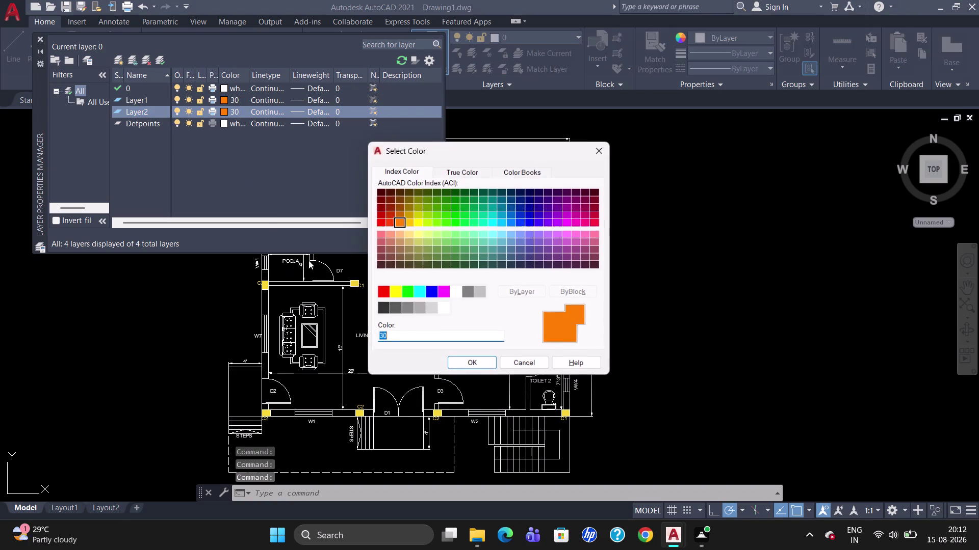
click(383, 292)
click(467, 367)
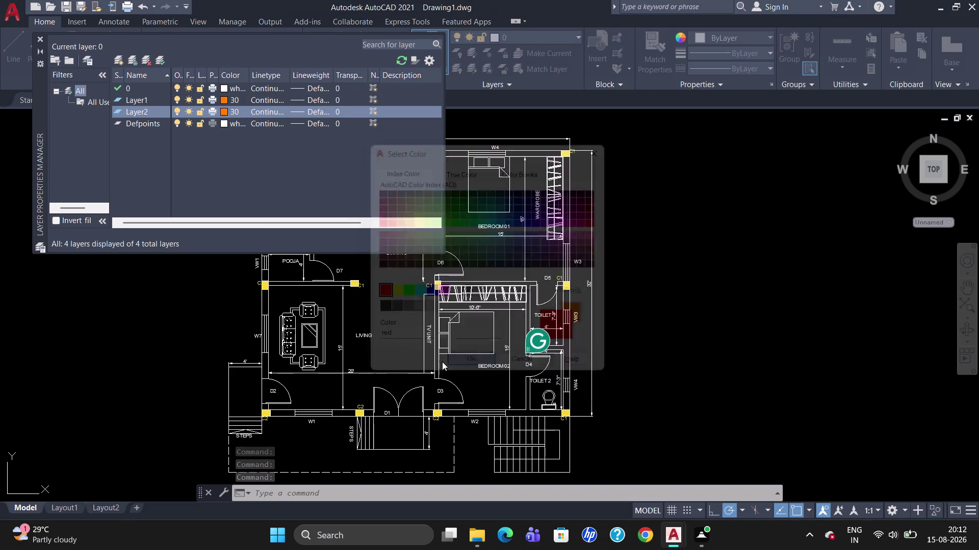
Create Layer3 coloured green and Layer4 coloured blue (152), then close the layer manager.
click(115, 59)
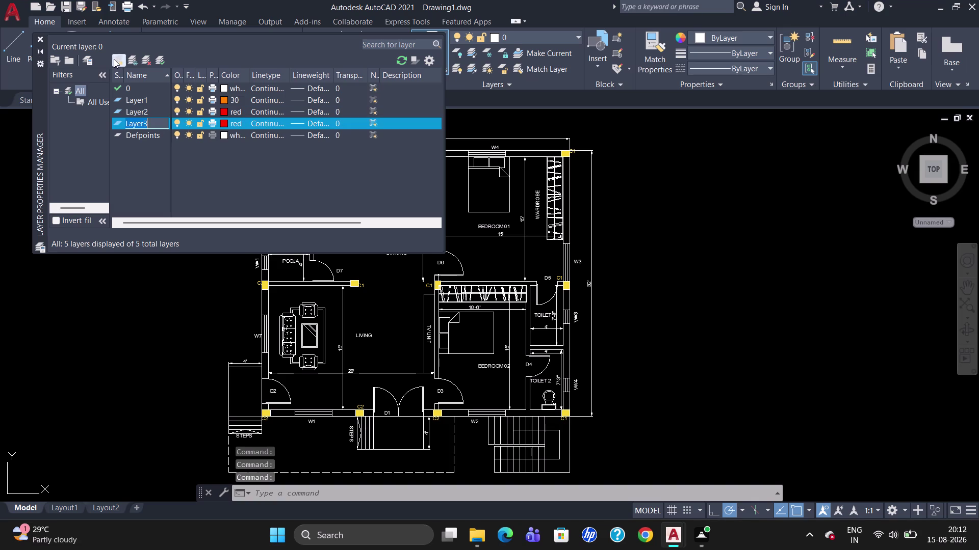
click(224, 125)
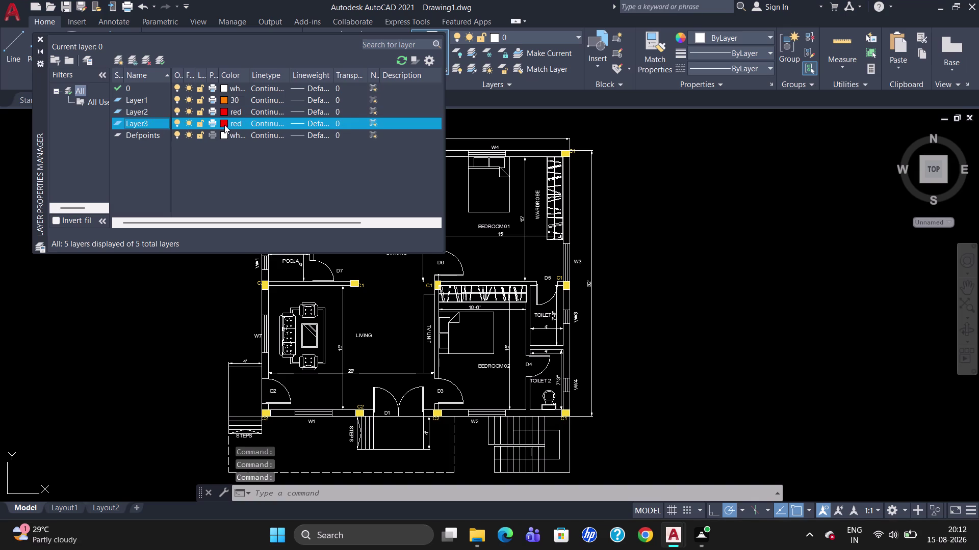
click(410, 296)
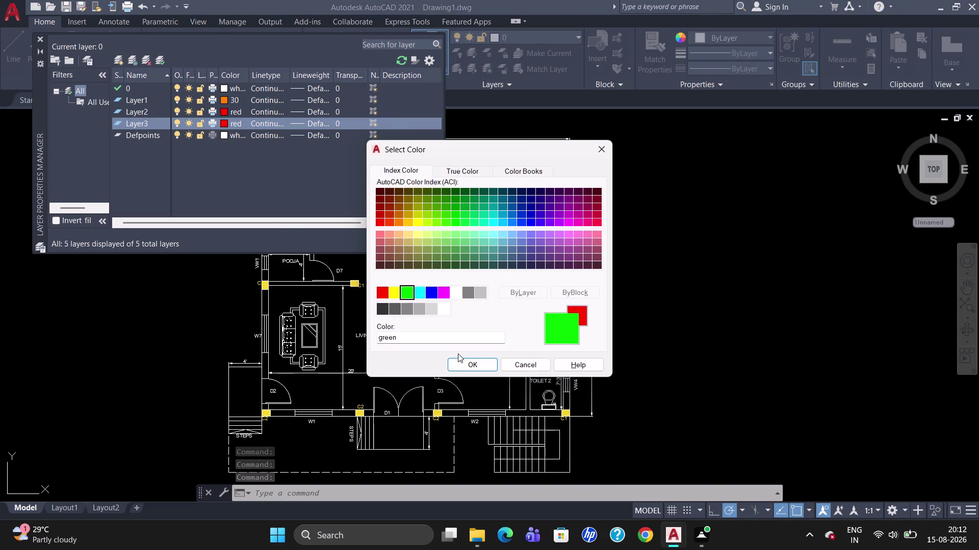
click(465, 365)
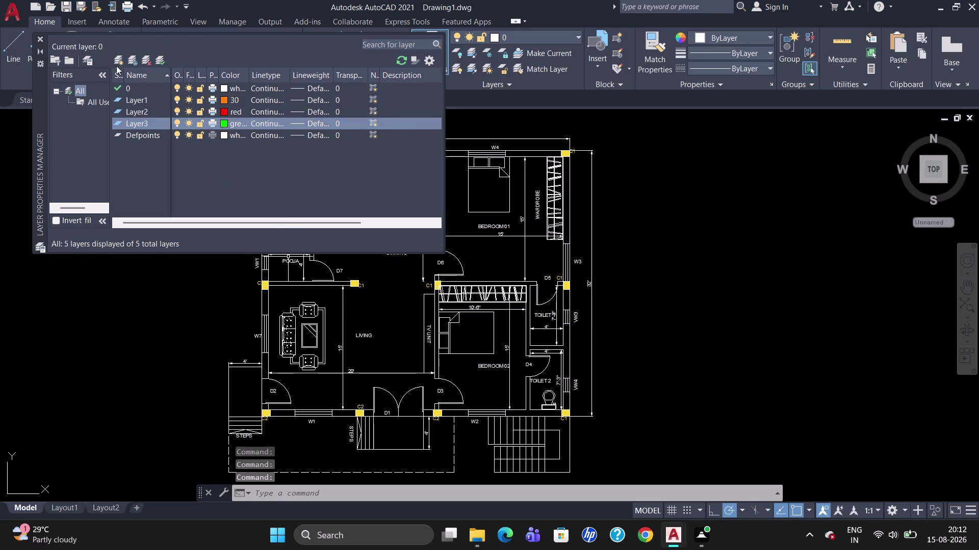
click(119, 61)
click(223, 136)
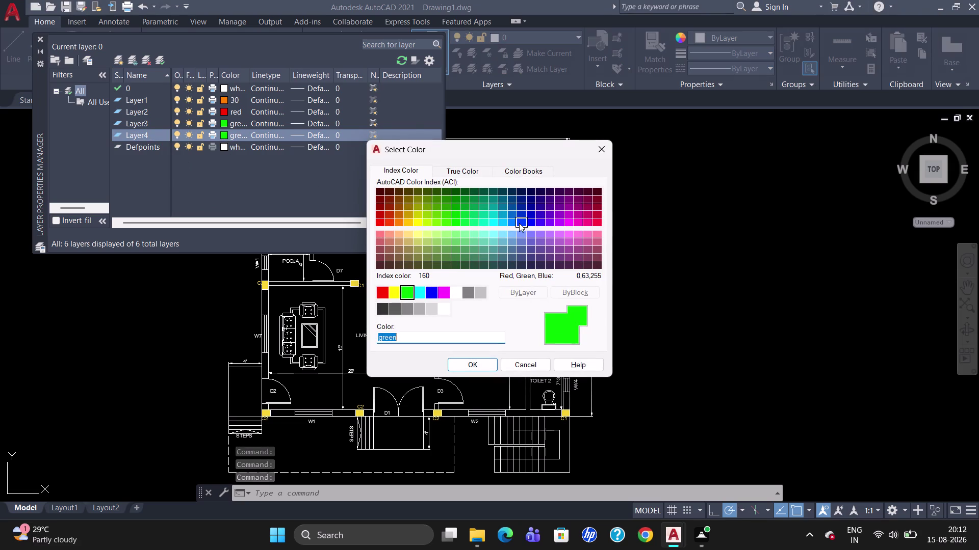
click(514, 217)
click(479, 367)
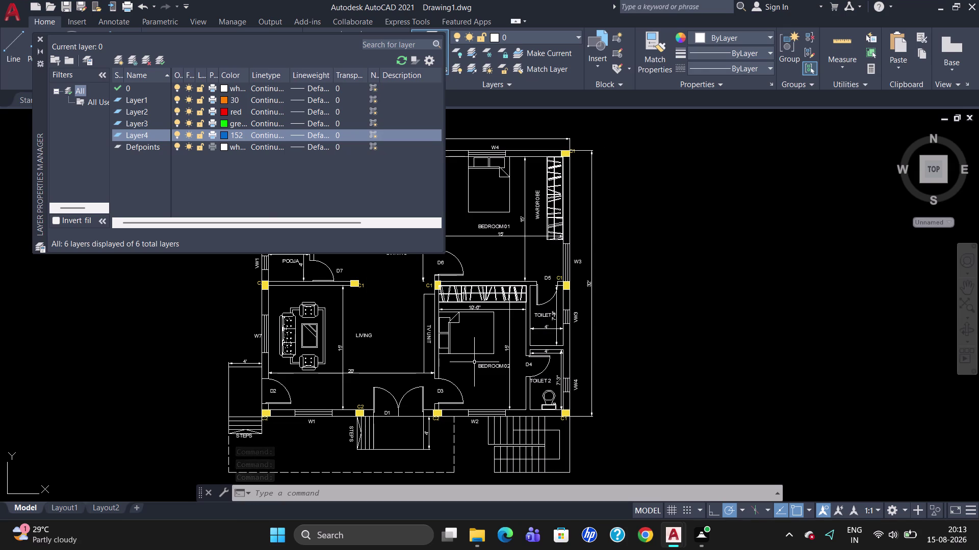
click(38, 40)
key(Escape)
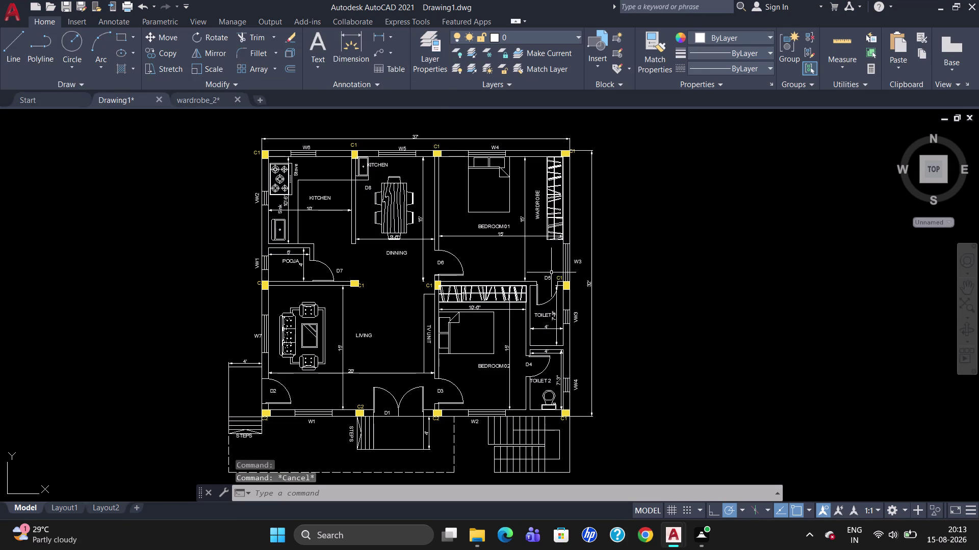
Select the dining table set, kitchen stove and sink, living room sofa and toilet fixture.
click(392, 194)
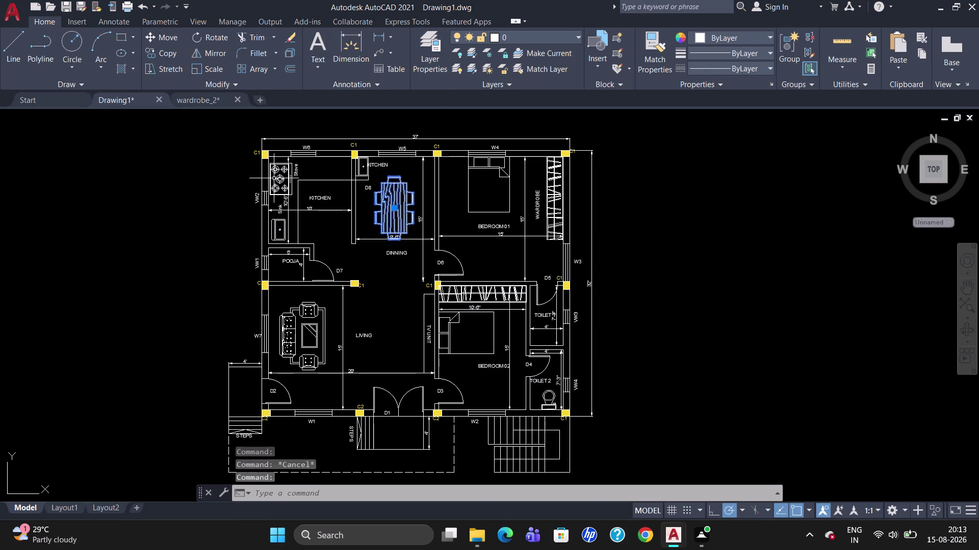
click(275, 179)
click(277, 229)
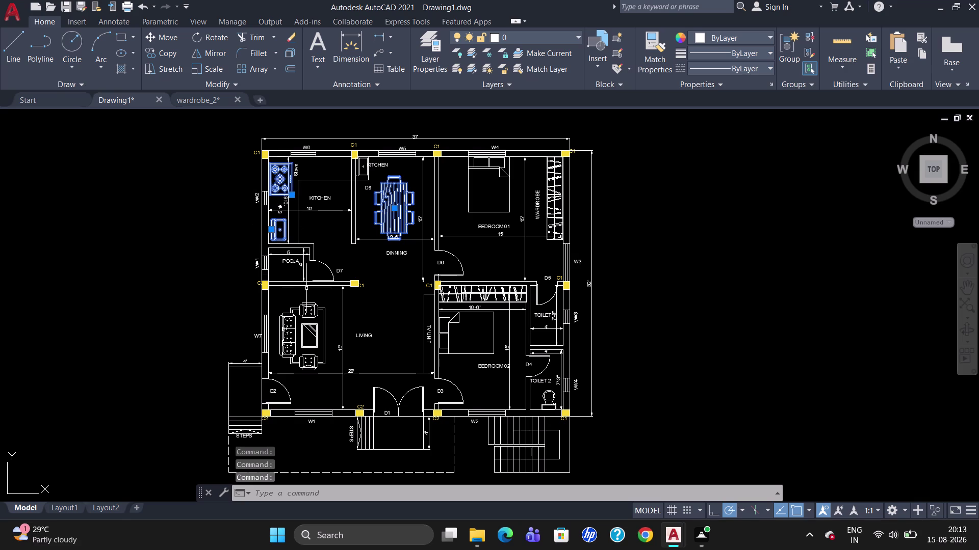
click(311, 348)
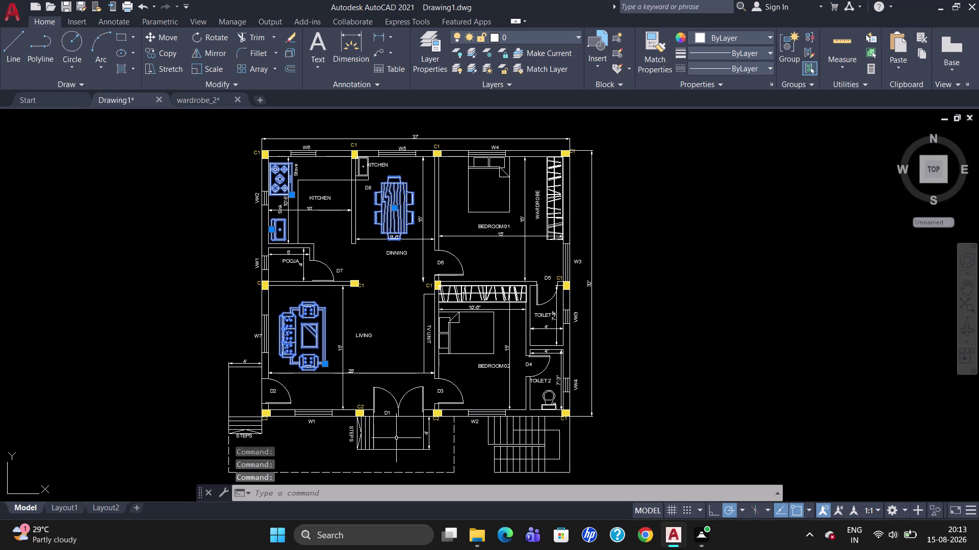
click(550, 397)
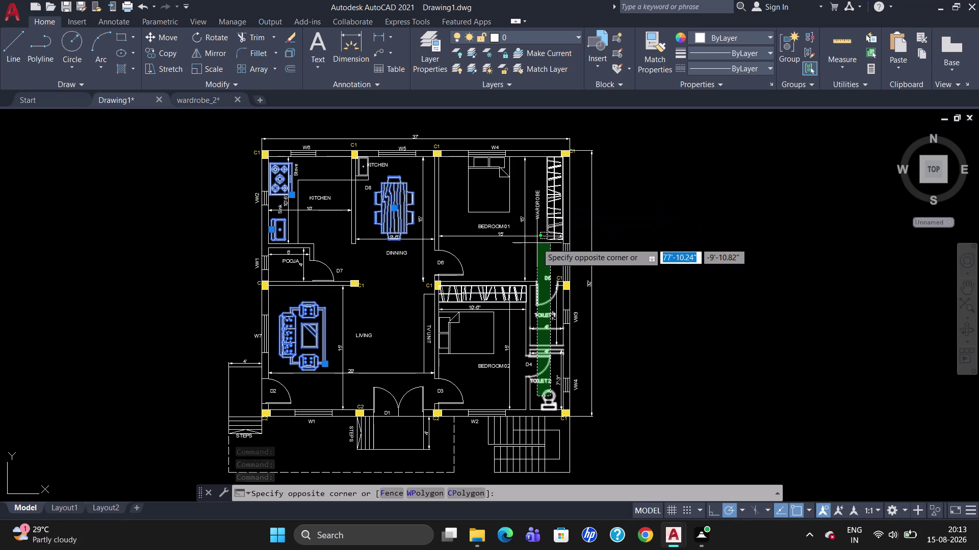
click(545, 401)
Add both bedroom beds and their wardrobes to the furniture selection.
click(554, 202)
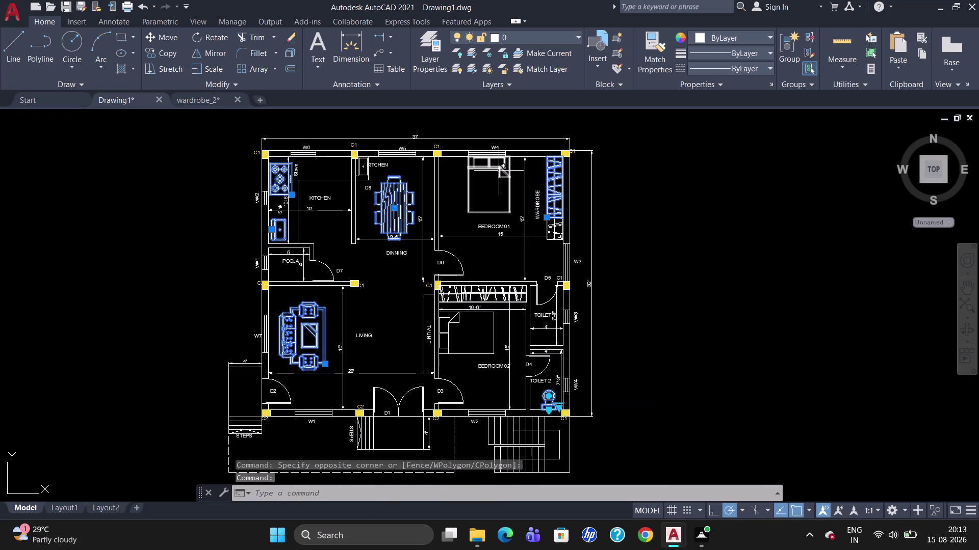
click(499, 169)
click(447, 341)
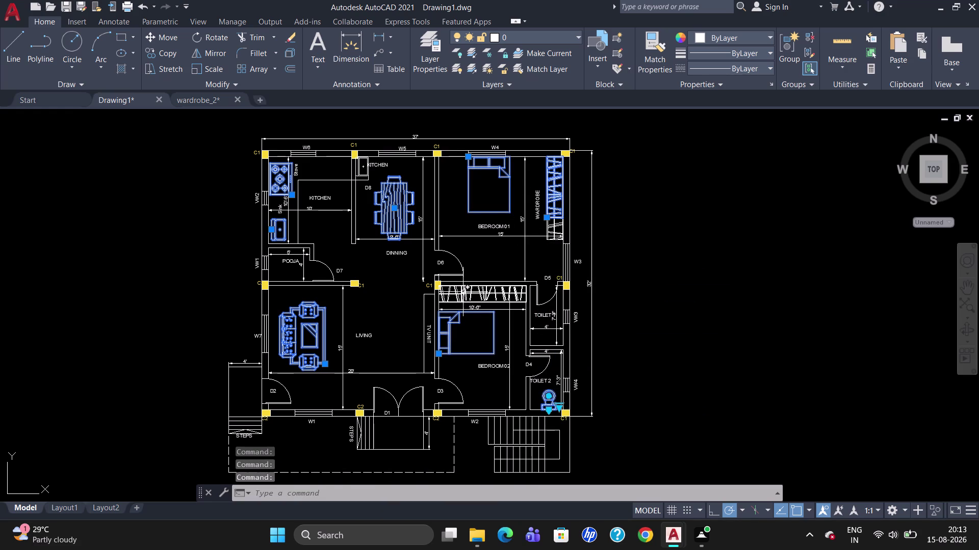
click(463, 292)
click(484, 296)
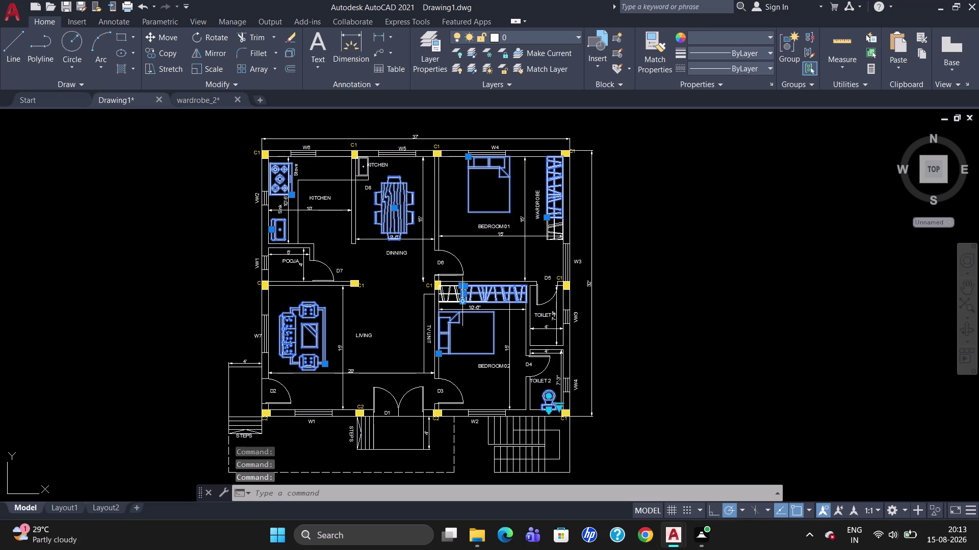
drag(451, 304, 450, 283)
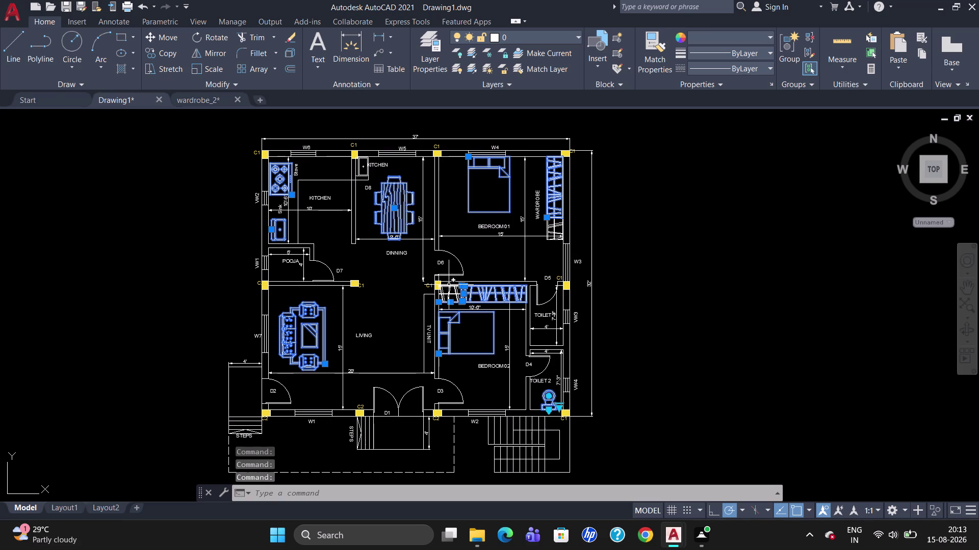
click(449, 286)
click(446, 296)
Add the slanted lines of the second bedroom's lower wardrobe to the selection.
scroll(up, 3)
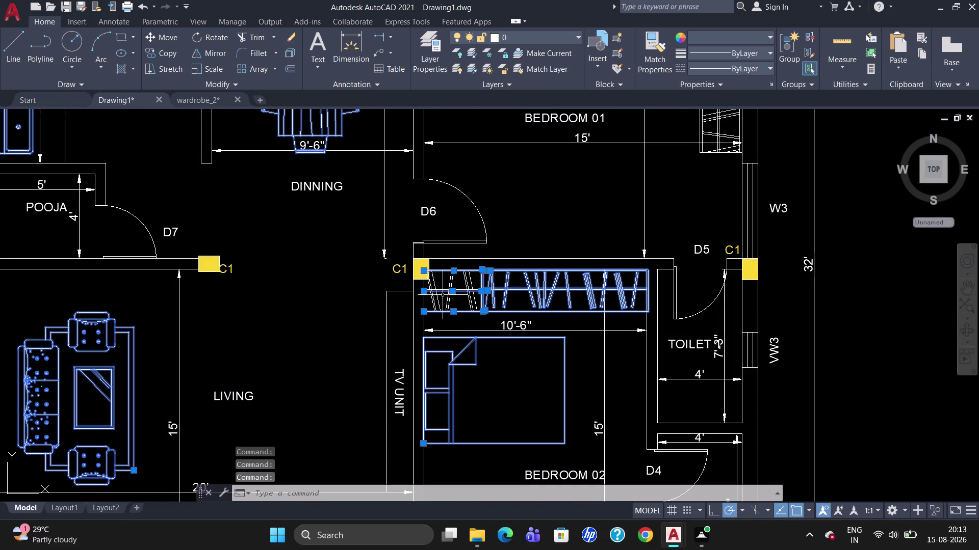
click(436, 290)
click(428, 285)
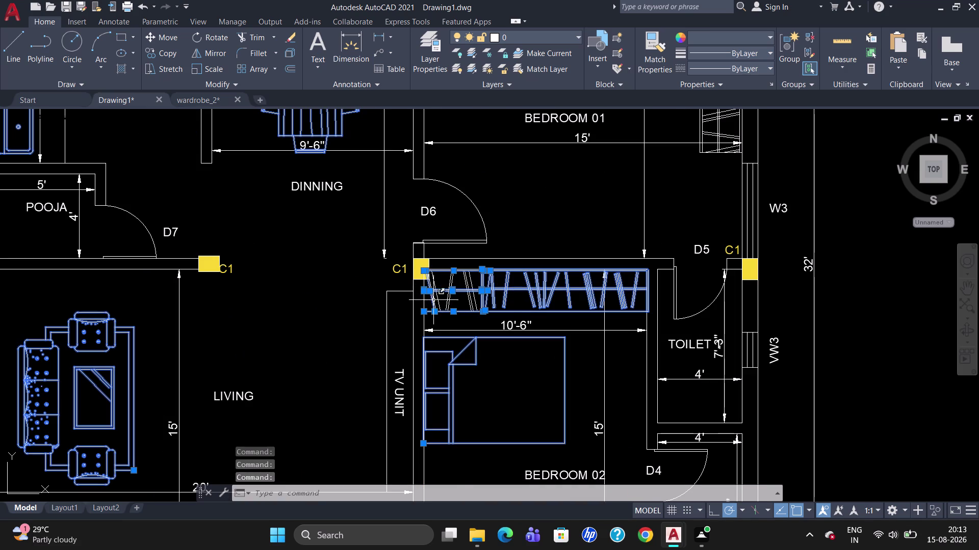
scroll(up, 3)
click(437, 299)
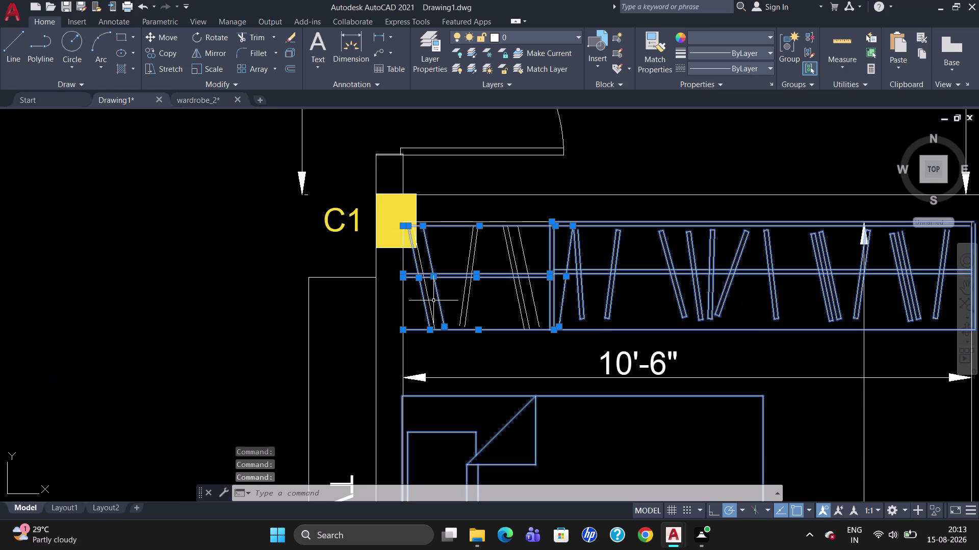
click(430, 303)
click(405, 306)
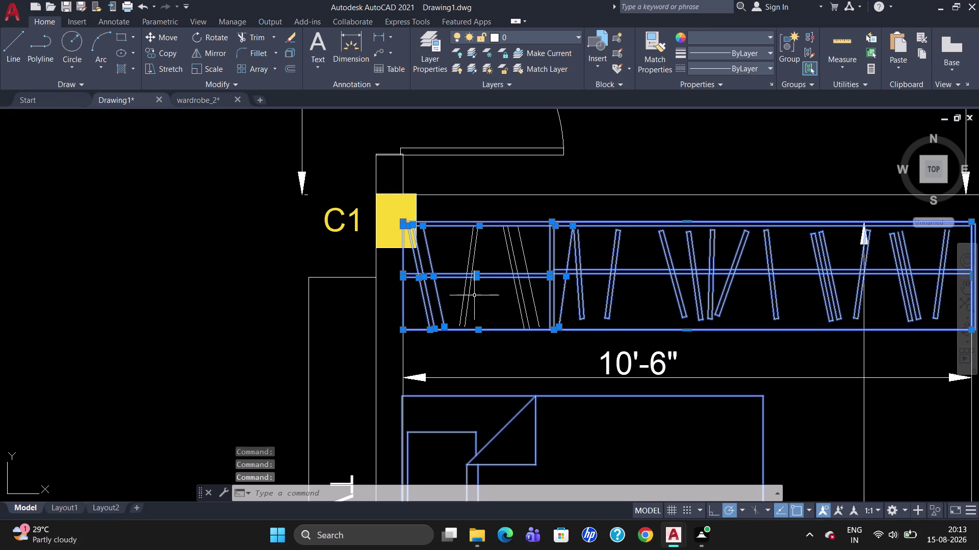
click(467, 319)
click(463, 314)
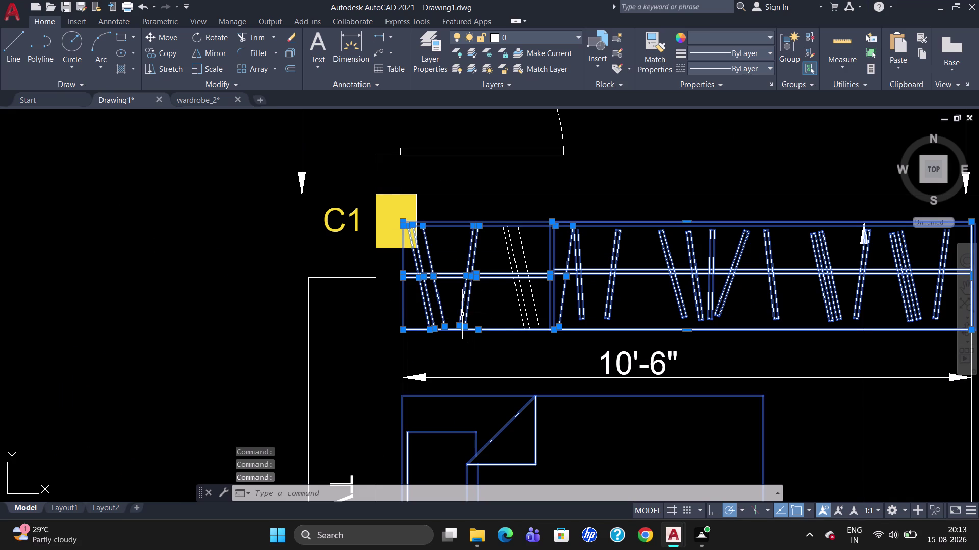
click(517, 300)
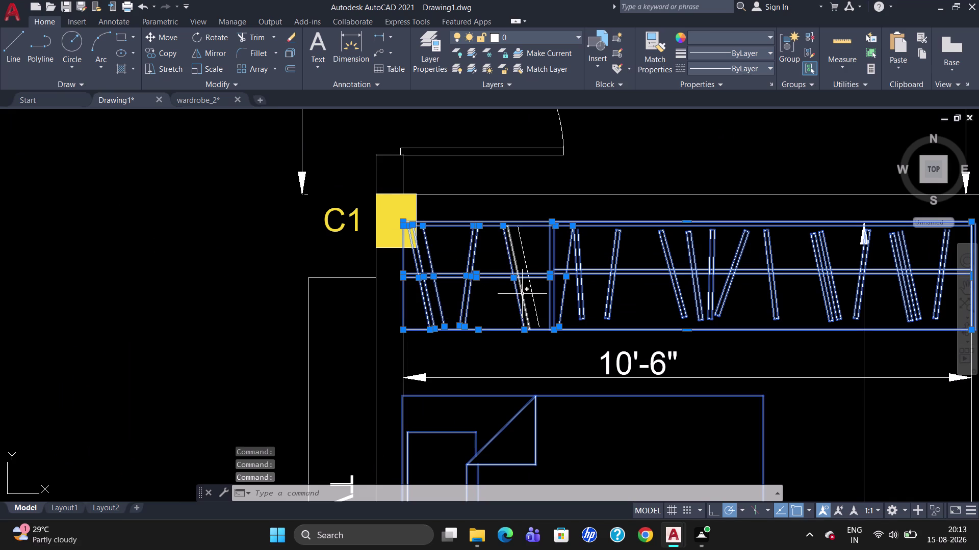
click(522, 294)
click(532, 290)
scroll(down, 3)
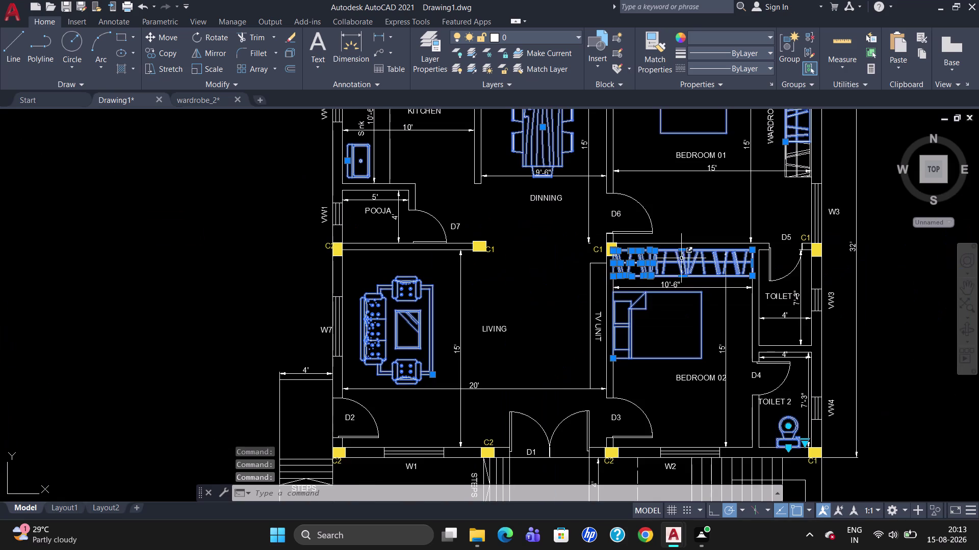
scroll(up, 3)
scroll(down, 3)
scroll(up, 3)
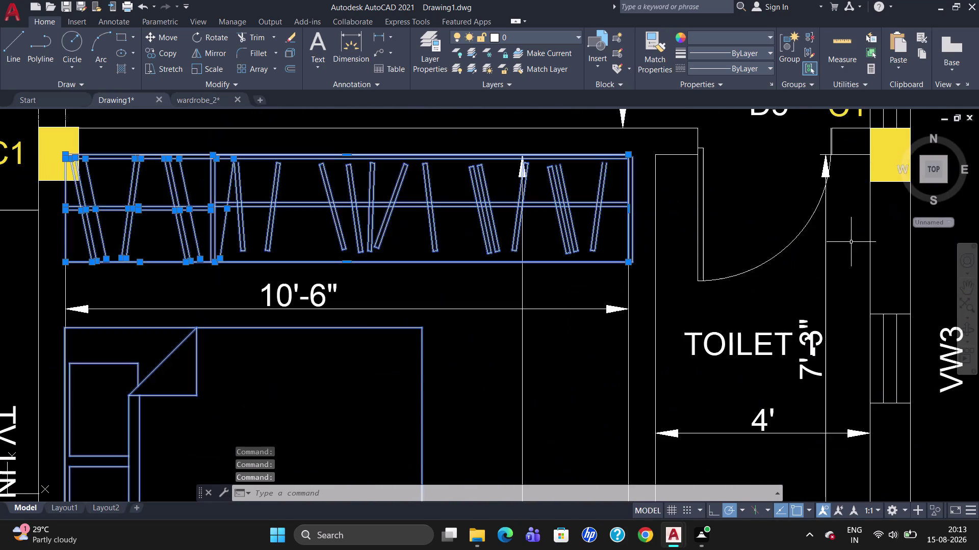
scroll(down, 3)
scroll(up, 3)
scroll(down, 3)
scroll(up, 3)
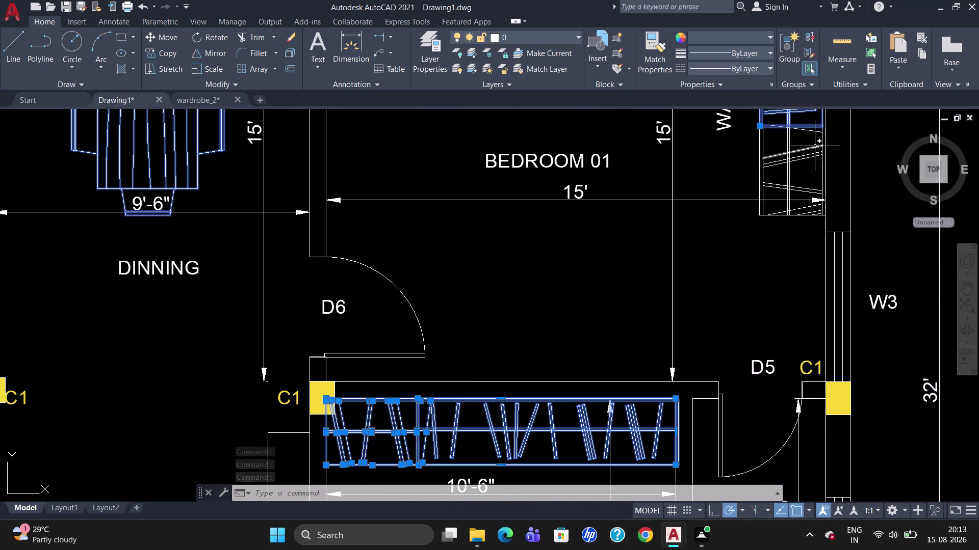
scroll(up, 3)
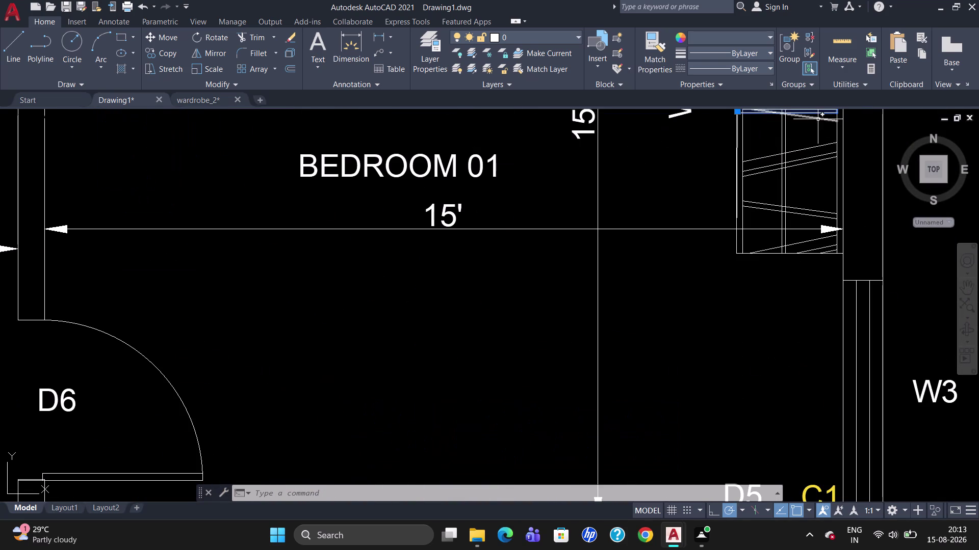
Add the top, middle and bottom Bedroom 01 wardrobe lines to the selection.
click(818, 119)
click(804, 151)
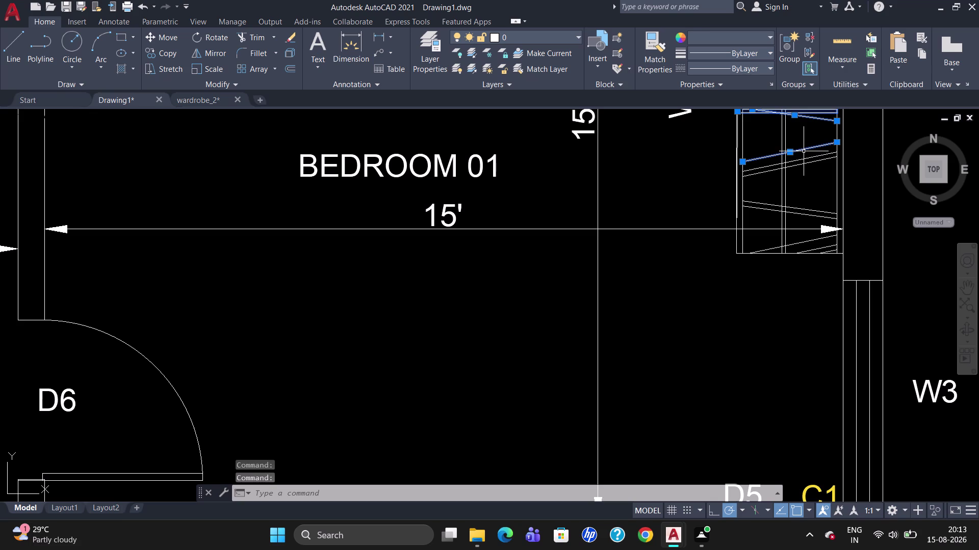
click(800, 159)
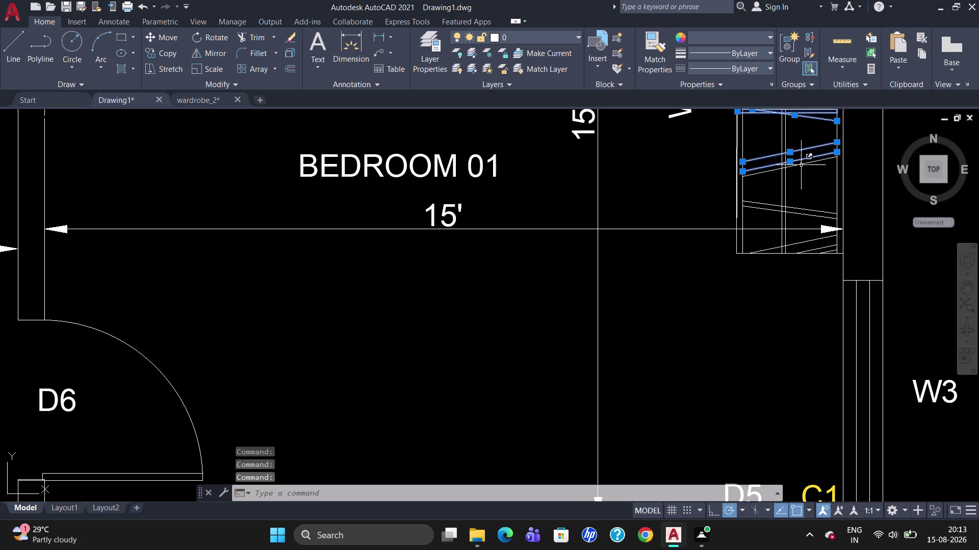
click(801, 166)
click(798, 211)
click(798, 211)
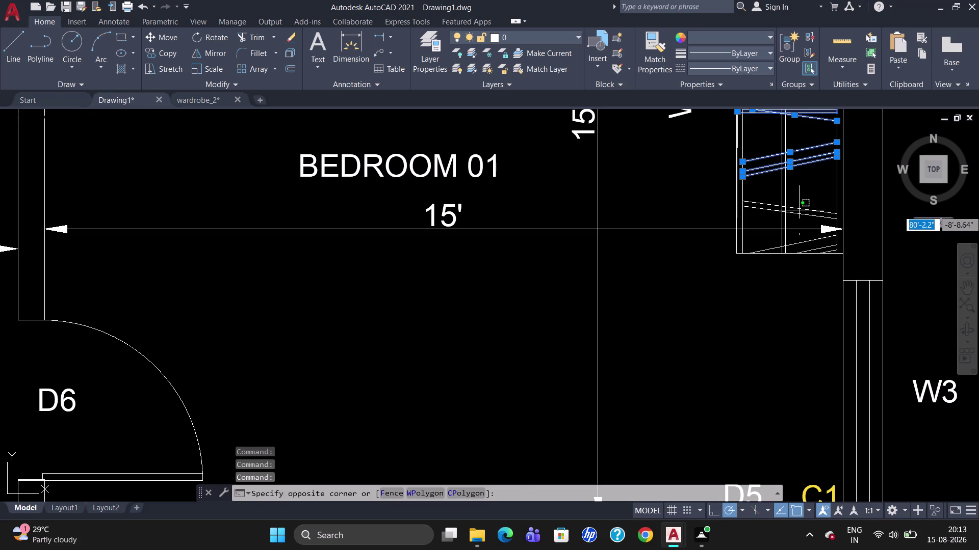
click(798, 214)
click(800, 209)
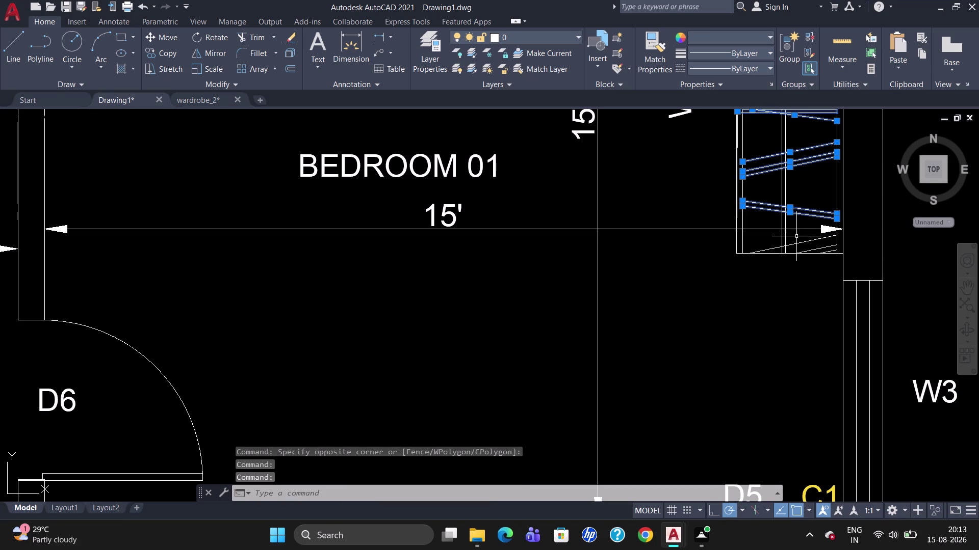
click(795, 246)
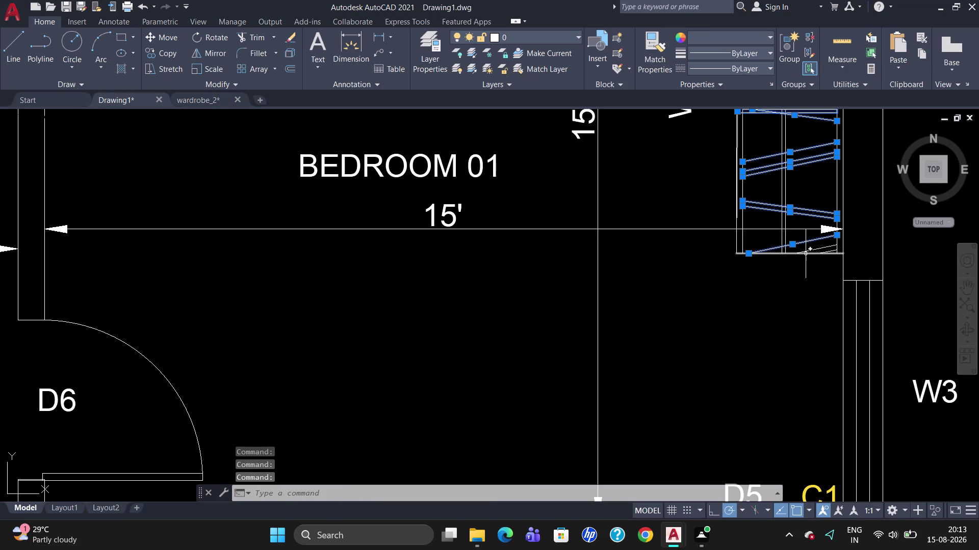
click(806, 254)
click(824, 254)
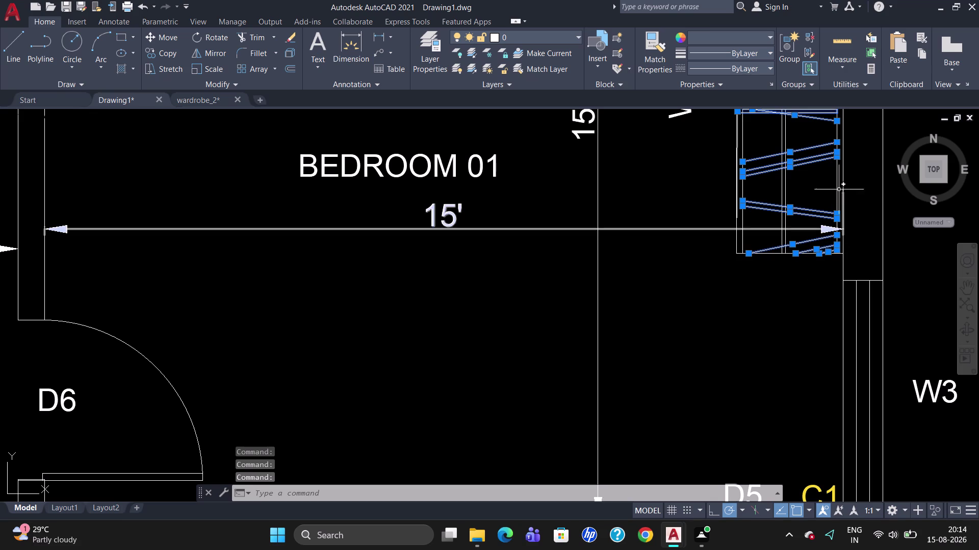
click(836, 191)
click(783, 199)
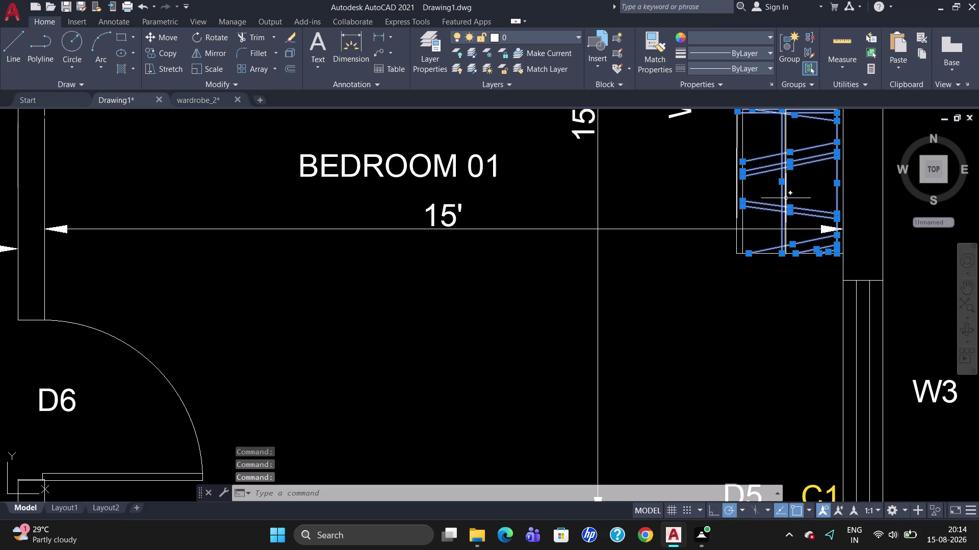
click(784, 199)
click(741, 199)
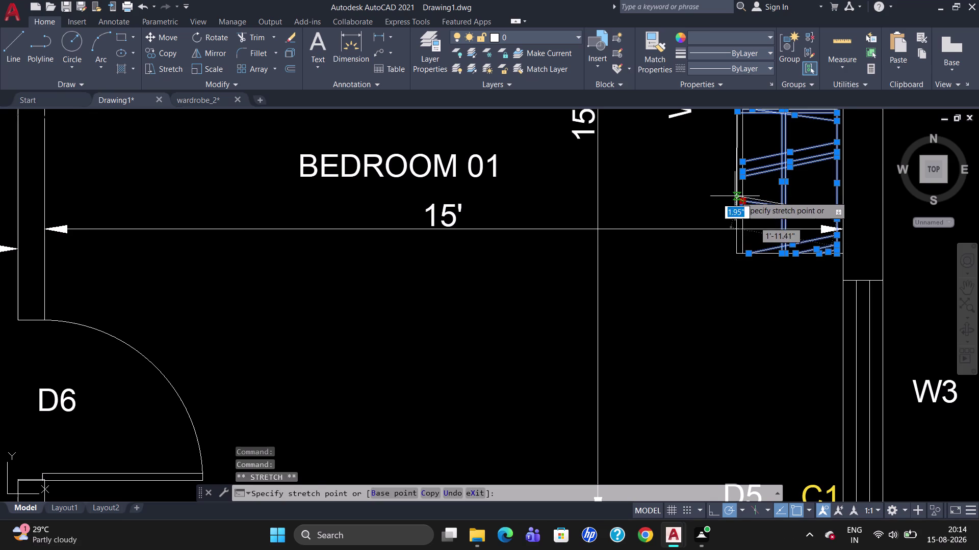
Cancel the accidental stretch and window-select the remaining Bedroom 01 wardrobe lines.
key(Escape)
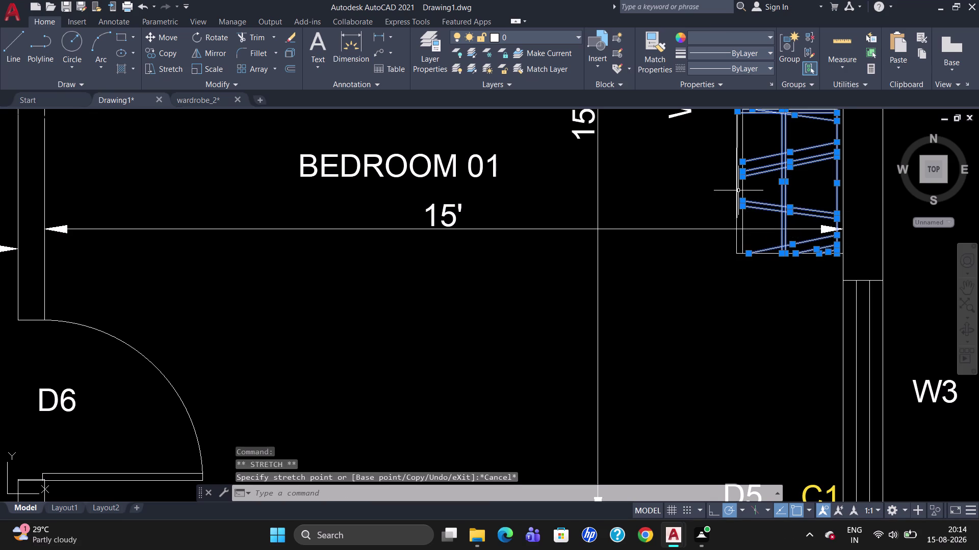
click(737, 191)
click(741, 241)
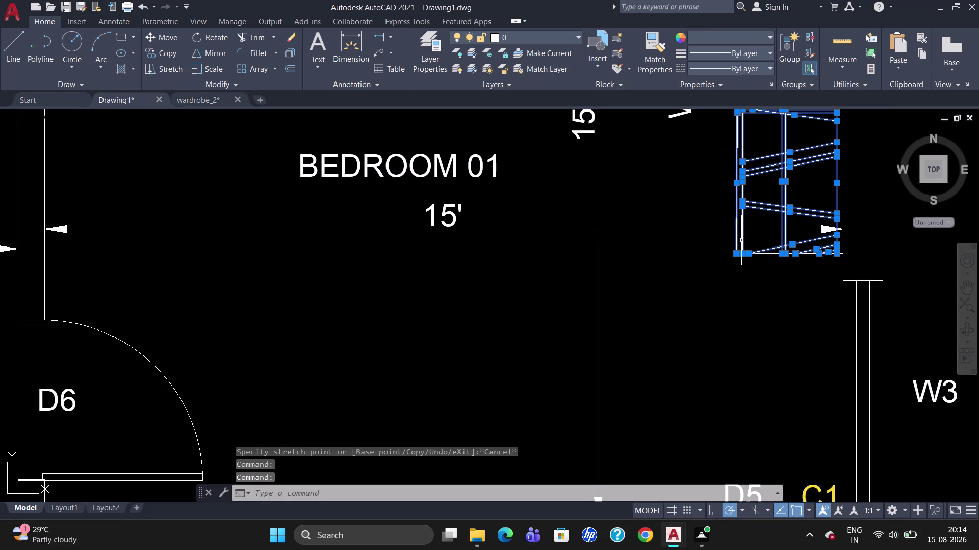
scroll(down, 3)
scroll(up, 3)
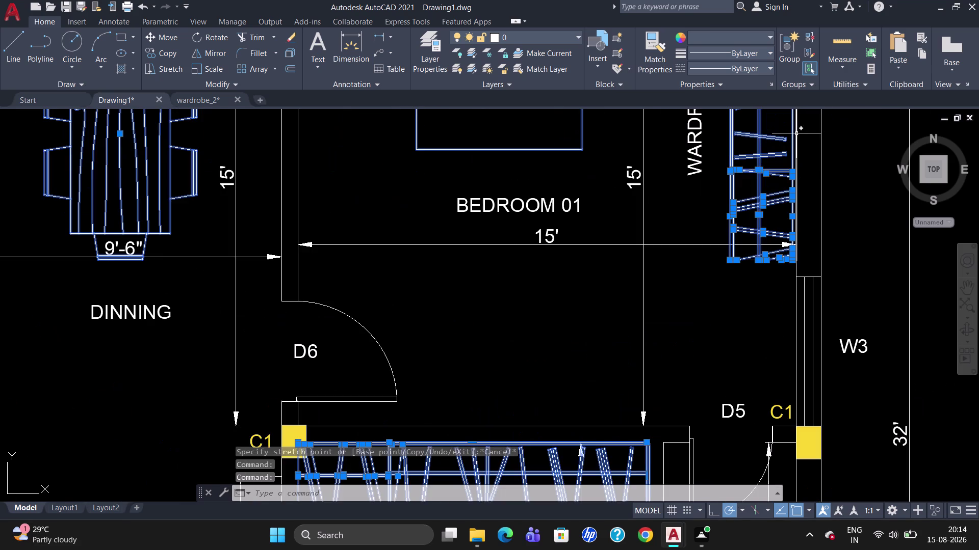
scroll(down, 3)
scroll(up, 3)
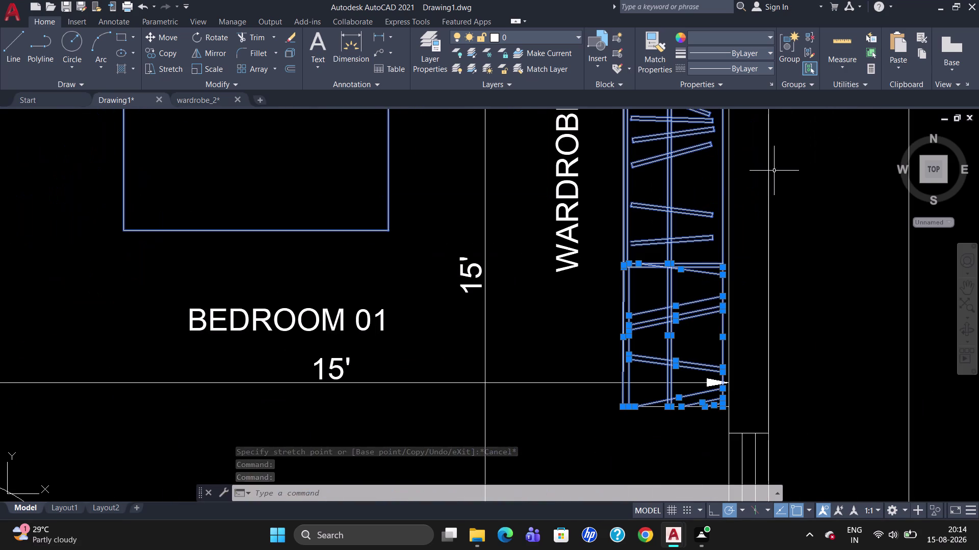
click(727, 196)
scroll(down, 3)
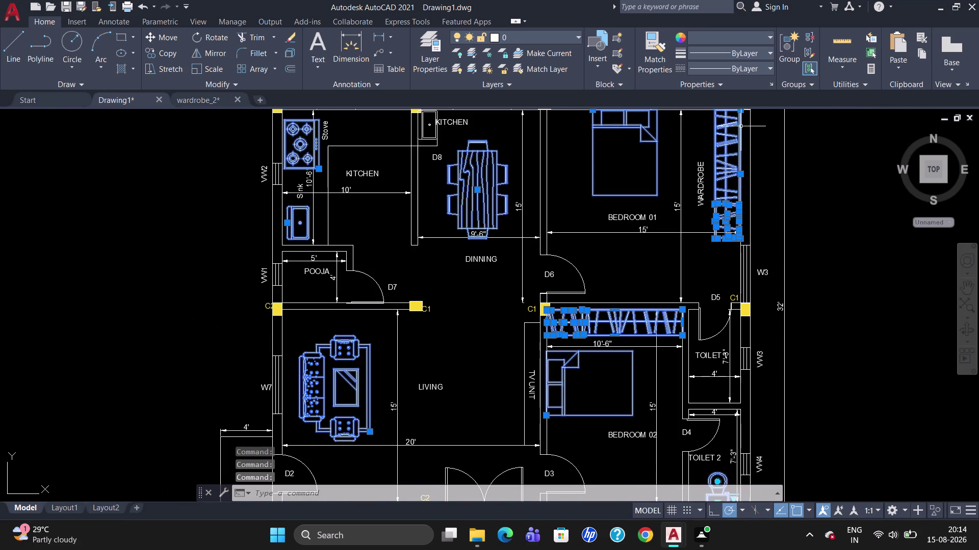
scroll(up, 3)
scroll(down, 3)
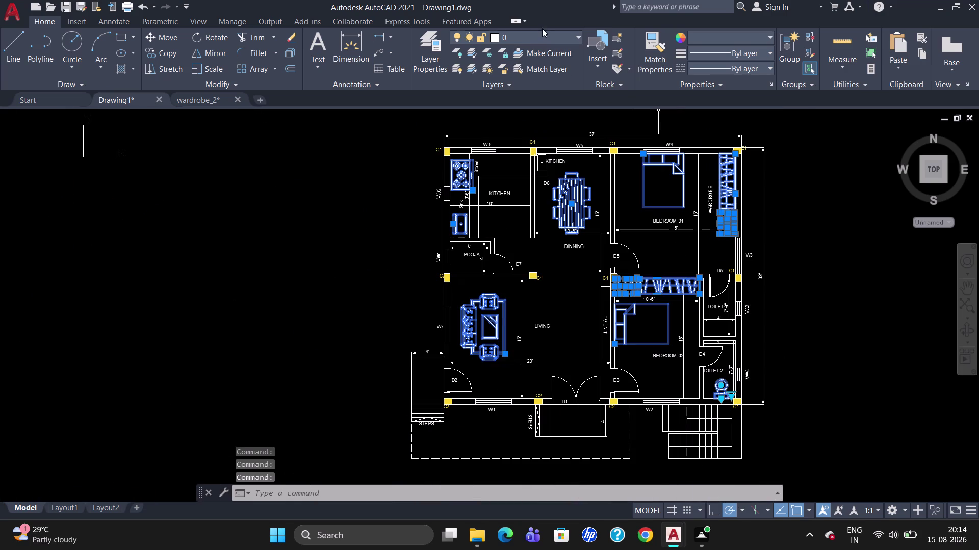
Move the selected furniture onto orange Layer1, clear it, and pick door D2.
click(540, 34)
click(528, 84)
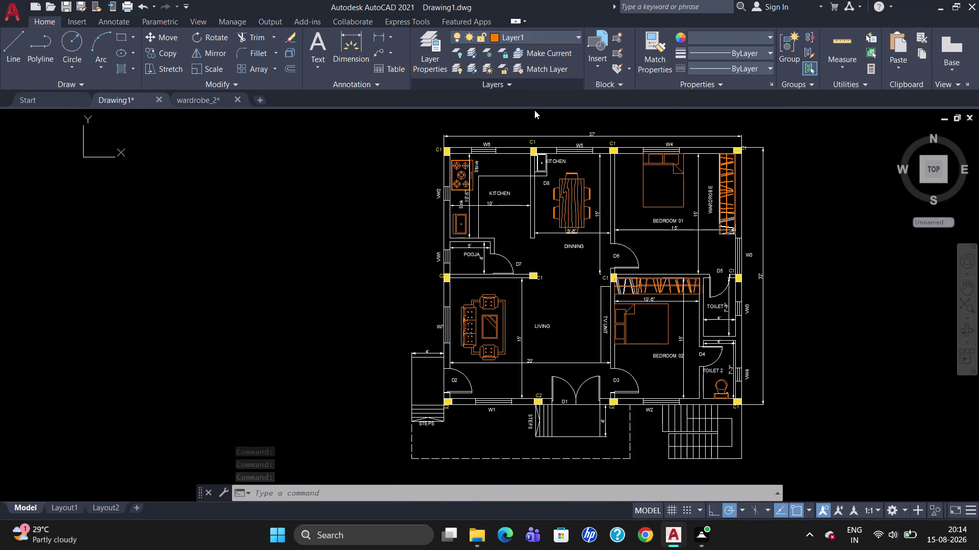
key(Escape)
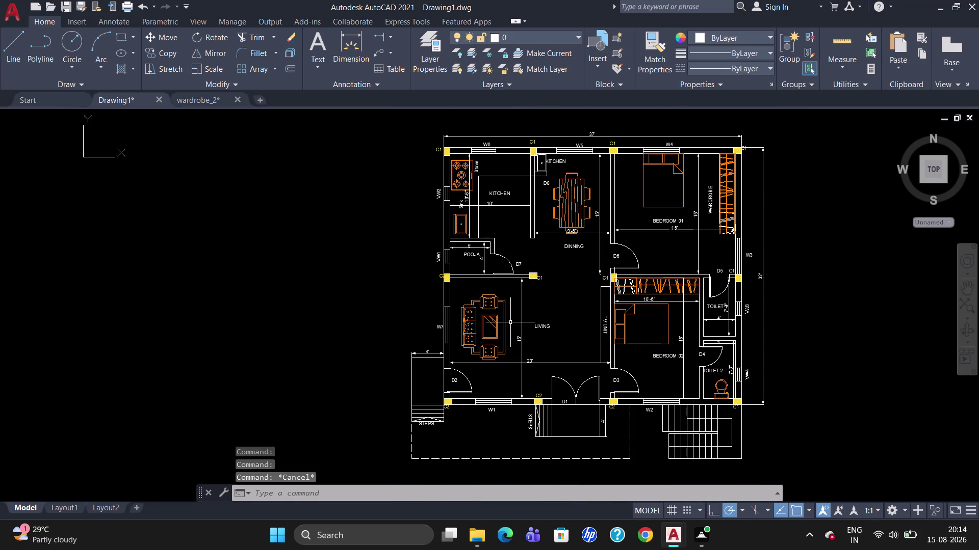
click(463, 379)
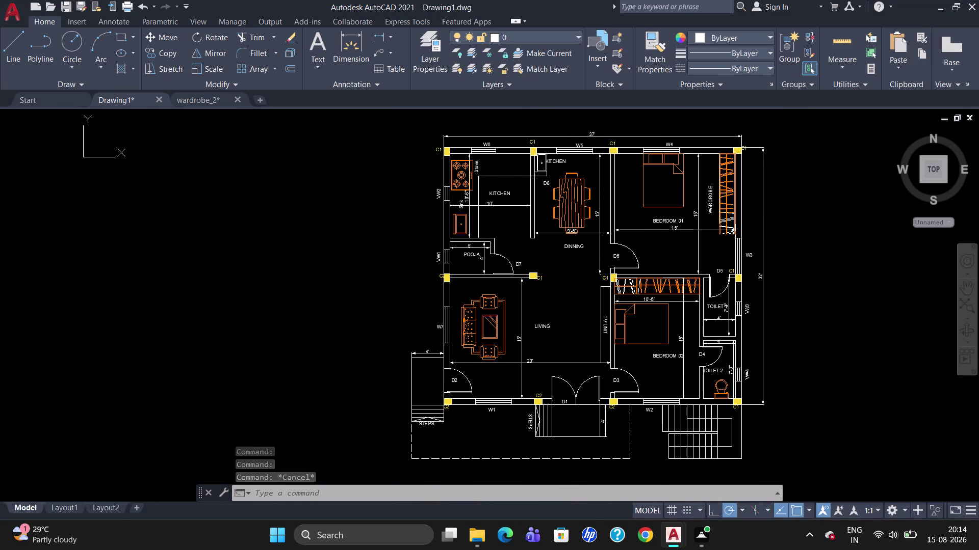
click(556, 380)
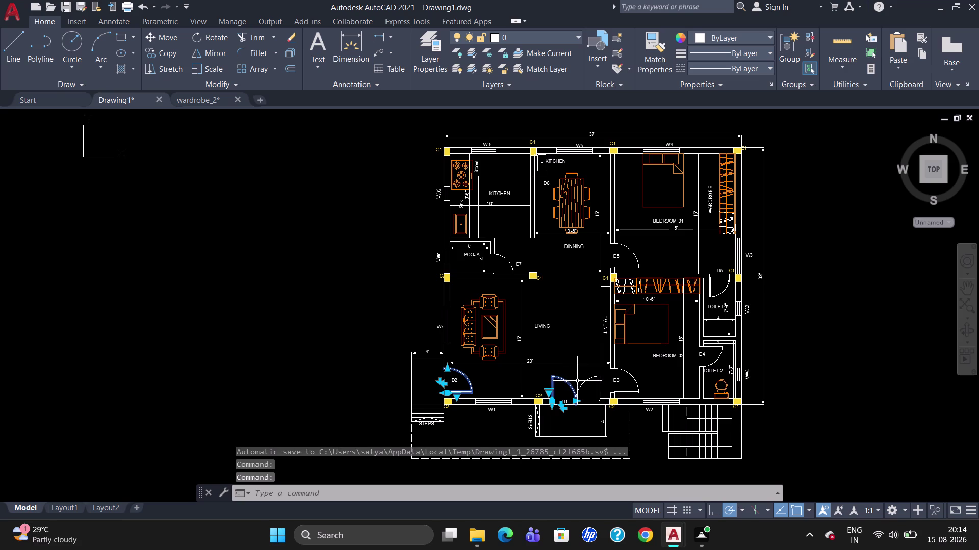
Add doors D1 (both leaves), D3, D4, D6 and another door to the selection.
click(589, 380)
click(631, 378)
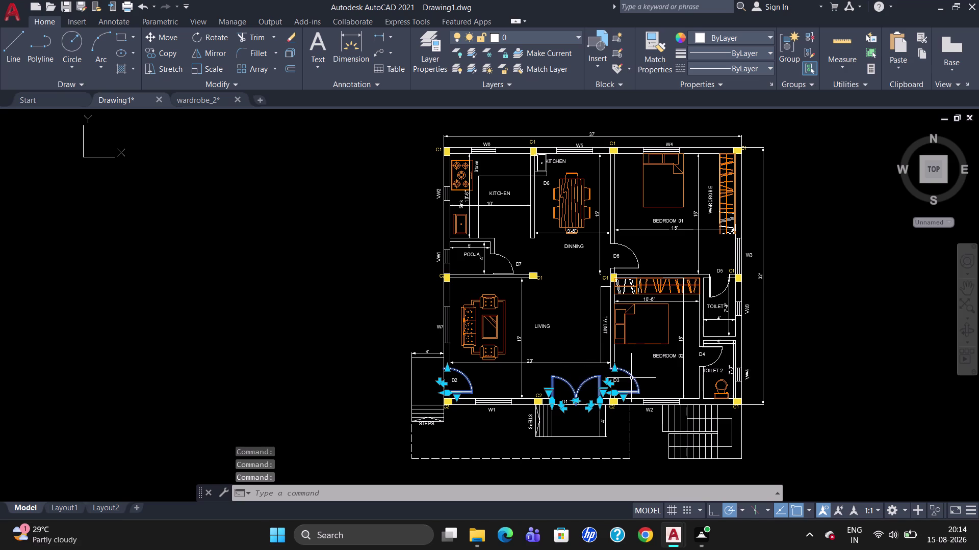
click(712, 347)
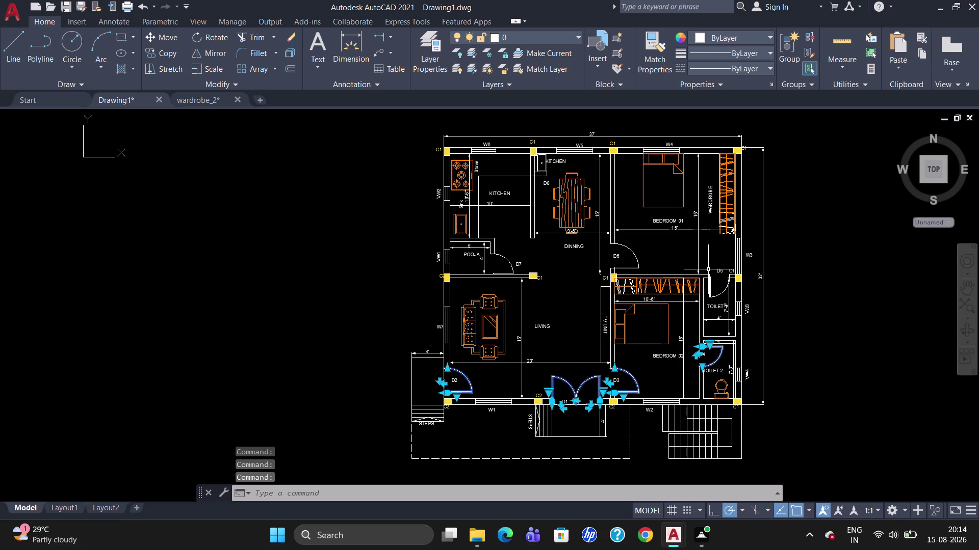
click(708, 288)
click(629, 248)
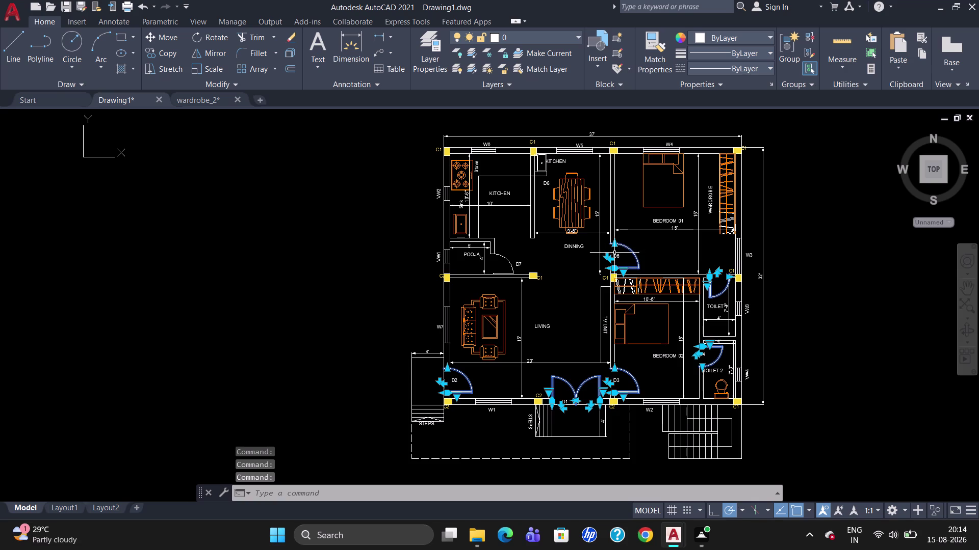
click(500, 256)
Move the selected doors to red Layer2, then select the top-left W5 window.
click(556, 33)
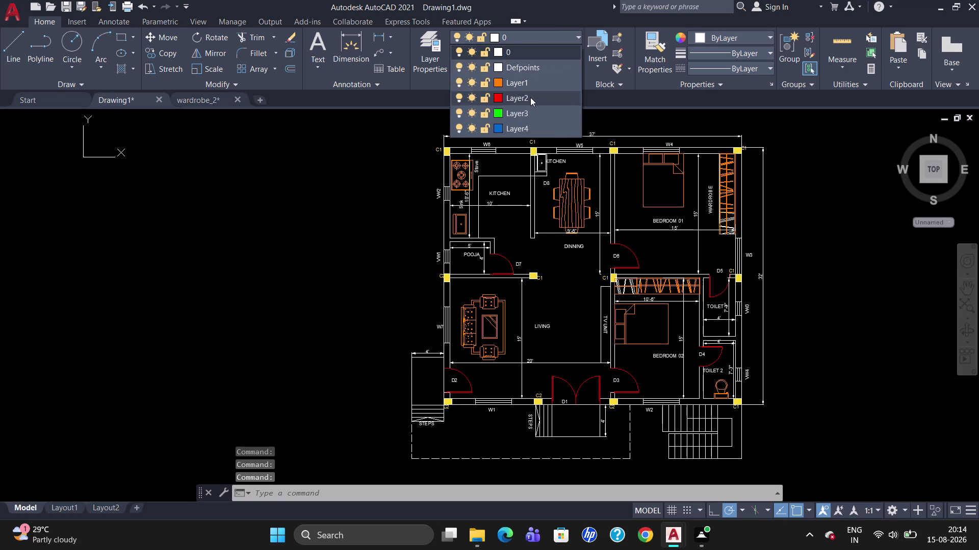
click(530, 98)
key(Escape)
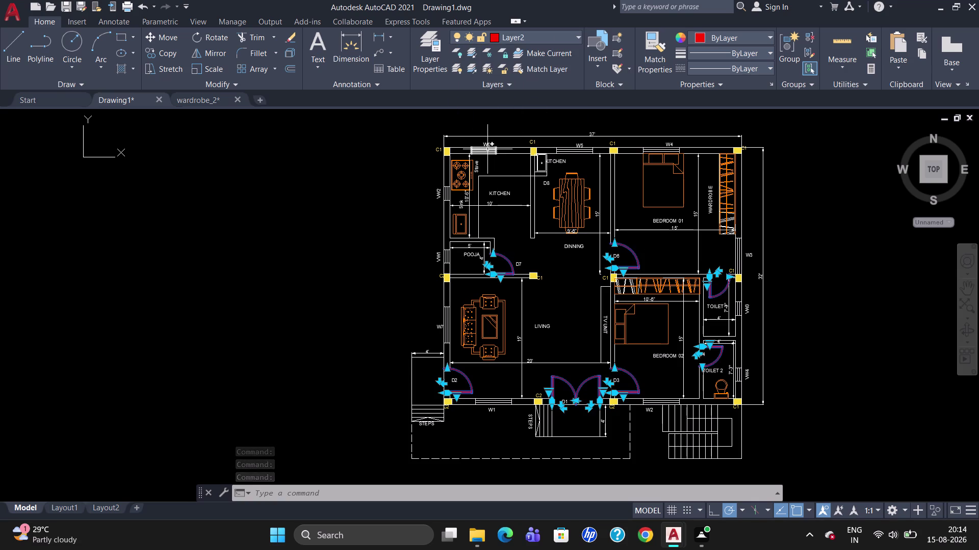
click(486, 150)
Select the second W5, kitchen side window, VW1, W7, W1 and W2.
click(579, 153)
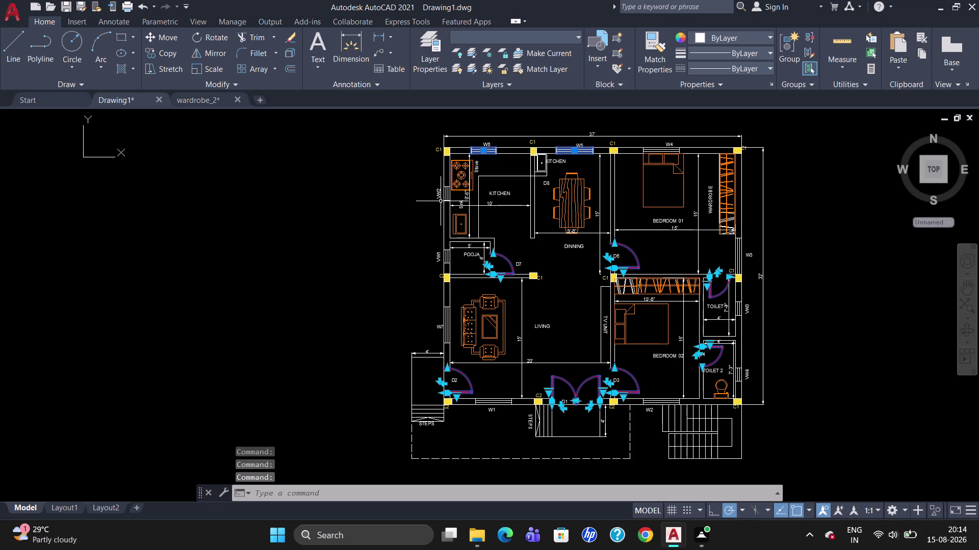
click(447, 197)
click(447, 258)
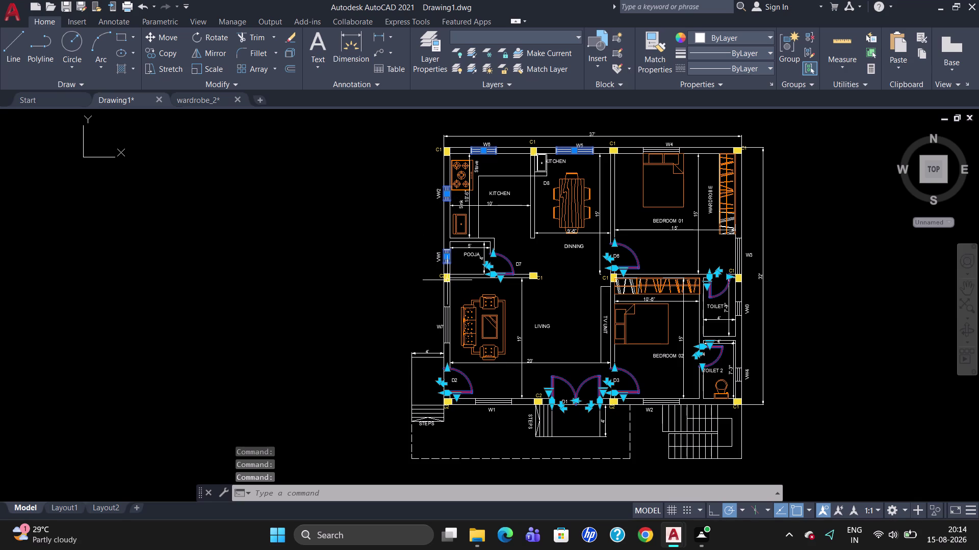
click(447, 334)
click(506, 410)
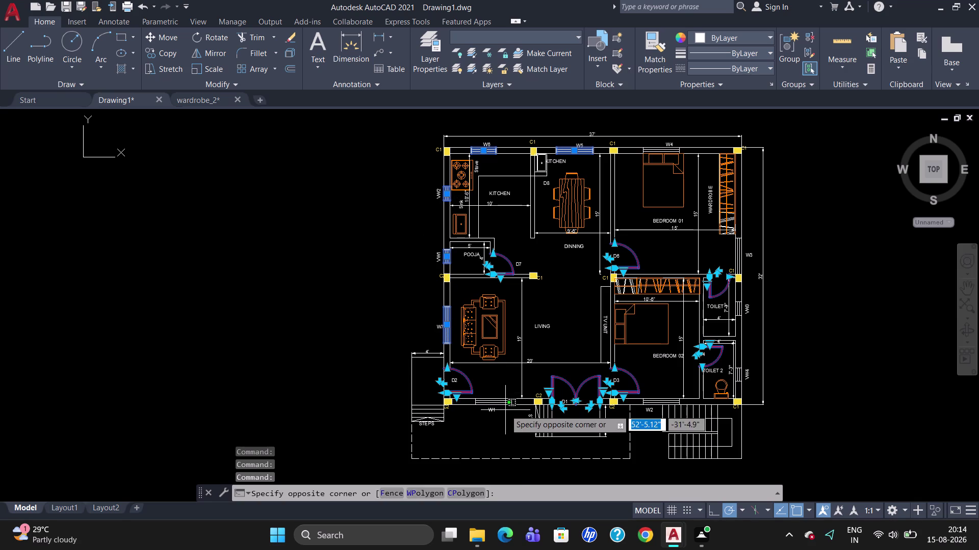
click(503, 407)
click(501, 402)
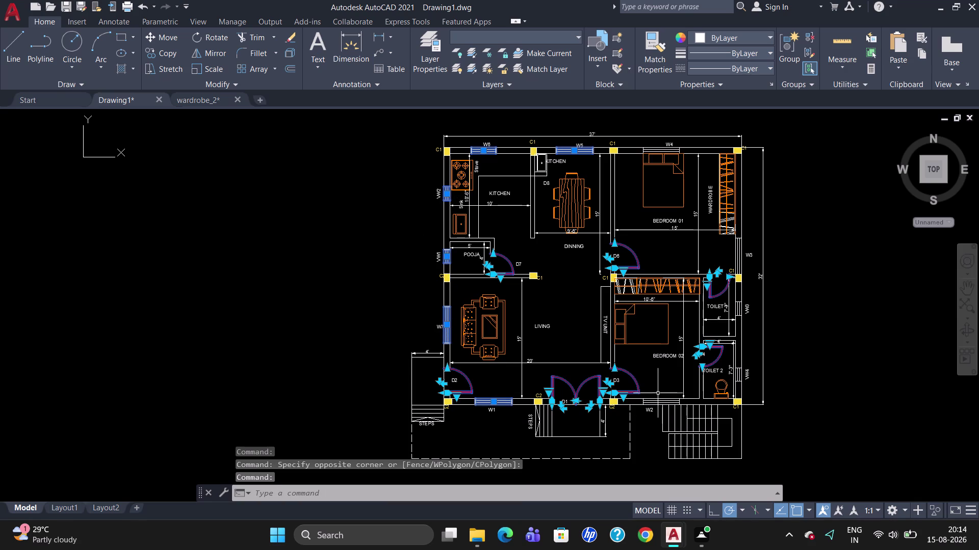
click(659, 402)
Add windows VW4, W3 and W4, then move the selection to blue Layer4.
click(737, 373)
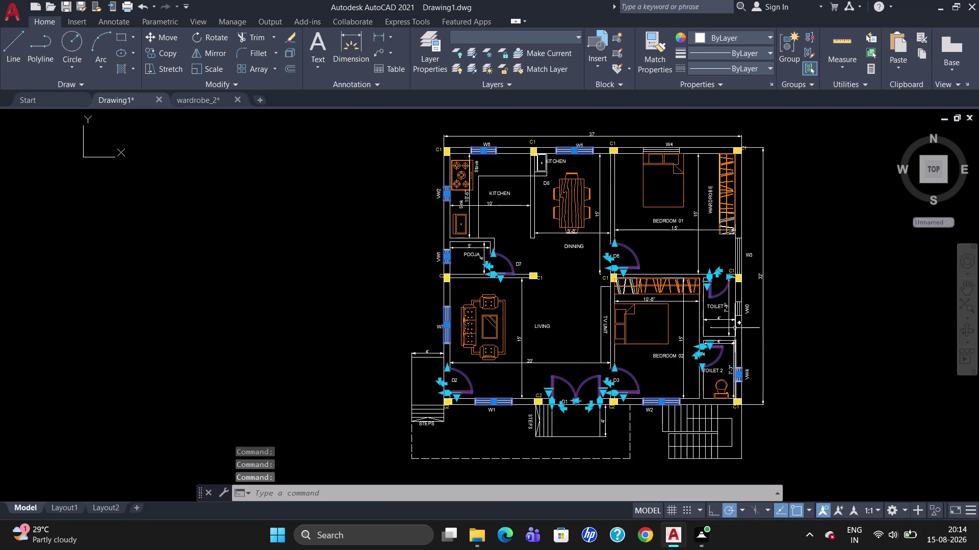
click(739, 312)
click(739, 255)
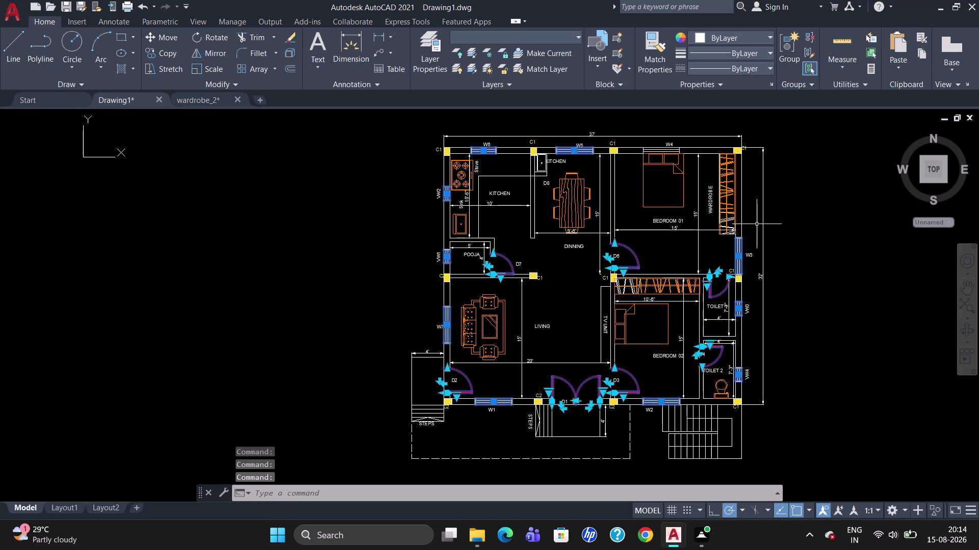
click(671, 152)
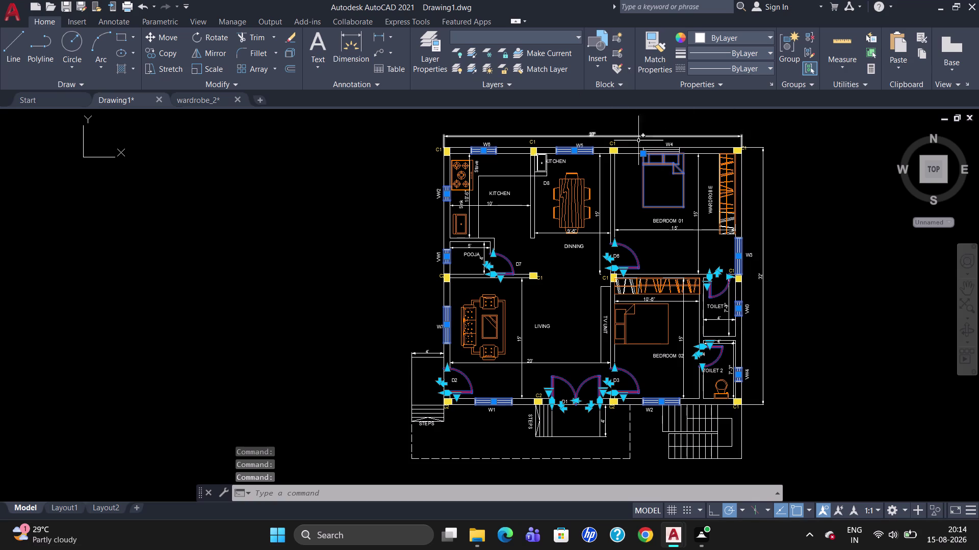
click(663, 151)
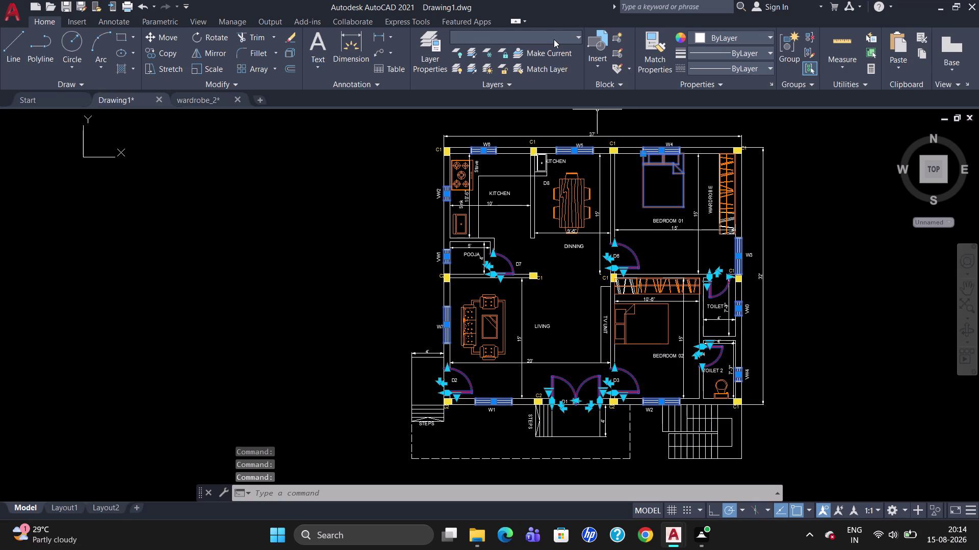
click(554, 39)
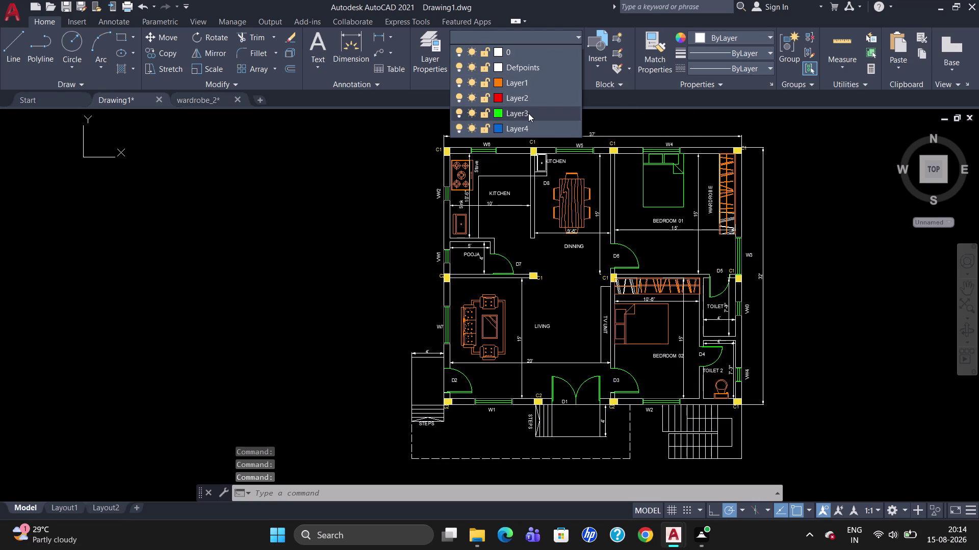
click(530, 128)
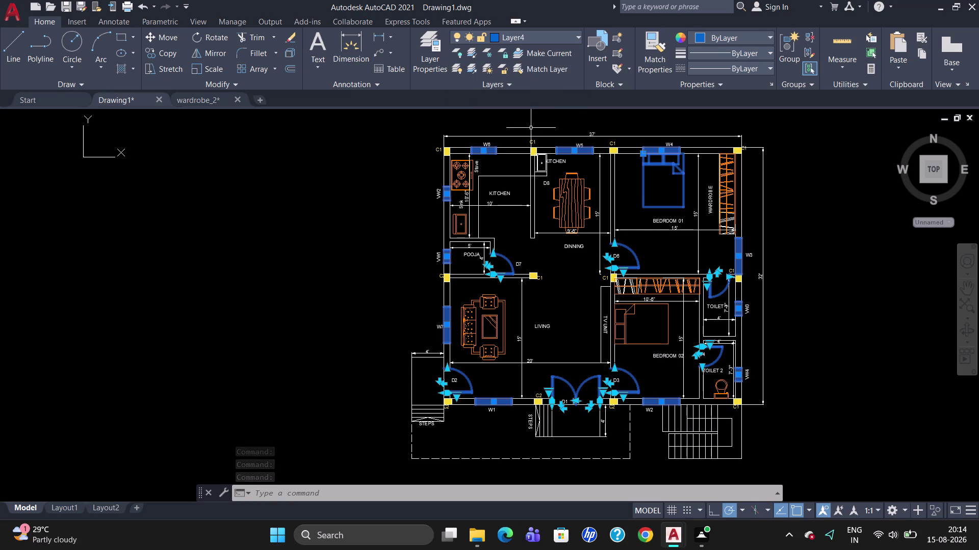
key(Escape)
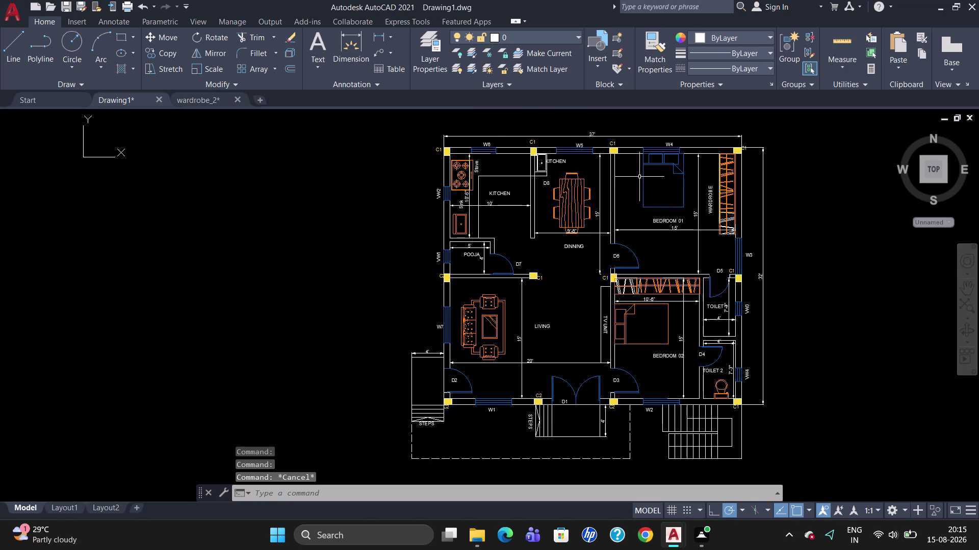
Change the layer of part of the first bedroom's bed from the Layer list.
click(642, 181)
click(542, 31)
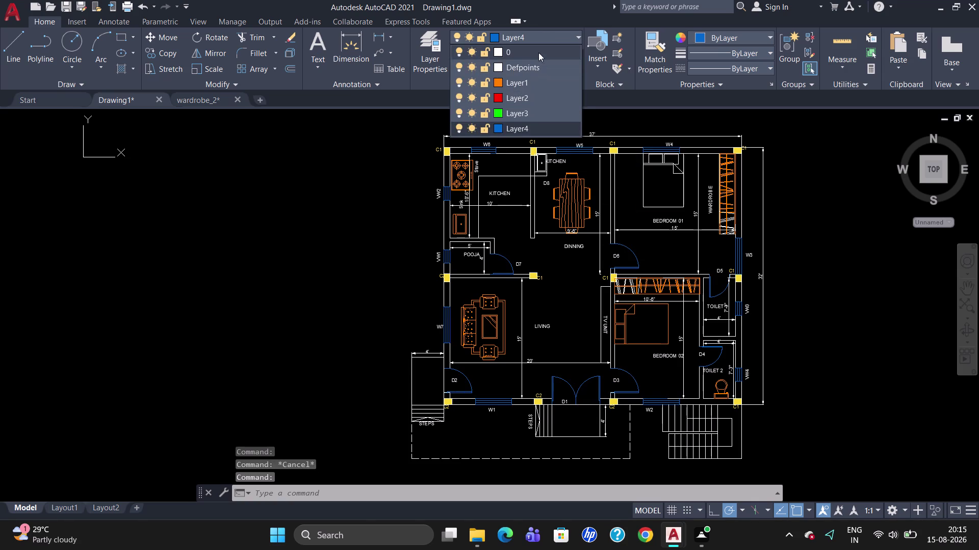
click(536, 84)
key(Escape)
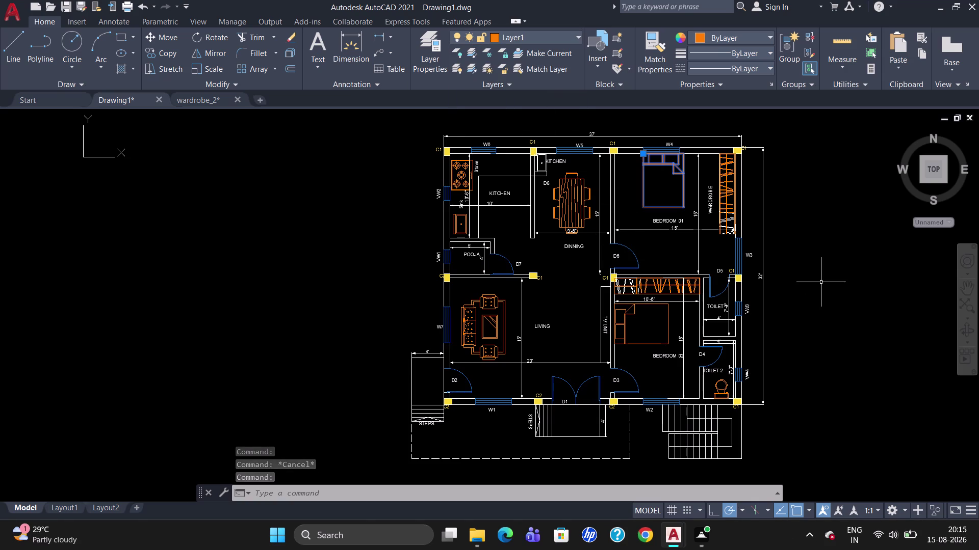
Put the side steps and front entrance steps on green Layer3.
click(431, 416)
click(428, 427)
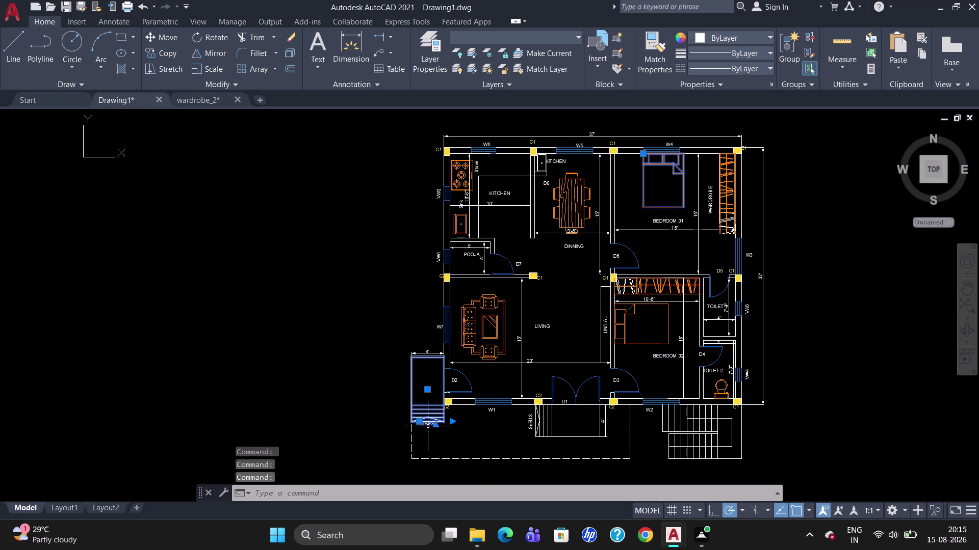
click(547, 434)
click(530, 428)
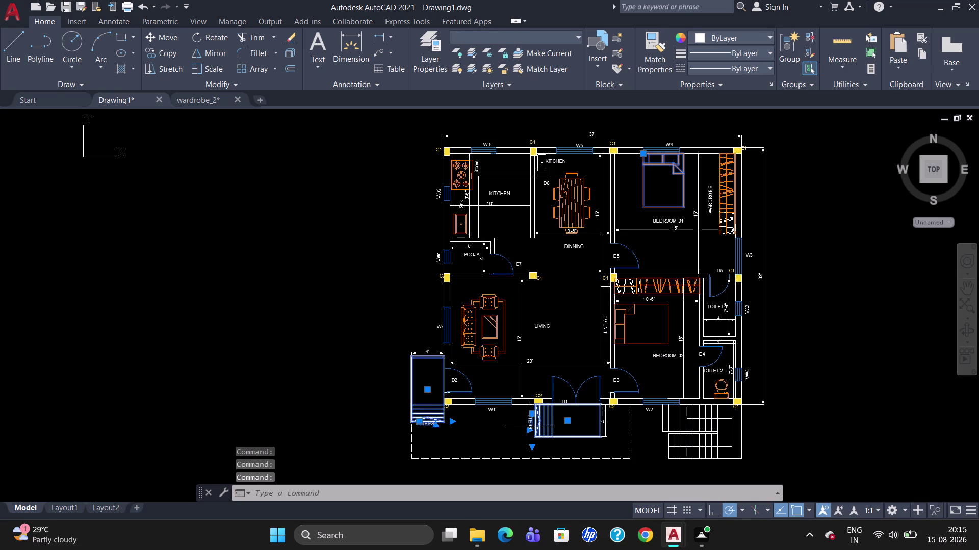
click(508, 40)
click(505, 116)
key(Escape)
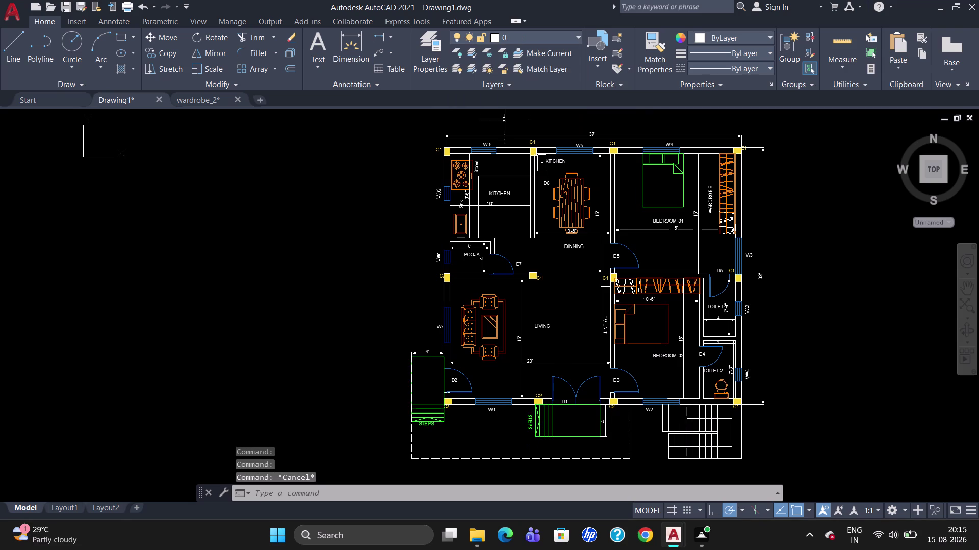
Move the dashed boundary's bottom, right and left edges to red Layer2.
click(524, 459)
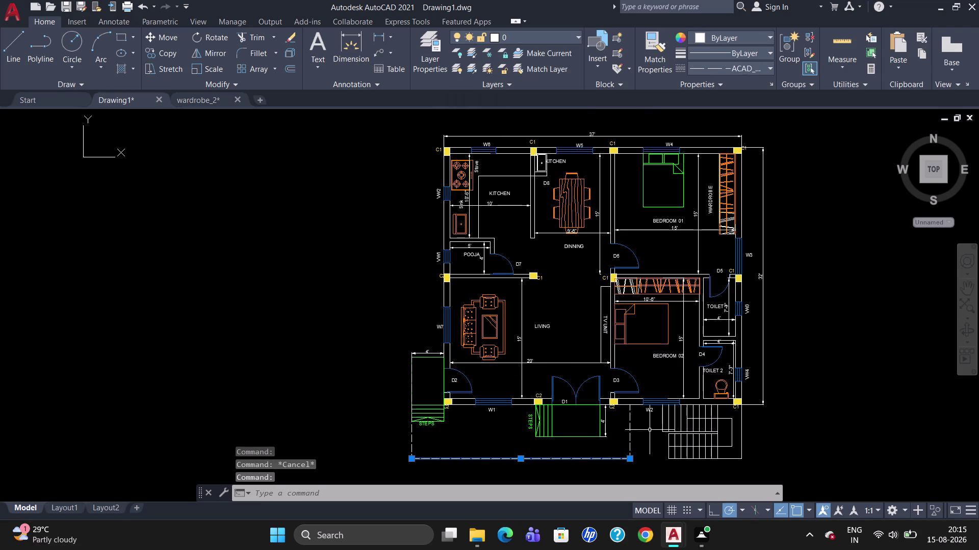
click(628, 438)
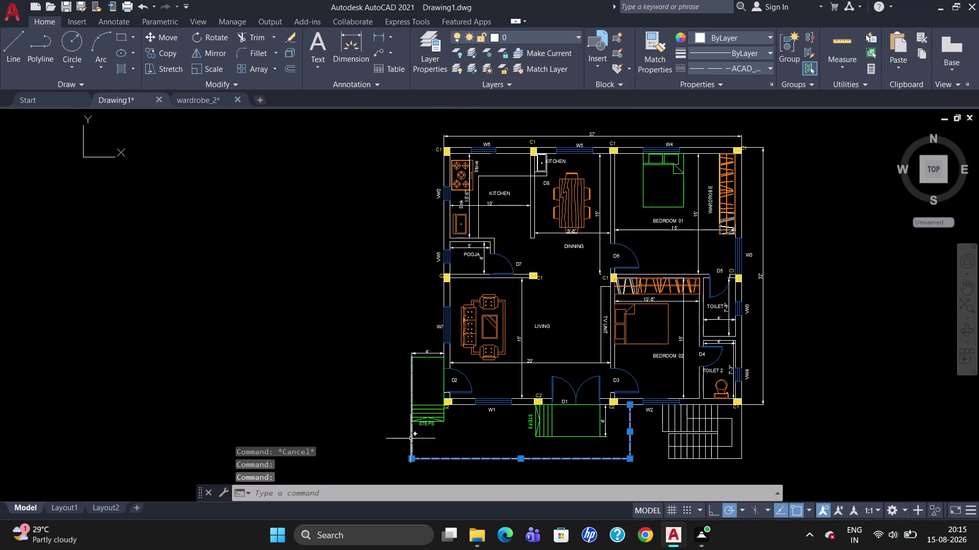
click(409, 438)
click(559, 35)
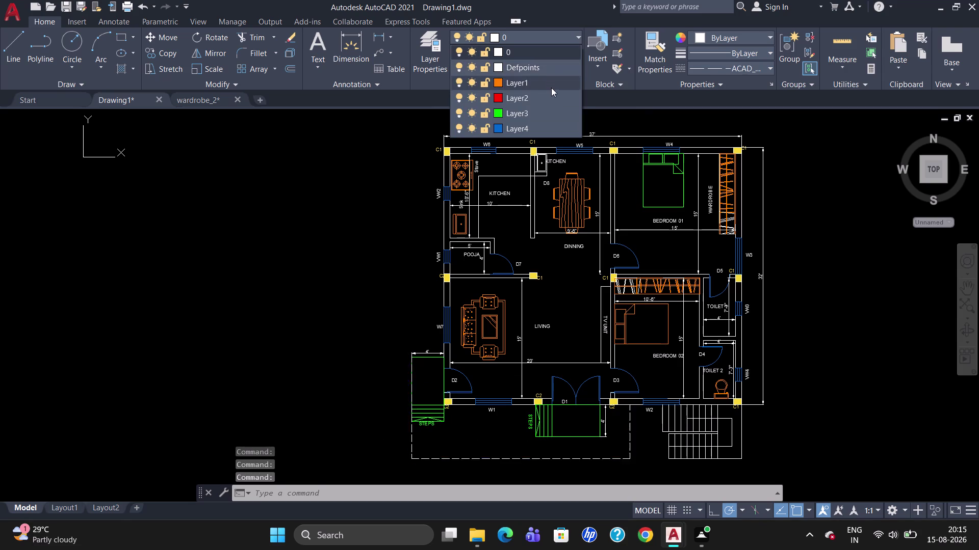
click(549, 95)
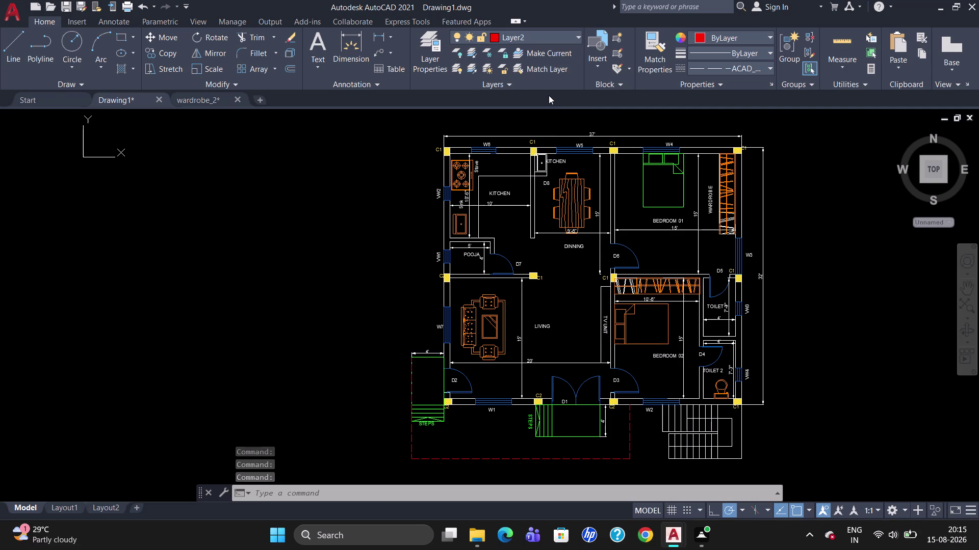
key(Escape)
key(Escape)
Select the angled lines inside the Bedroom 01 wardrobe.
scroll(down, 3)
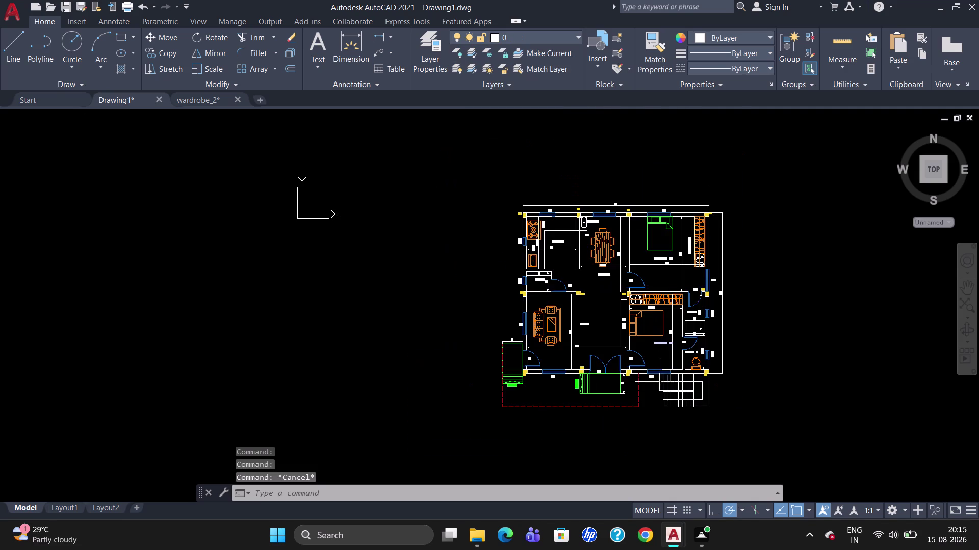
scroll(up, 3)
scroll(down, 3)
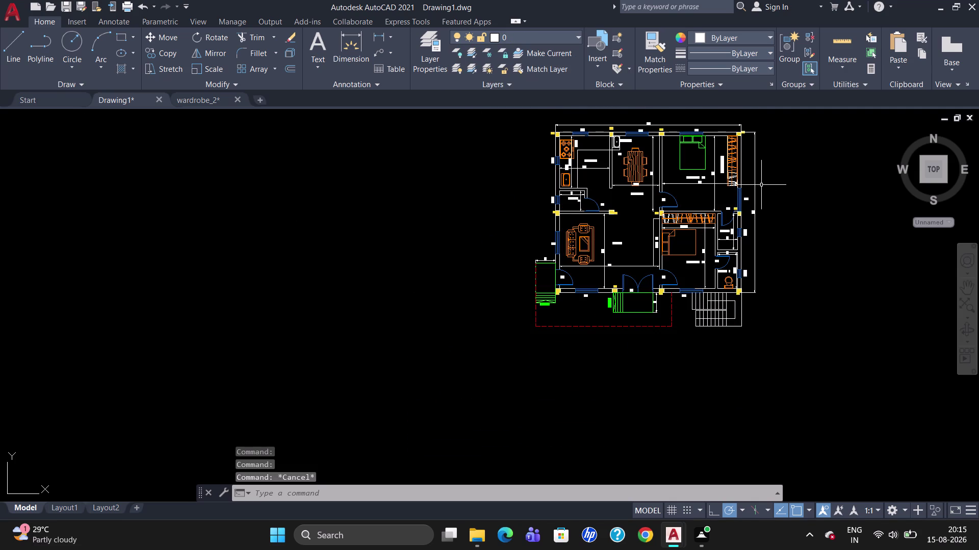
scroll(up, 3)
scroll(up, 3)
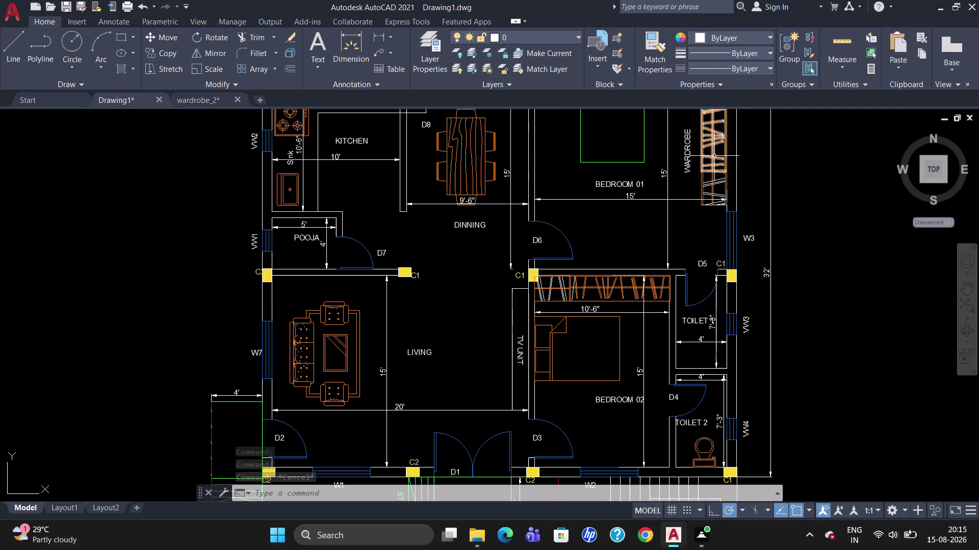
scroll(up, 3)
click(704, 171)
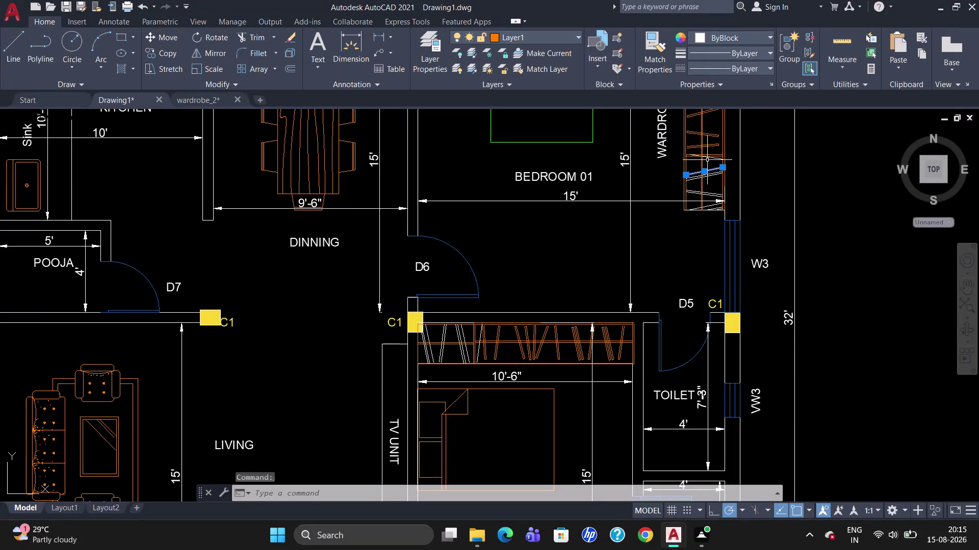
click(708, 158)
click(709, 177)
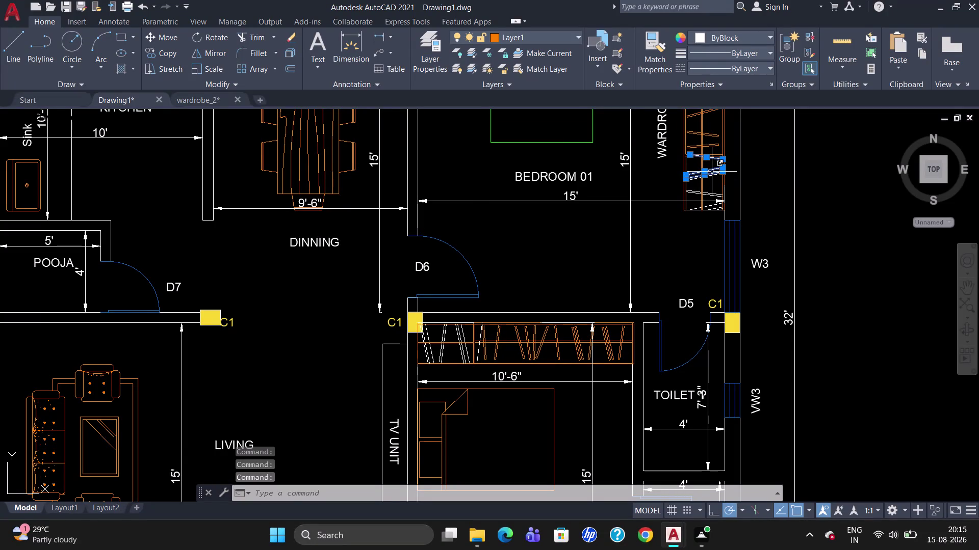
scroll(up, 3)
click(712, 178)
click(710, 213)
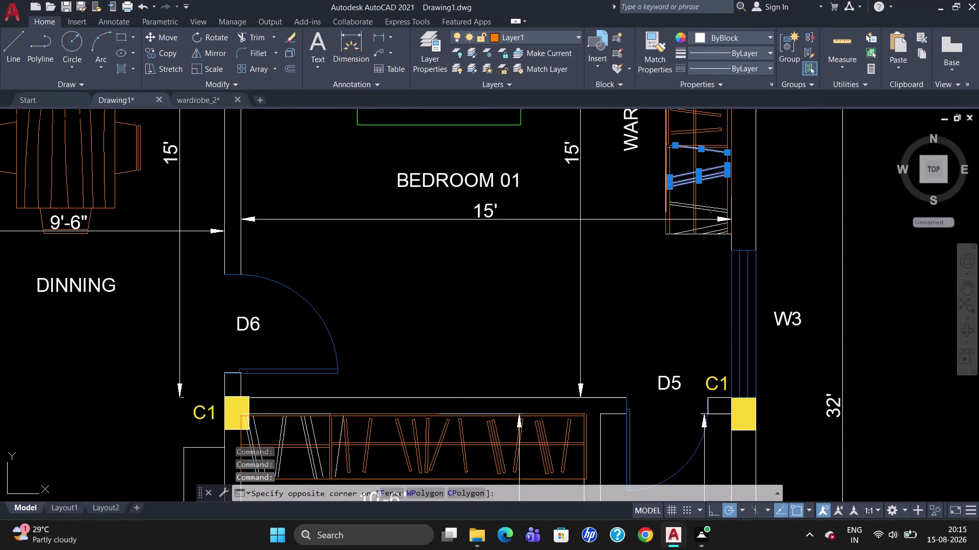
click(710, 211)
click(710, 208)
click(709, 207)
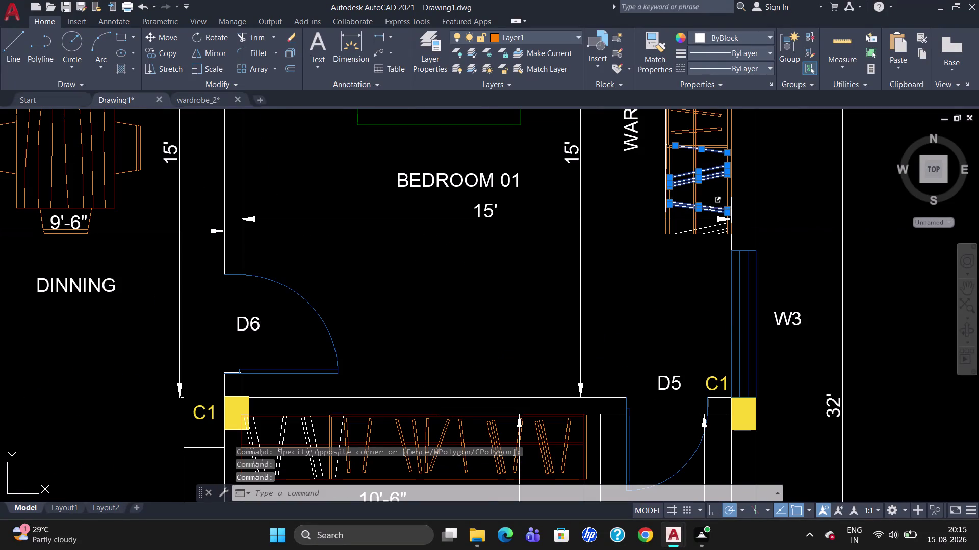
Add the lower and corner wardrobe lines, then move them all to orange Layer1.
click(706, 226)
click(708, 231)
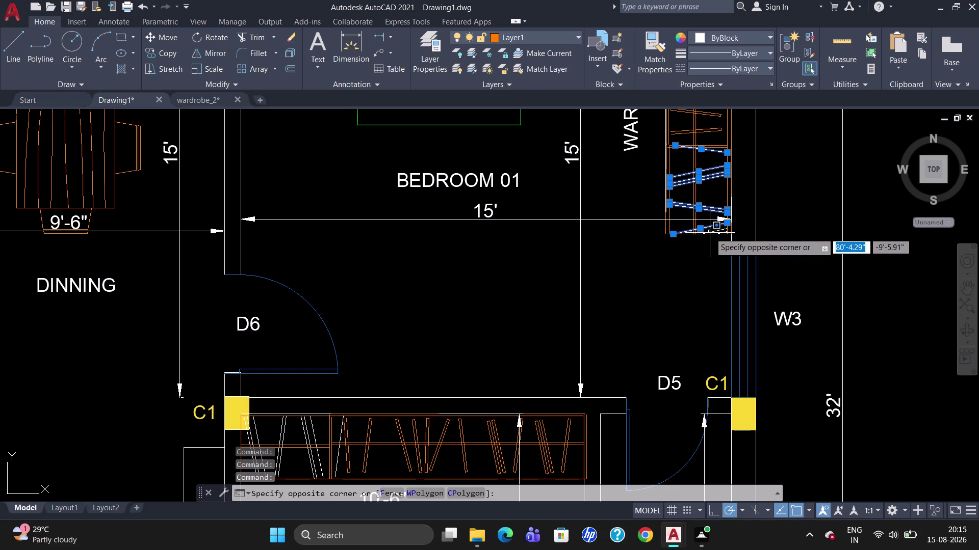
click(710, 233)
click(715, 231)
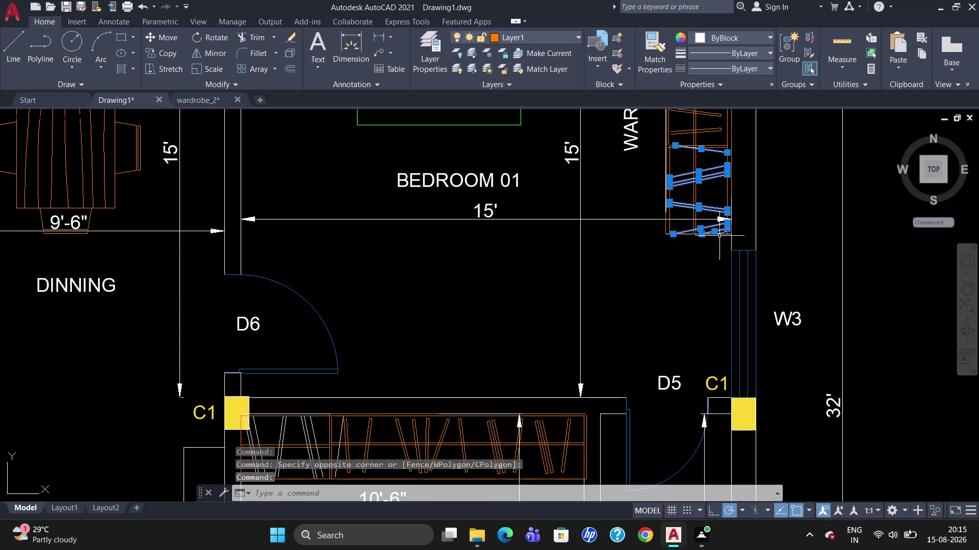
scroll(up, 3)
click(723, 228)
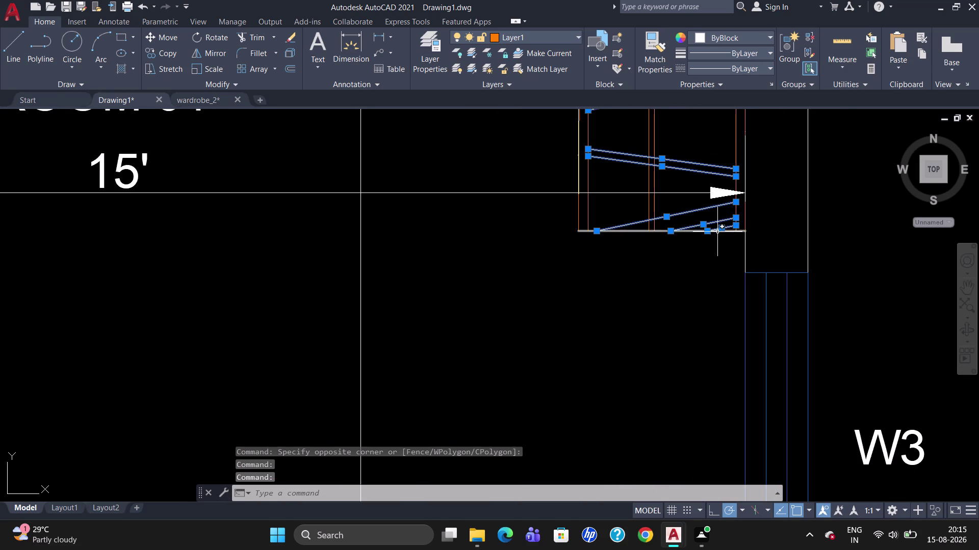
click(712, 232)
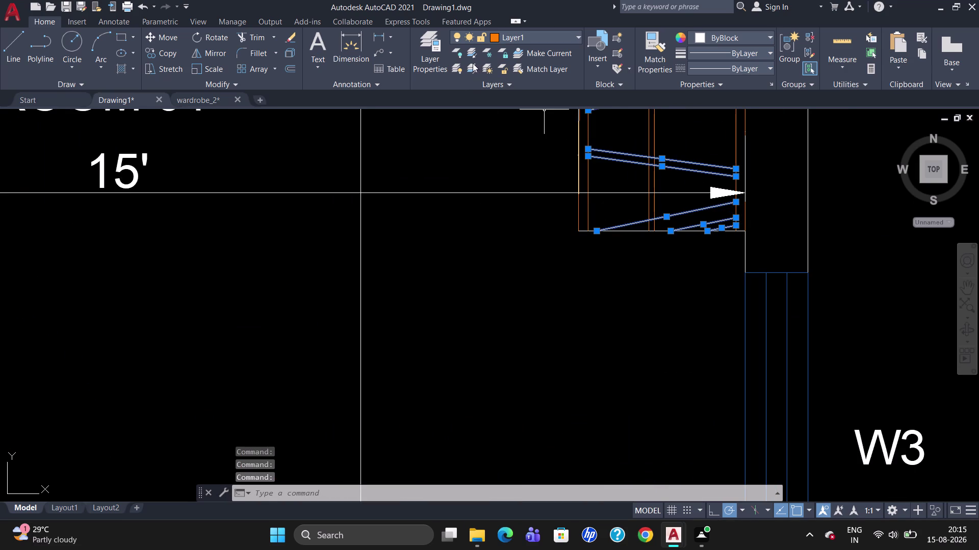
click(510, 38)
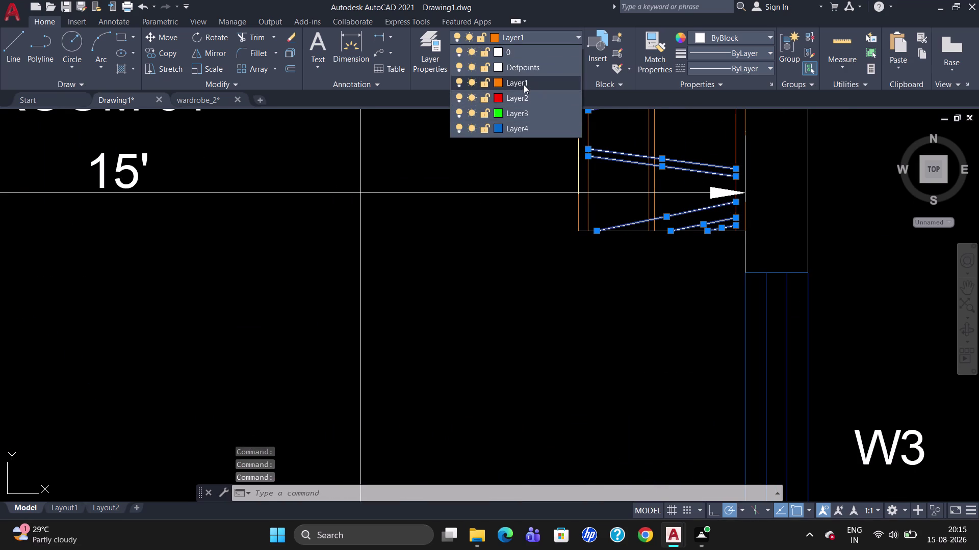
click(524, 85)
key(Escape)
key(Escape)
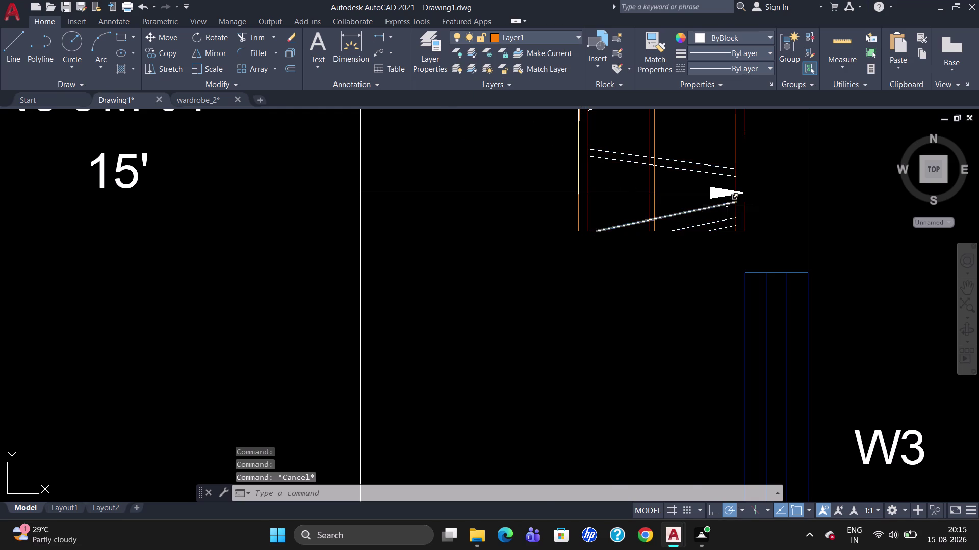
scroll(down, 3)
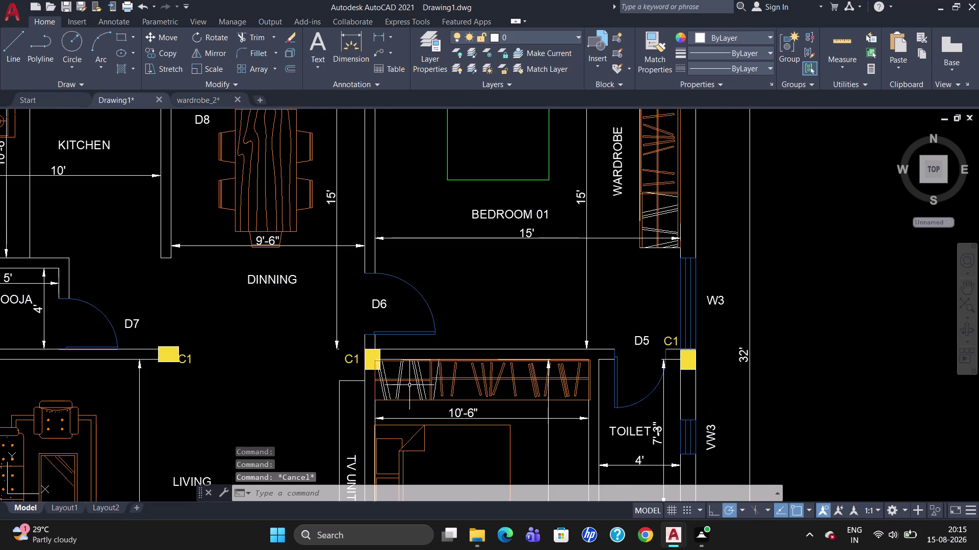
Window-select part of the TV unit lines and move them to Layer1.
click(438, 382)
click(651, 175)
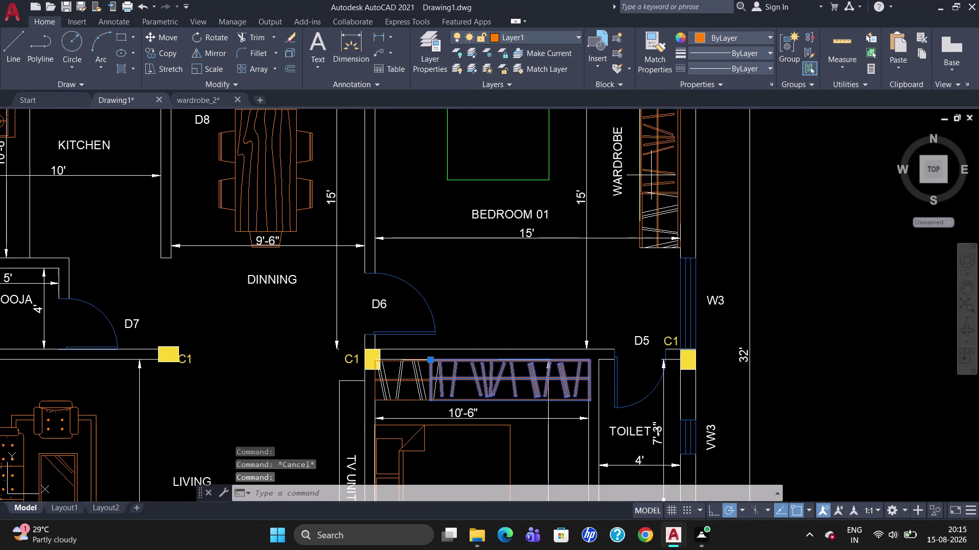
click(655, 148)
key(Escape)
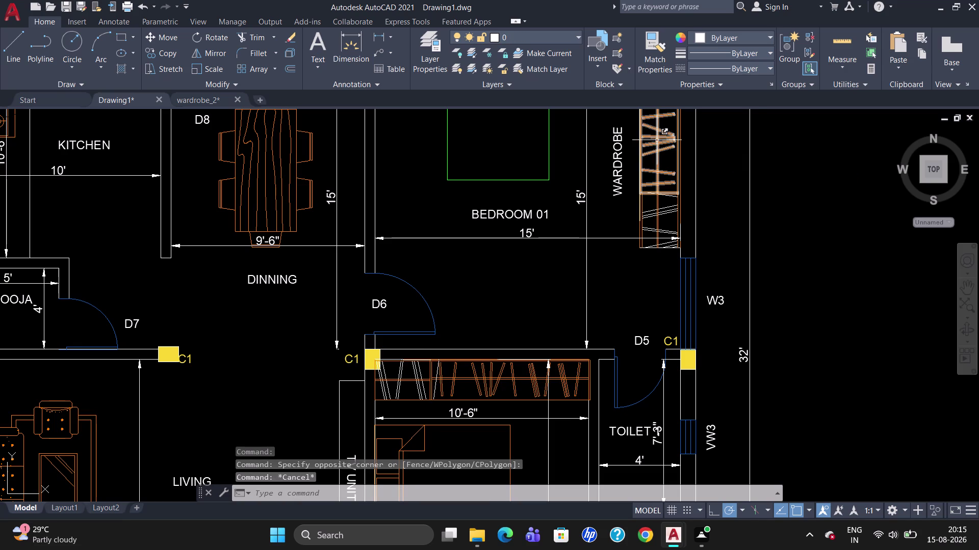
Move the wardrobe's angled lines and the remaining TV unit lines to Layer1.
click(657, 139)
click(539, 382)
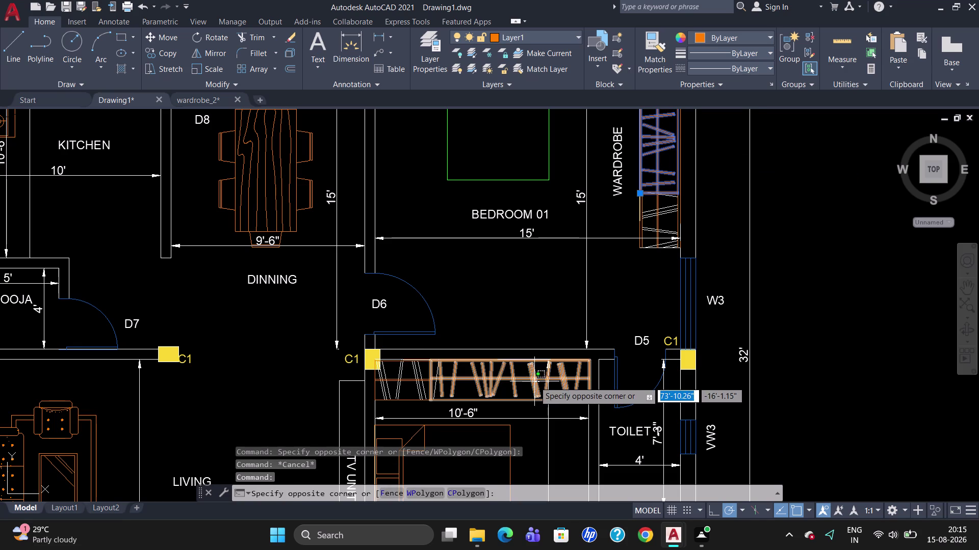
click(534, 381)
click(519, 36)
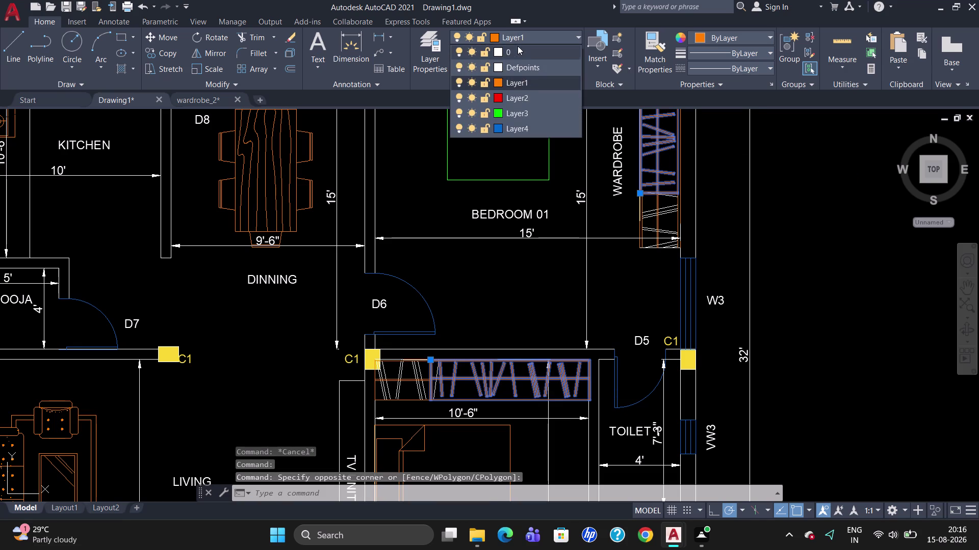
click(518, 51)
key(Escape)
key(Escape)
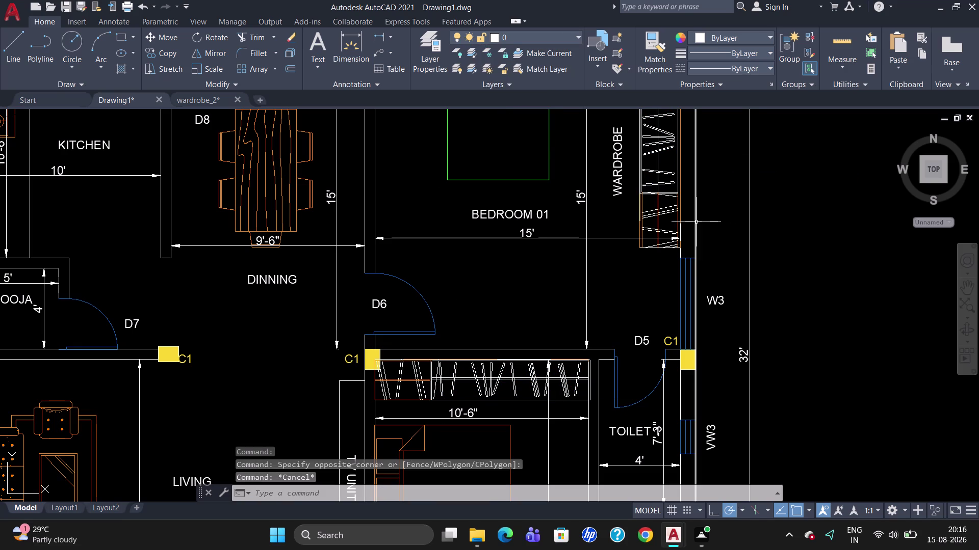
Put the TV unit's short inner line and outline on Layer1.
click(400, 382)
scroll(up, 3)
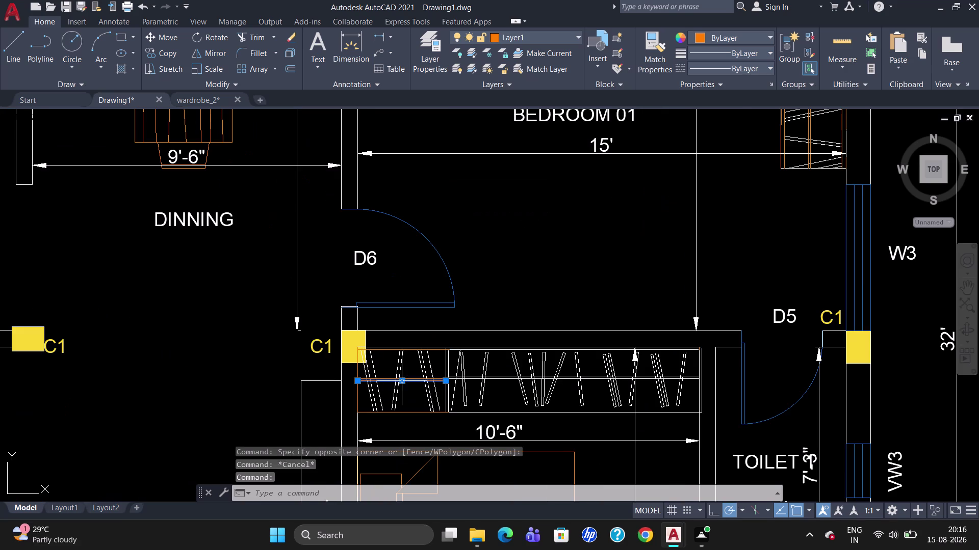
click(414, 380)
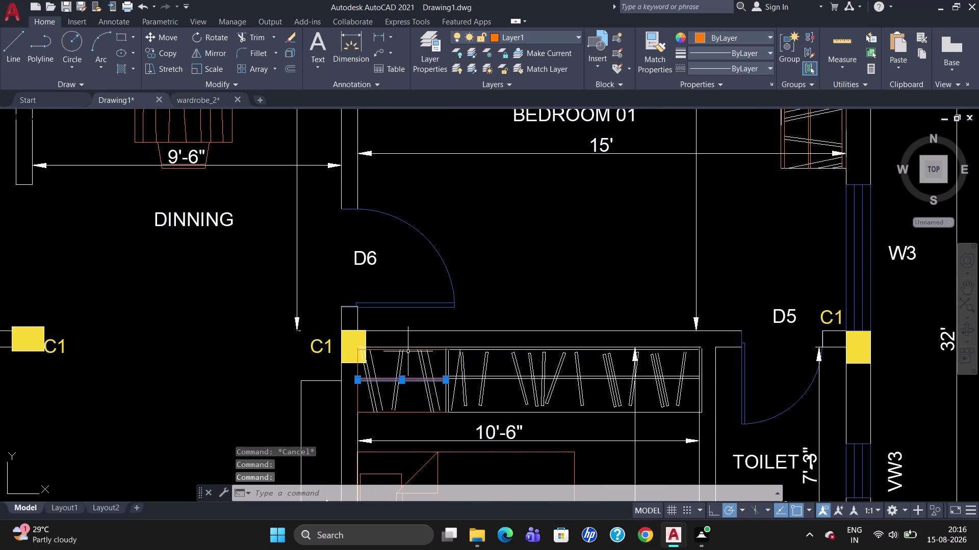
click(410, 350)
click(358, 369)
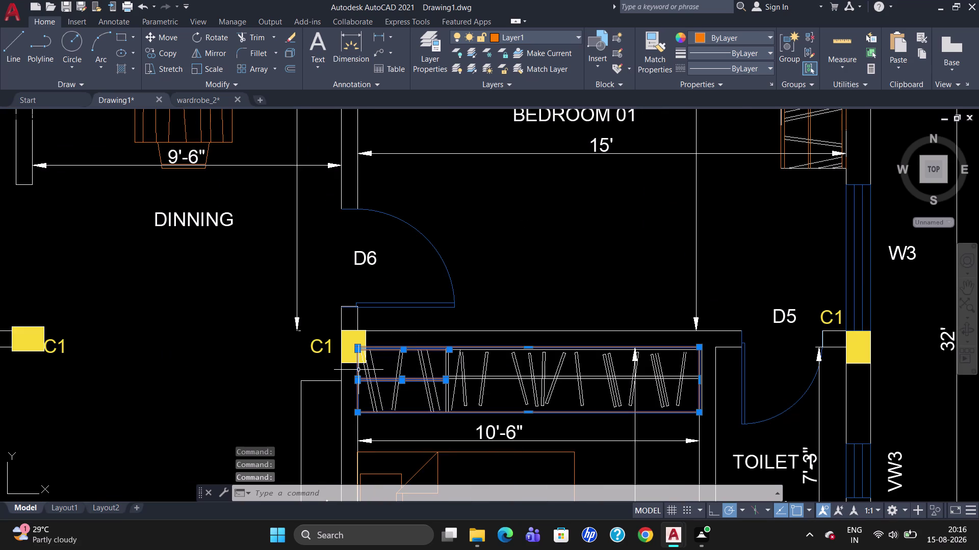
click(558, 33)
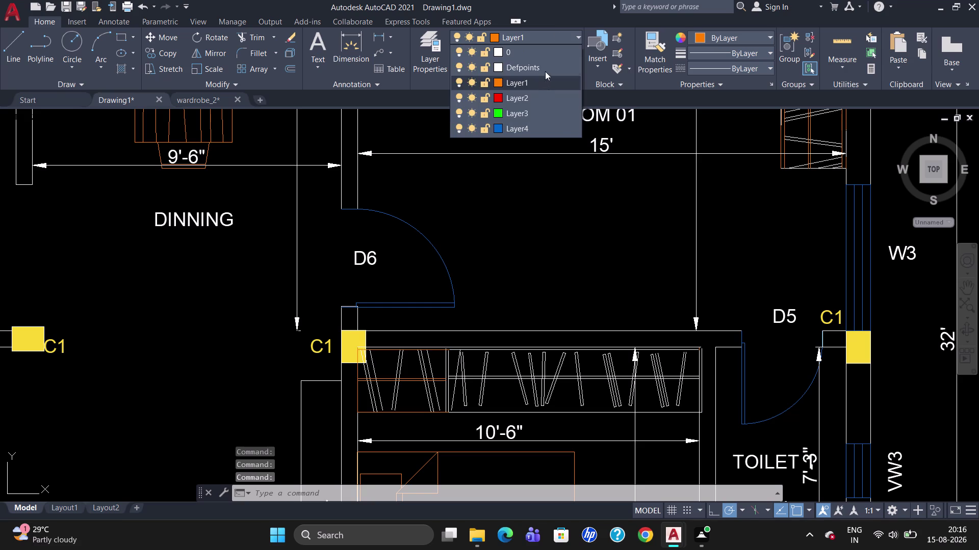
click(539, 56)
key(Escape)
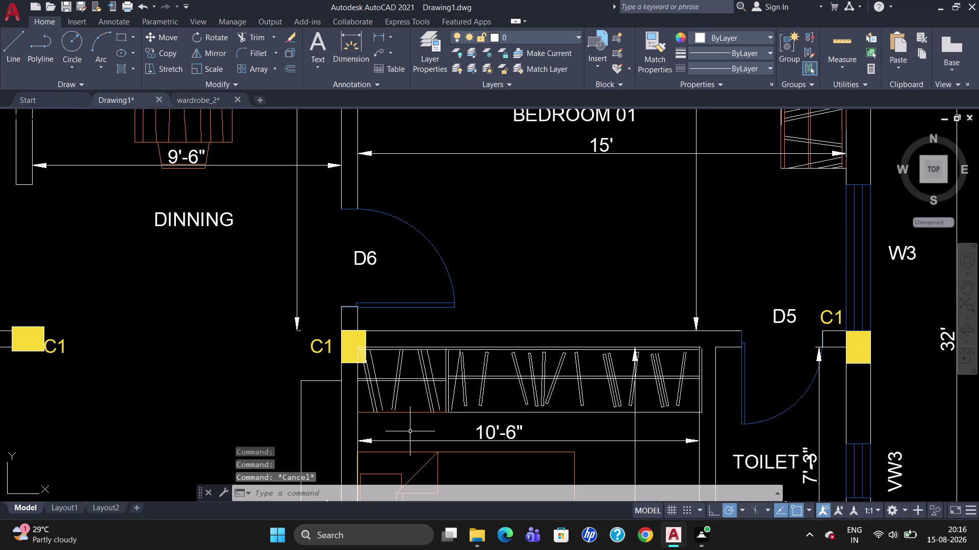
Move the TV unit's bottom edge line to Layer1.
click(404, 413)
click(560, 33)
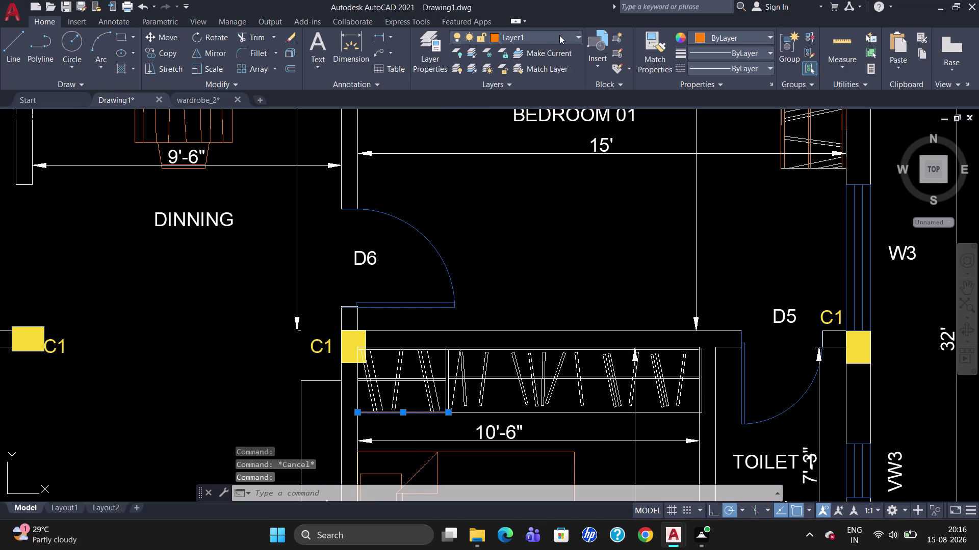
click(549, 58)
key(Escape)
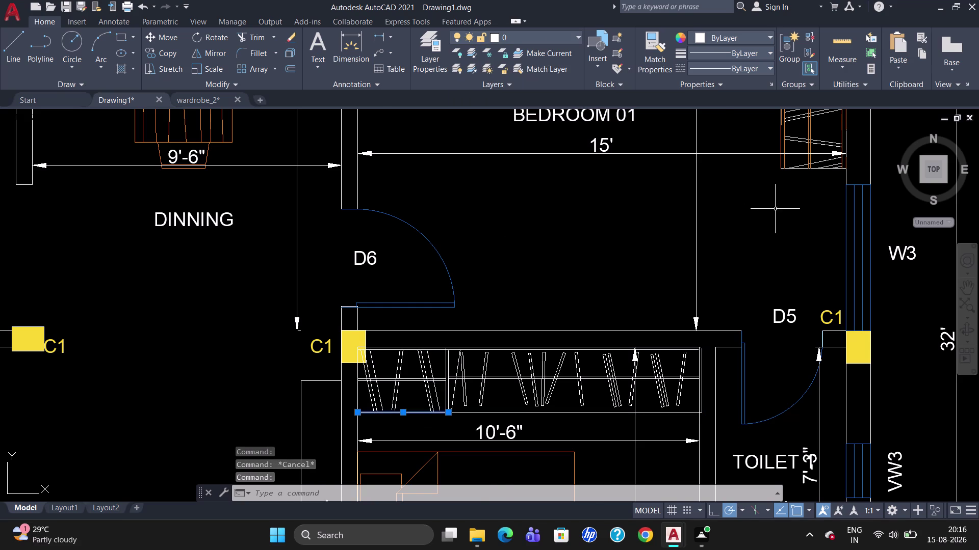
scroll(down, 3)
scroll(up, 3)
scroll(down, 3)
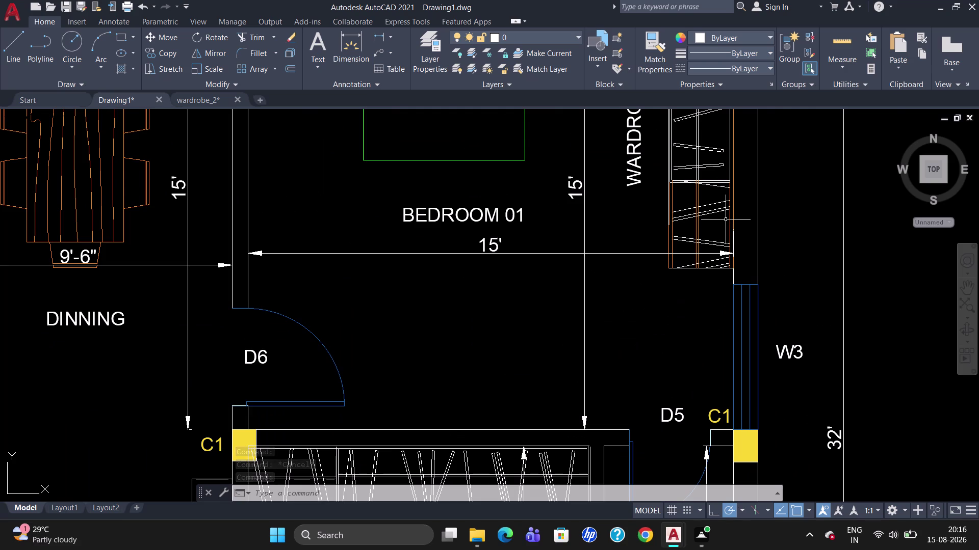
Gather the bedroom wardrobe's edge and middle lines and put them on Layer1.
click(730, 214)
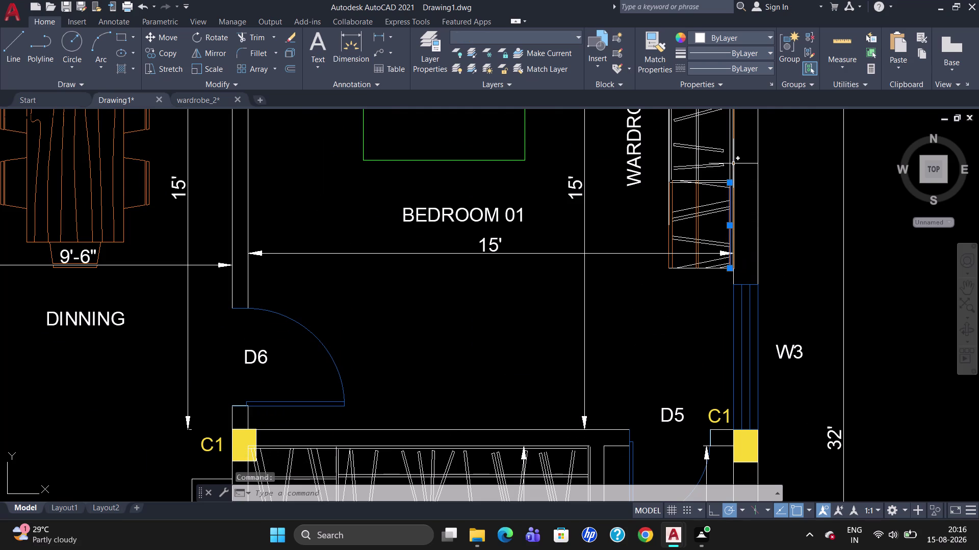
click(733, 163)
click(698, 204)
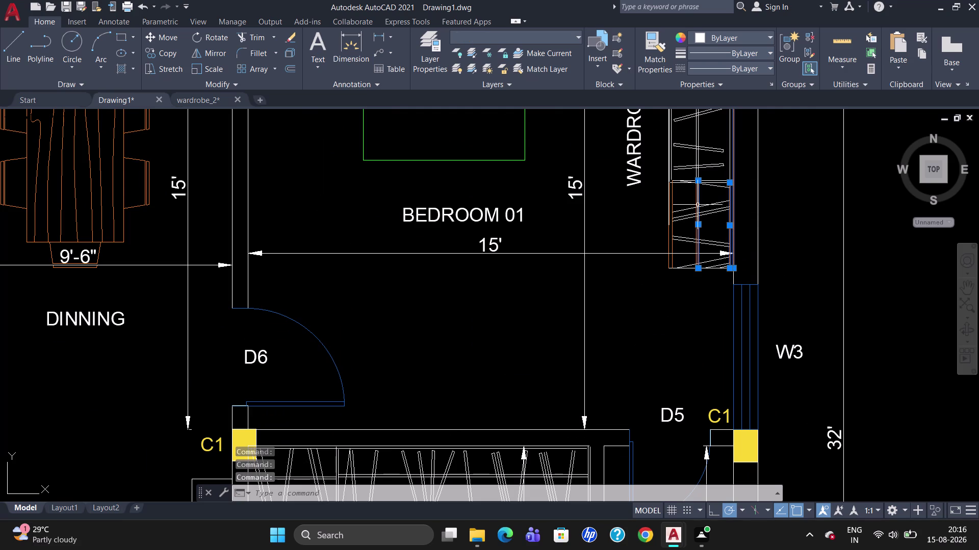
click(697, 206)
scroll(up, 3)
click(668, 219)
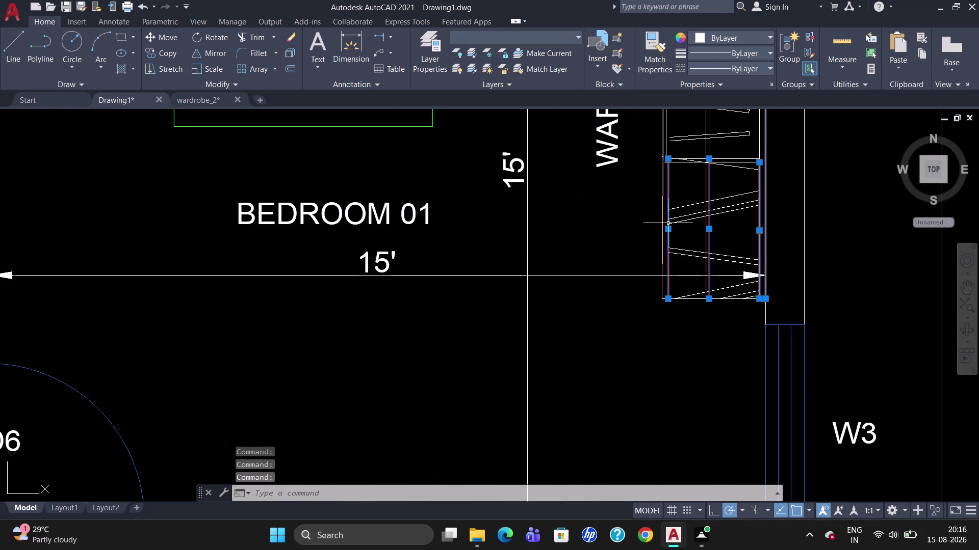
click(662, 284)
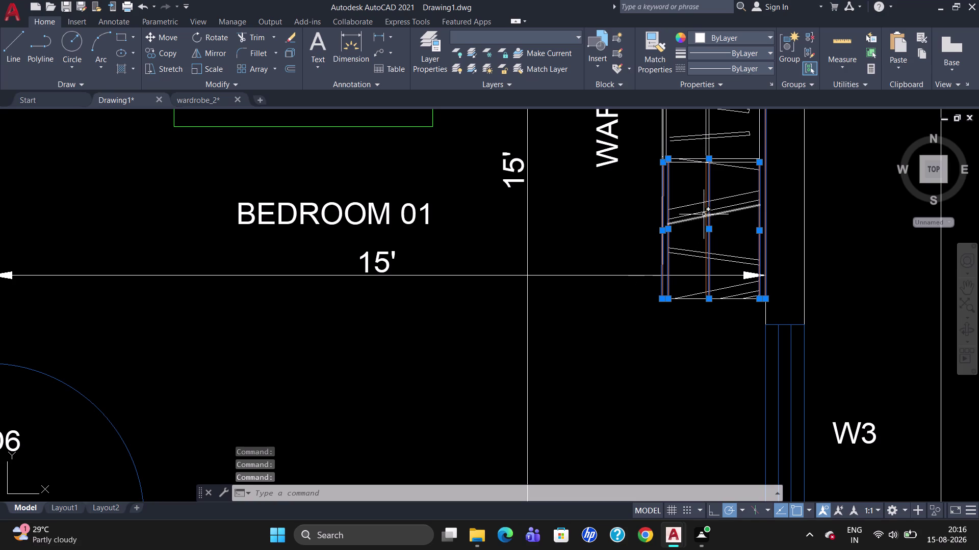
click(705, 214)
click(556, 32)
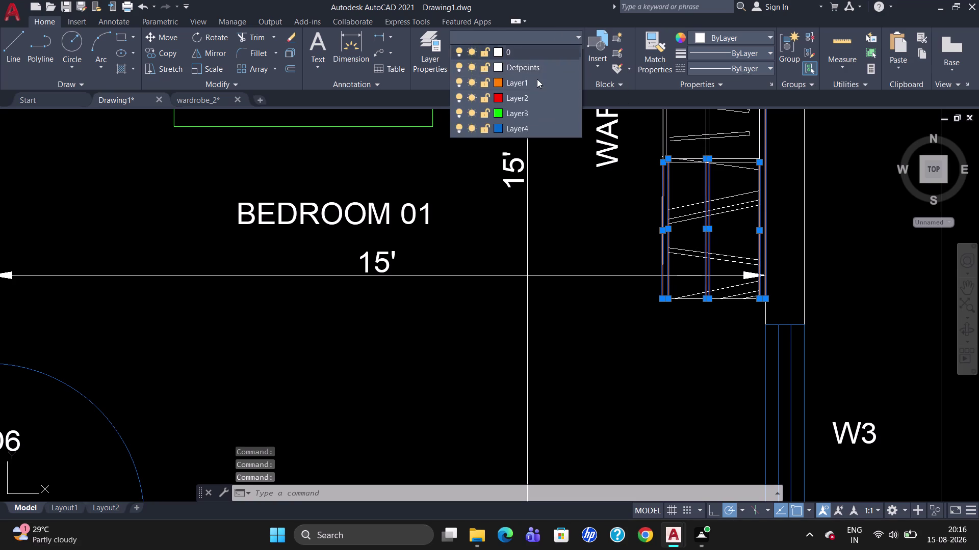
click(549, 53)
key(Escape)
scroll(down, 3)
key(Escape)
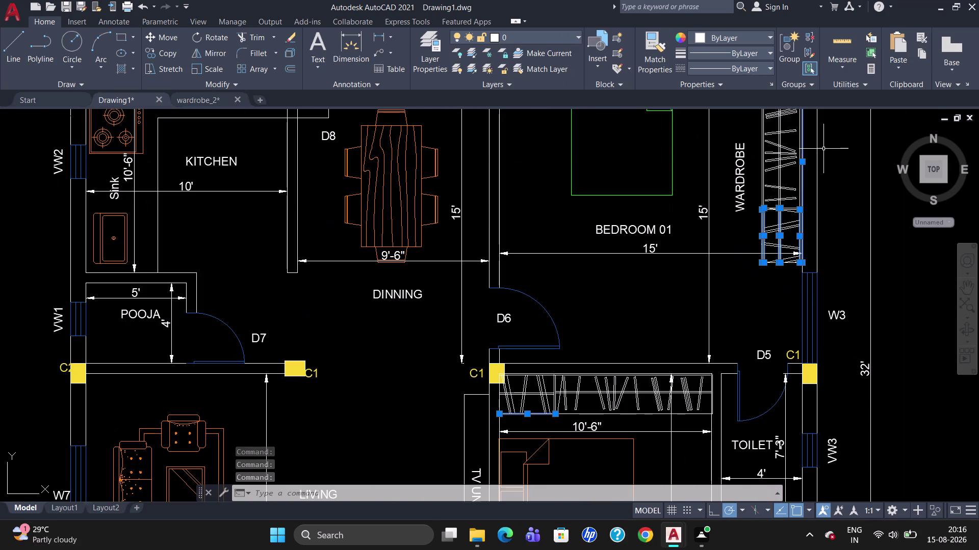
Zoom out to the full floor plan and bring up the hatch fill types.
scroll(down, 3)
scroll(up, 3)
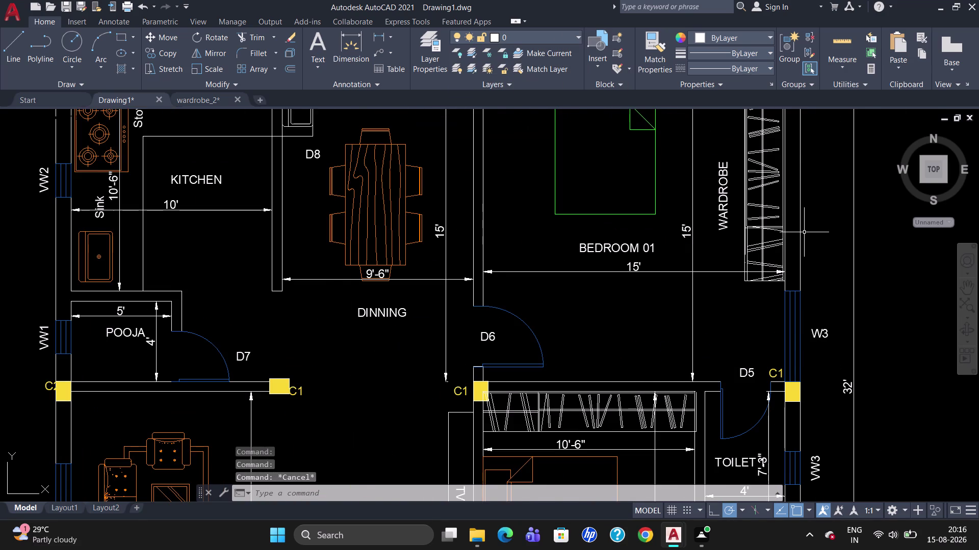
scroll(down, 3)
scroll(down, 3)
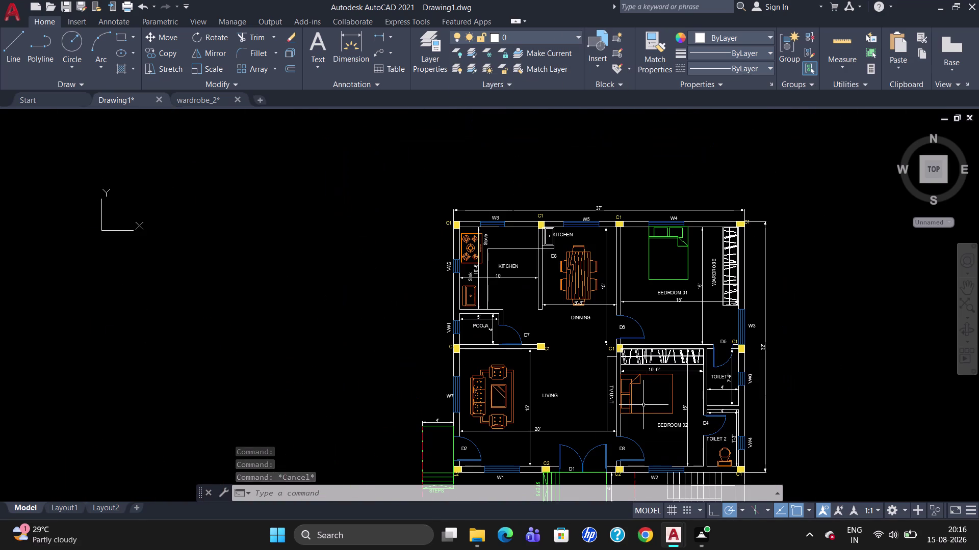
click(130, 75)
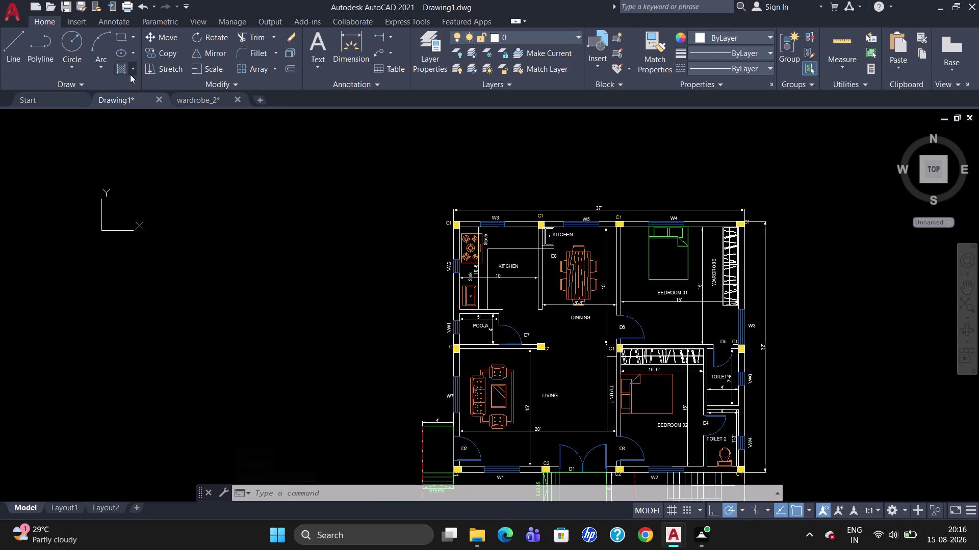
Start a gradient fill with grey as both gradient colours.
click(139, 113)
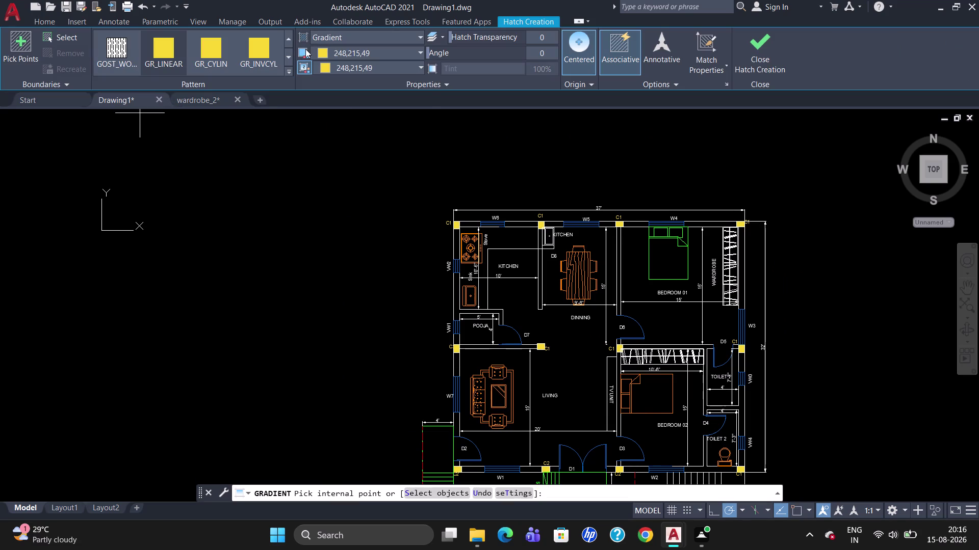
click(326, 51)
click(319, 83)
click(348, 65)
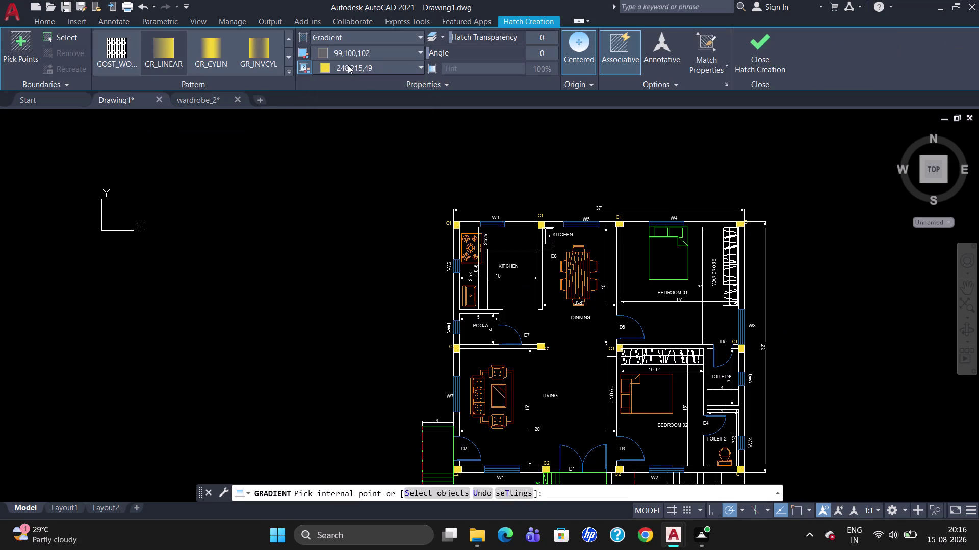
click(323, 94)
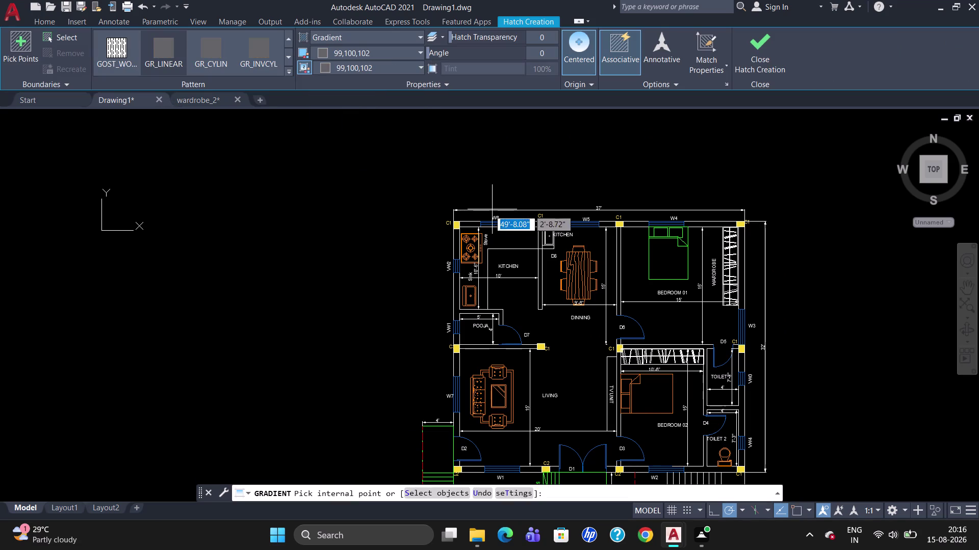
Pick wall sections beside W6, W5, column C1 and the kitchen for the fill.
scroll(up, 3)
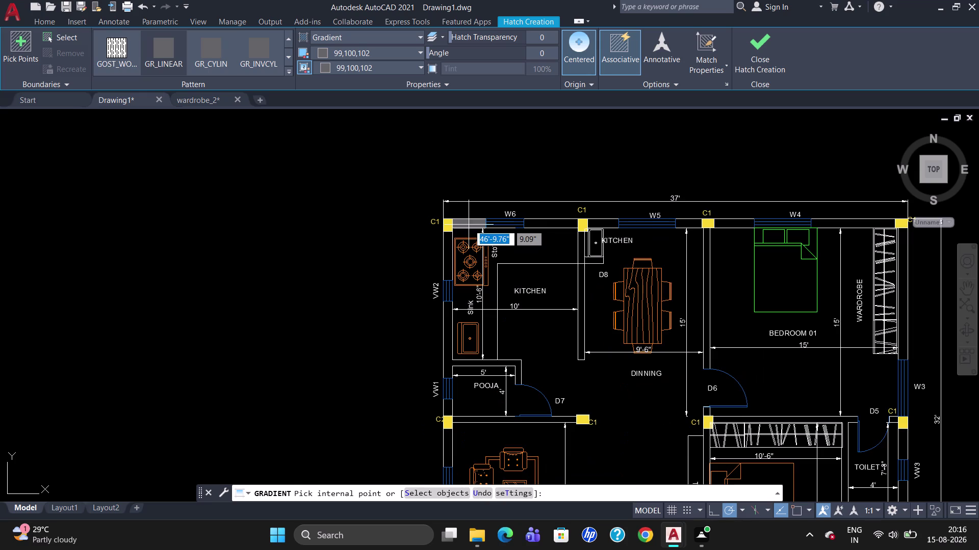
click(468, 224)
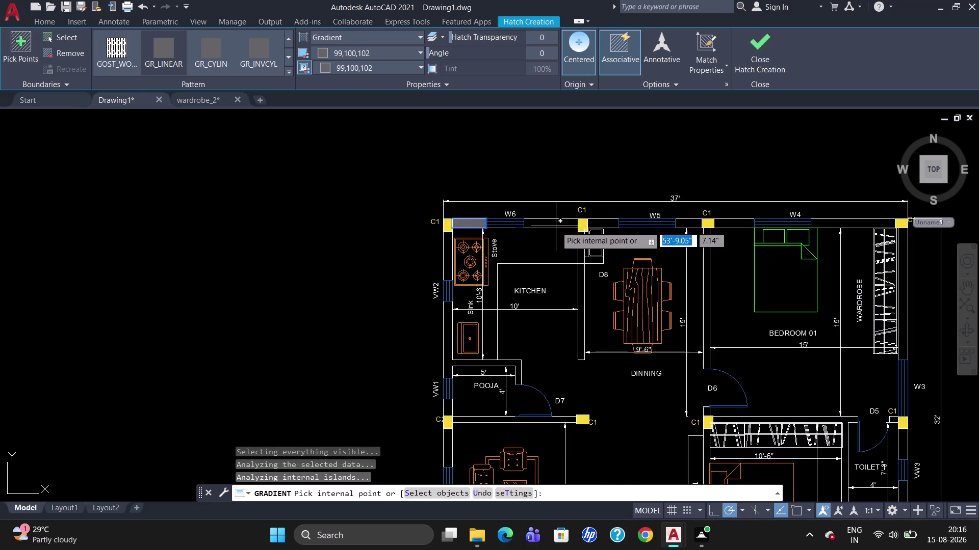
click(556, 226)
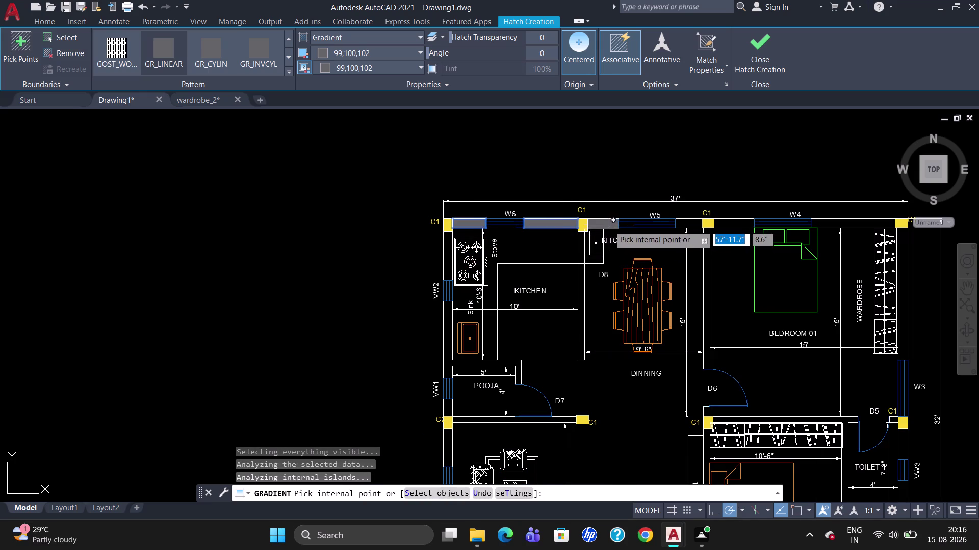
click(608, 226)
click(682, 225)
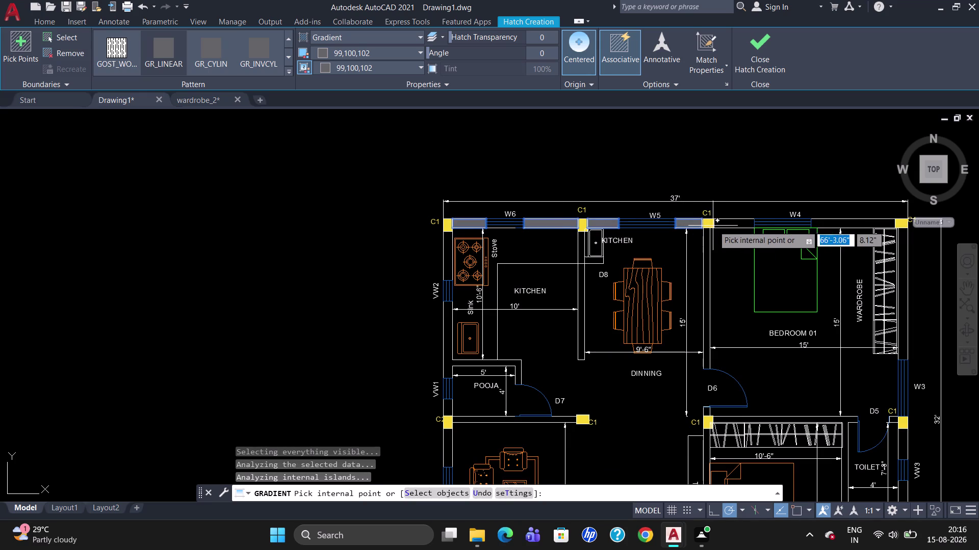
click(729, 224)
click(840, 226)
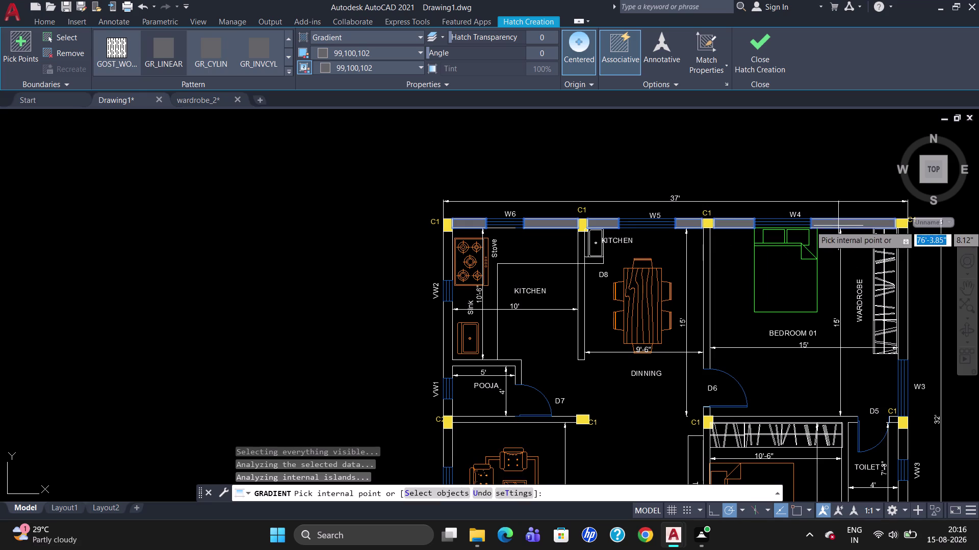
click(709, 279)
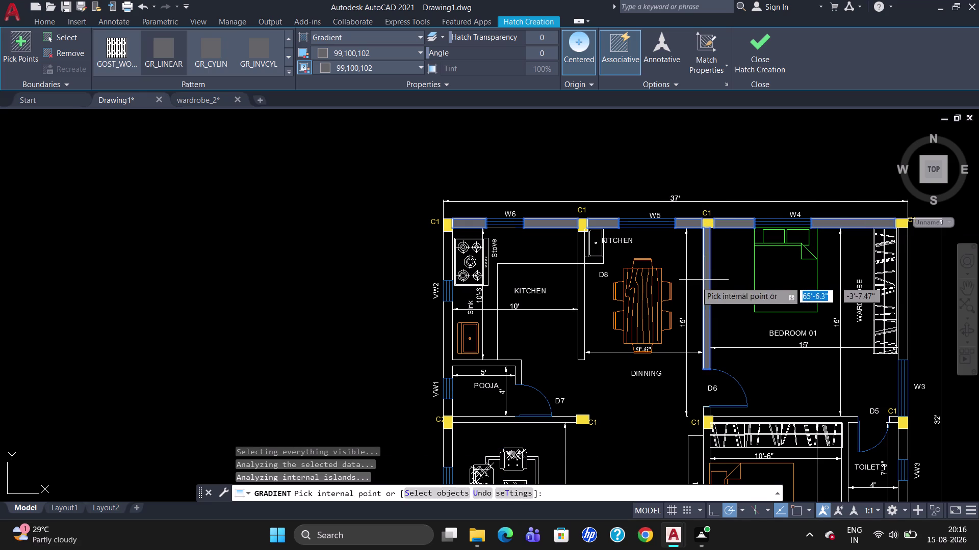
click(581, 286)
click(580, 247)
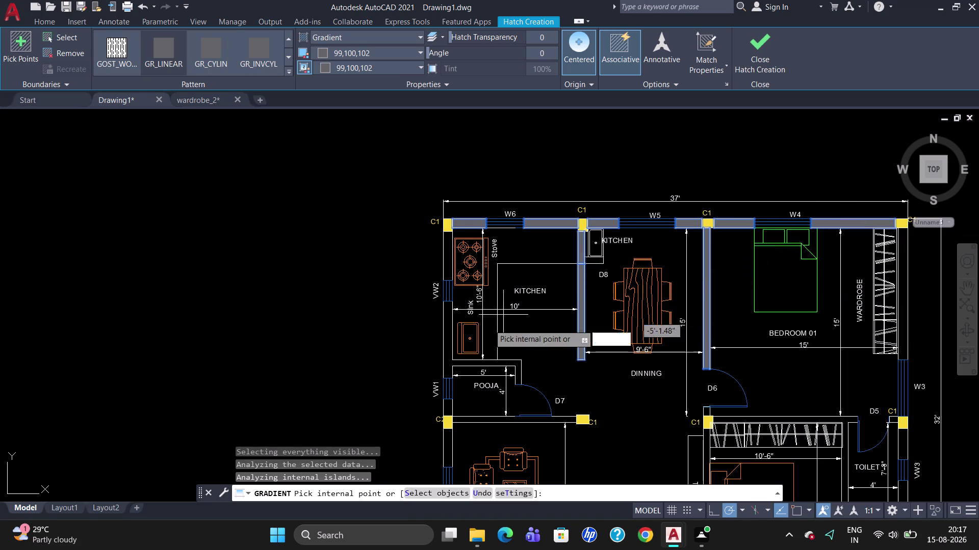
Pick walls near the POOJA room and W7, then cancel the fill.
scroll(down, 3)
scroll(up, 3)
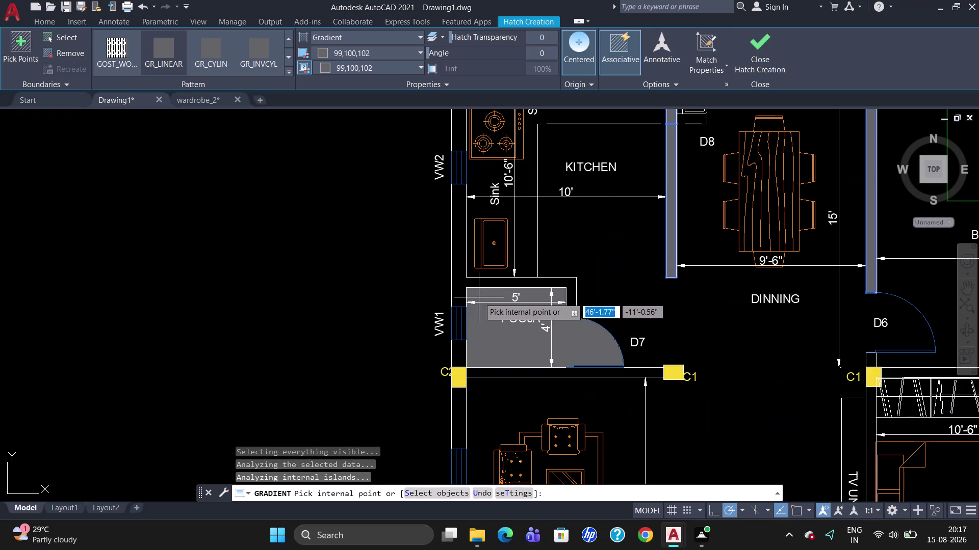
click(459, 247)
scroll(down, 3)
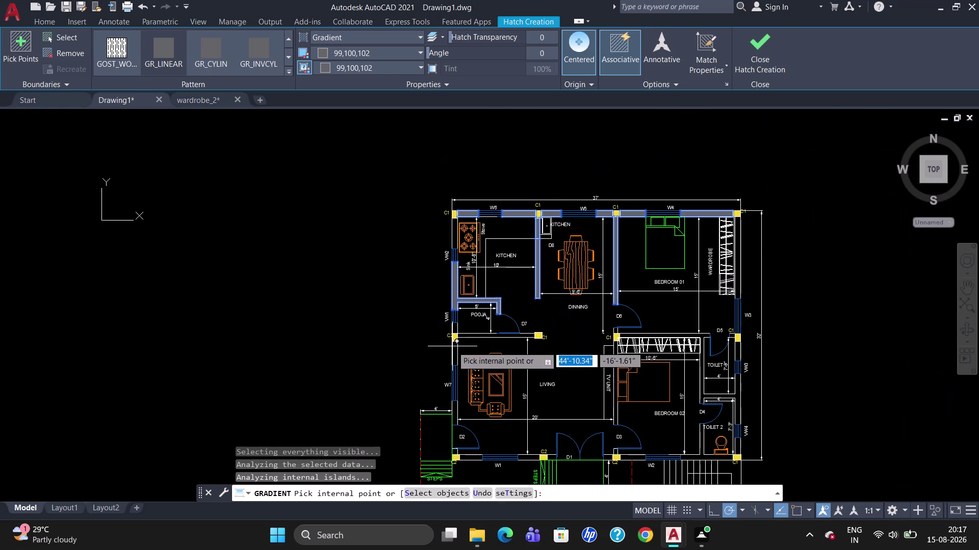
click(455, 235)
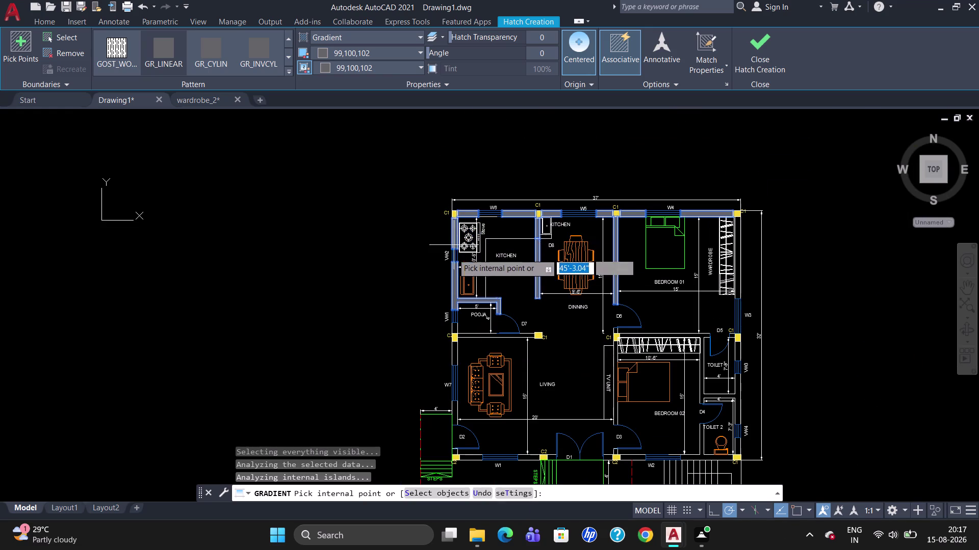
scroll(down, 3)
scroll(up, 3)
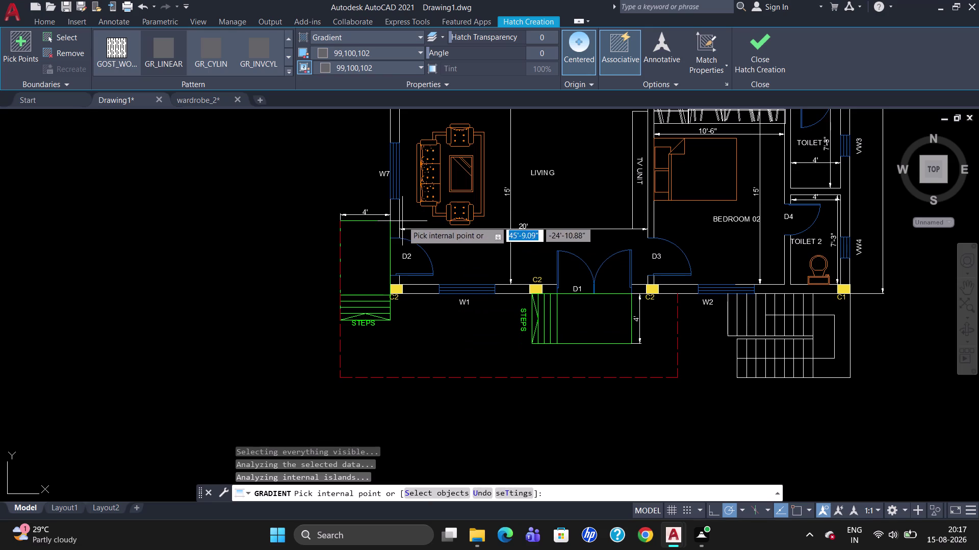
click(395, 218)
scroll(down, 3)
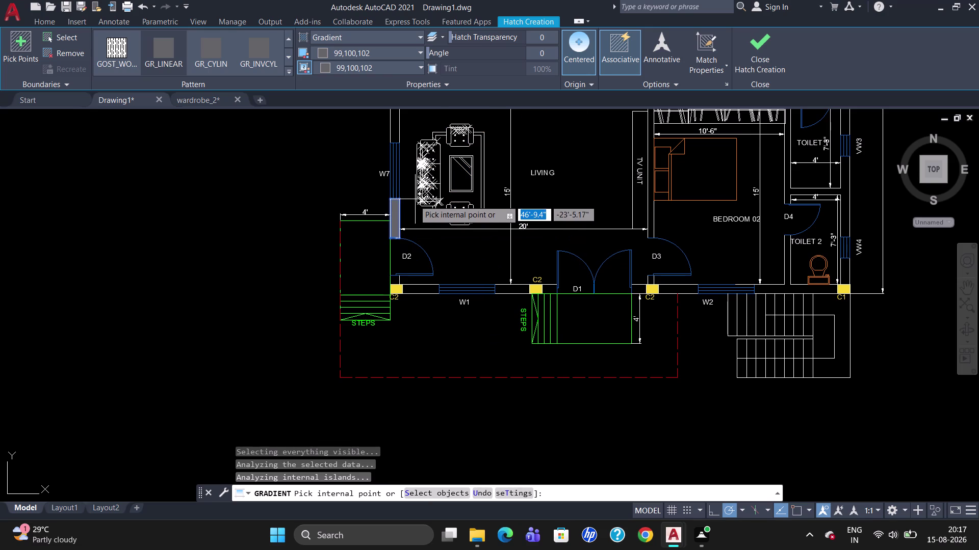
scroll(up, 3)
click(406, 187)
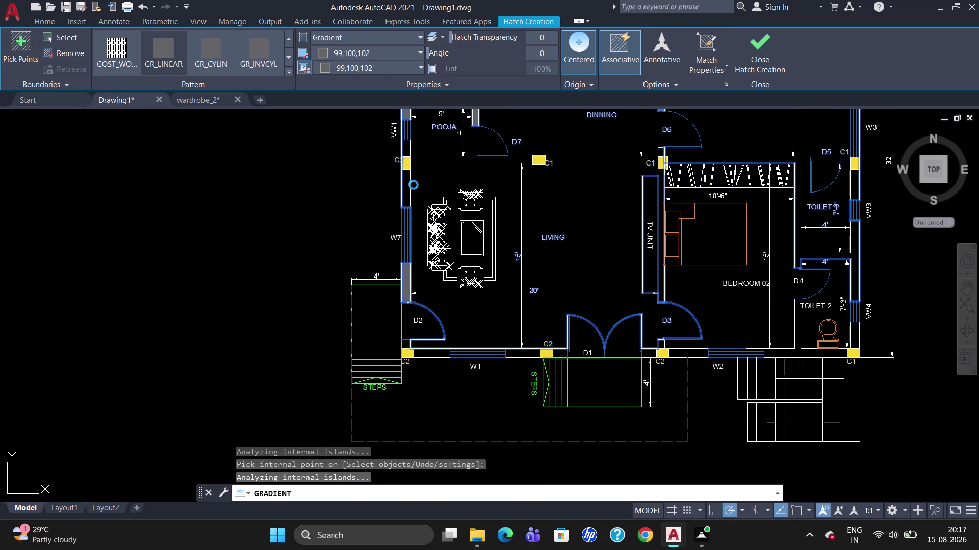
scroll(up, 3)
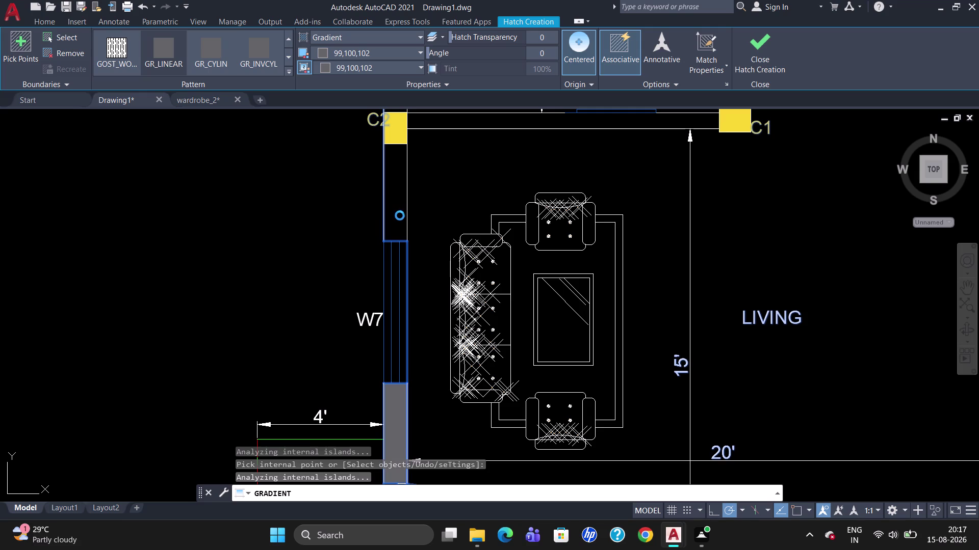
click(400, 215)
key(Escape)
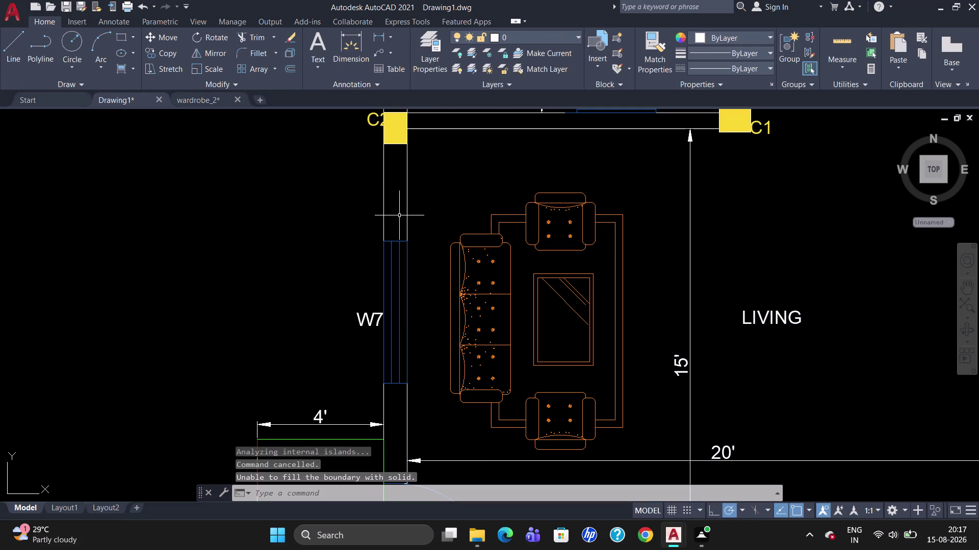
Start a new grey gradient wall fill, pick two wall areas, and dismiss the error.
scroll(down, 3)
scroll(up, 3)
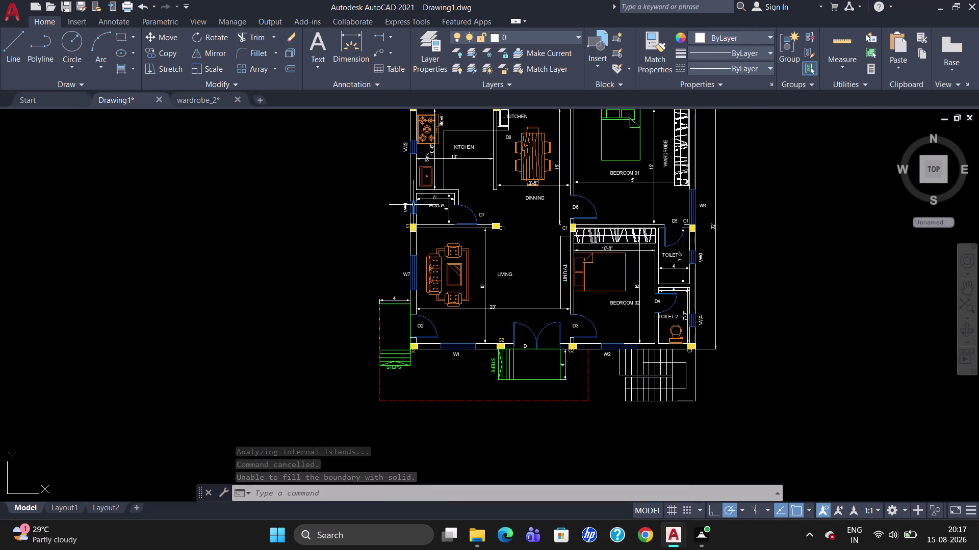
scroll(up, 3)
scroll(down, 3)
scroll(up, 3)
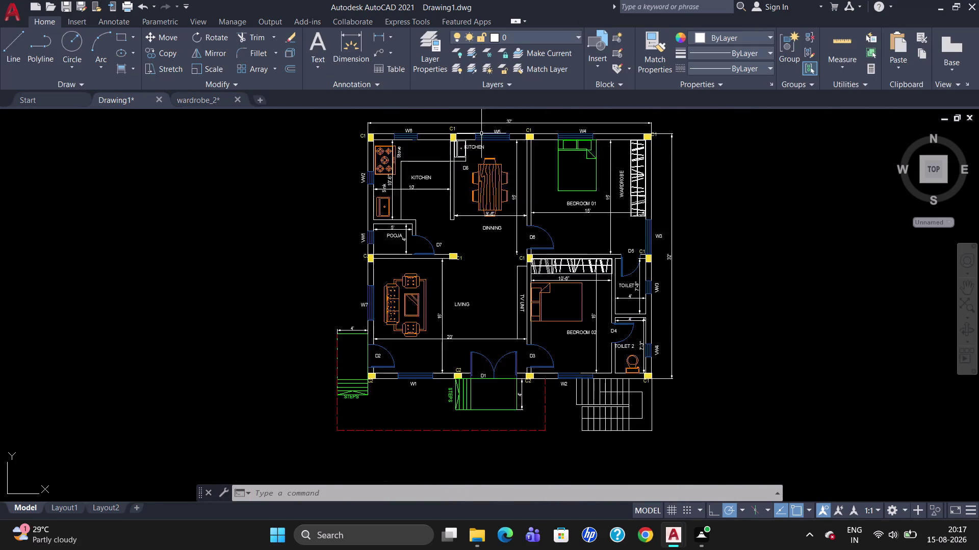
scroll(up, 3)
click(128, 71)
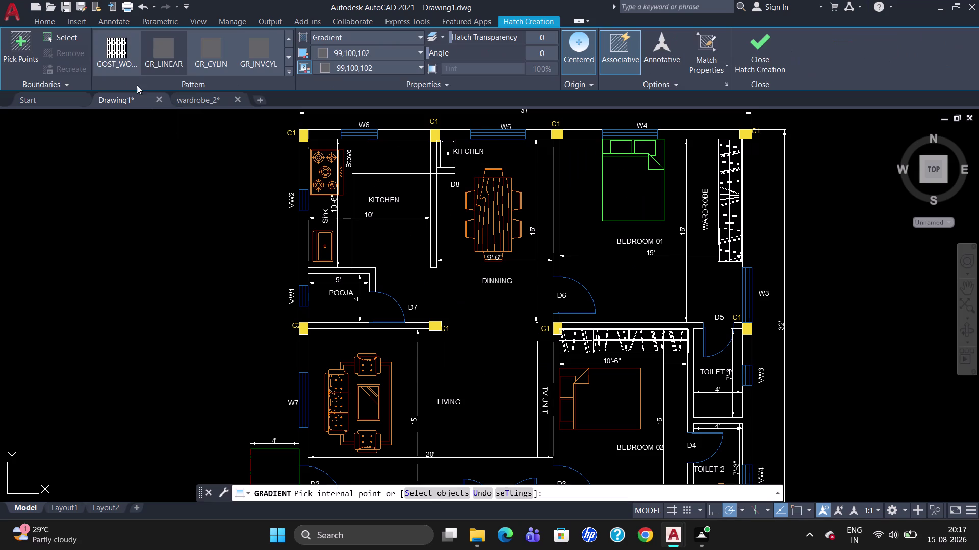
click(330, 134)
click(308, 163)
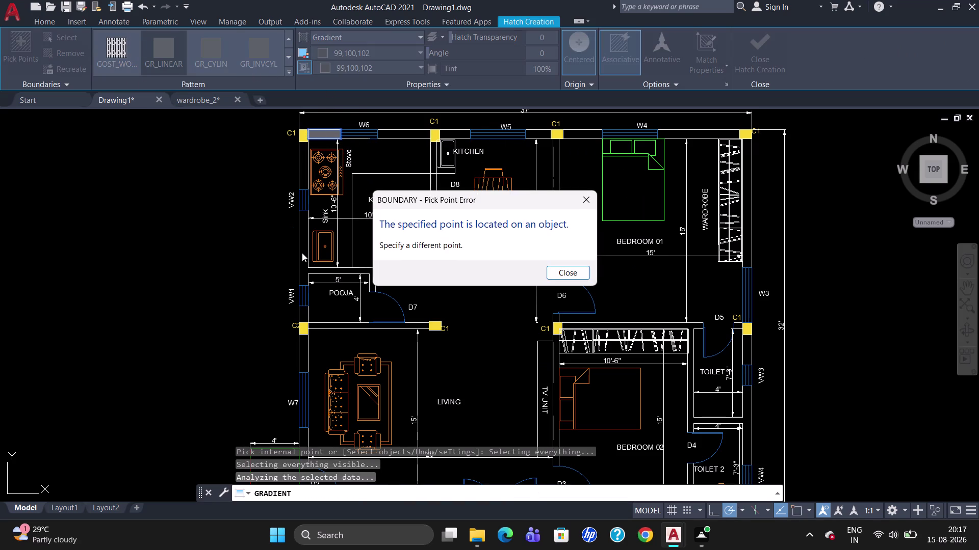
click(562, 278)
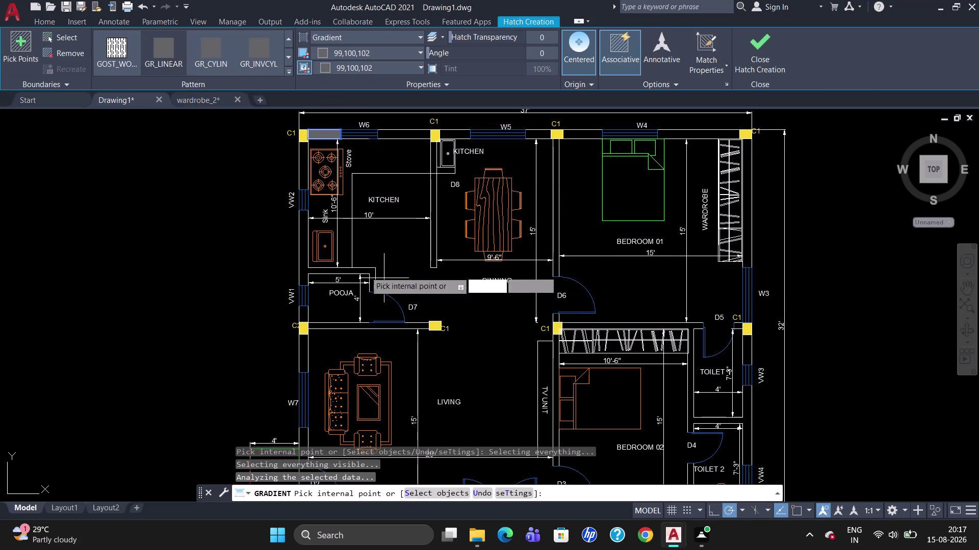
Pick top walls beside W6, W5, W4 and the kitchen, dismissing another error.
scroll(up, 3)
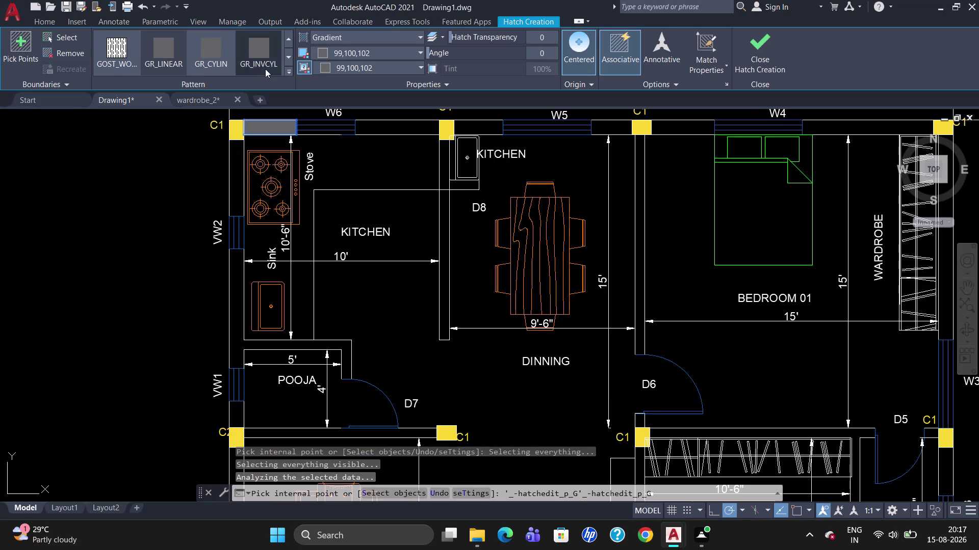
click(238, 171)
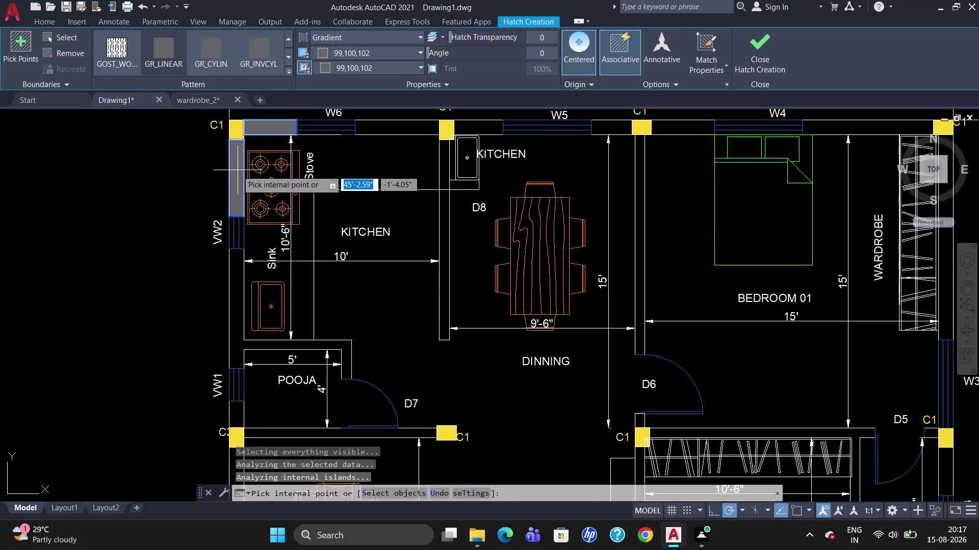
click(232, 286)
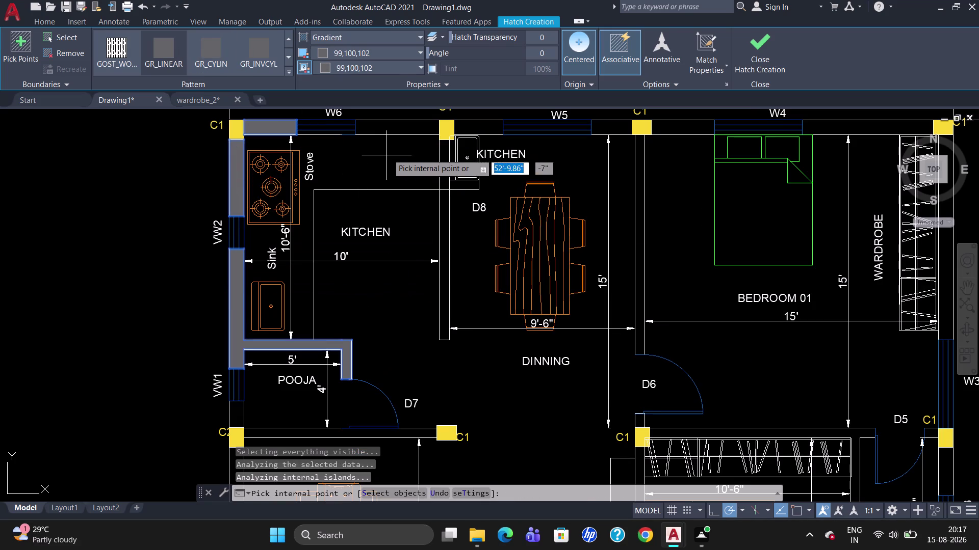
click(392, 129)
click(475, 132)
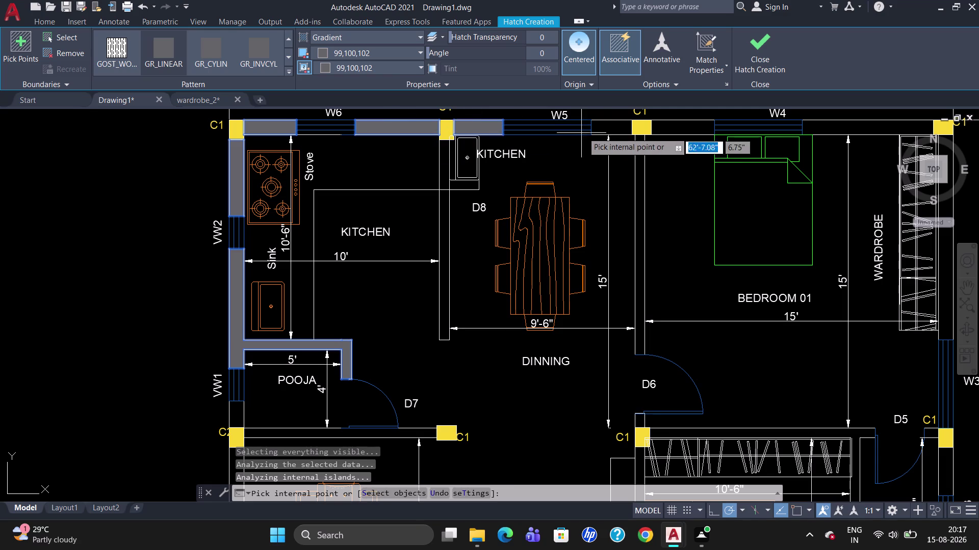
click(612, 128)
click(683, 126)
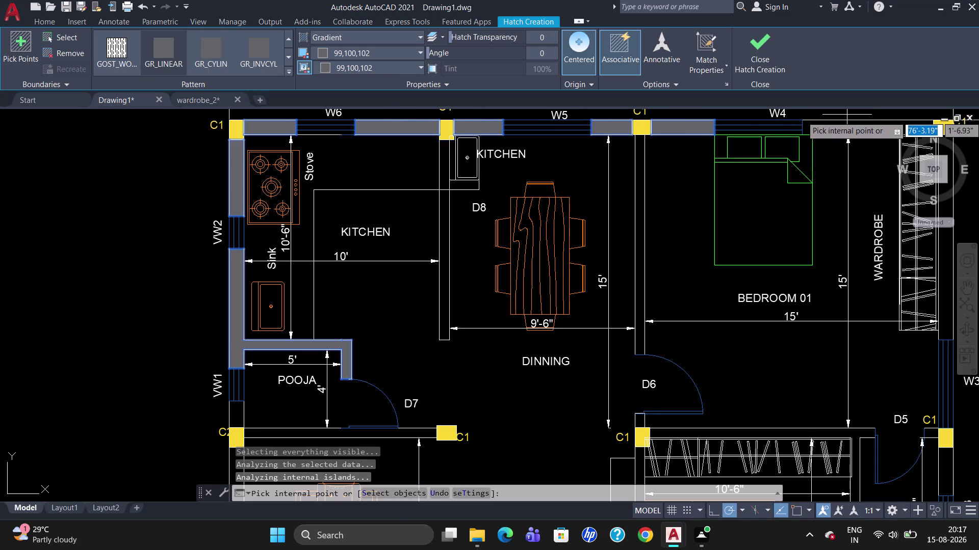
click(849, 120)
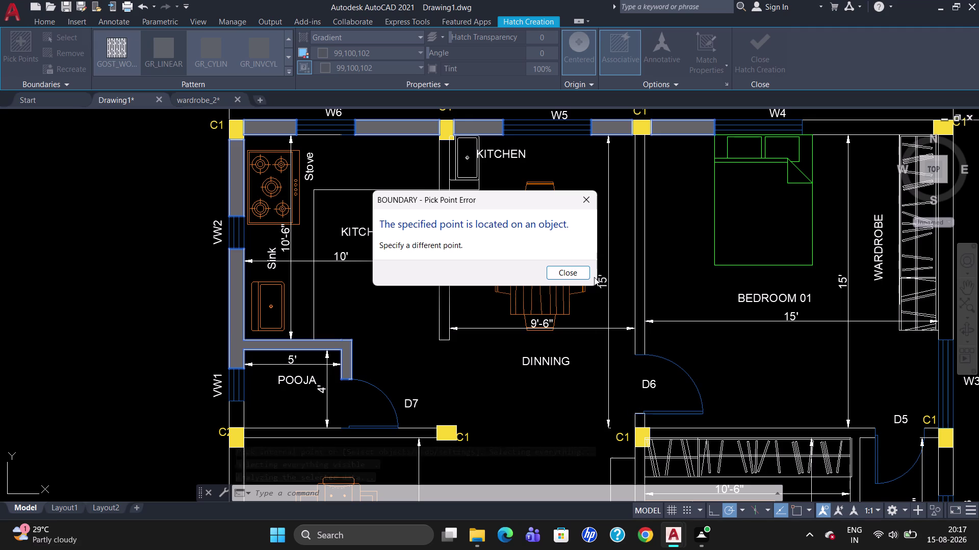
click(577, 272)
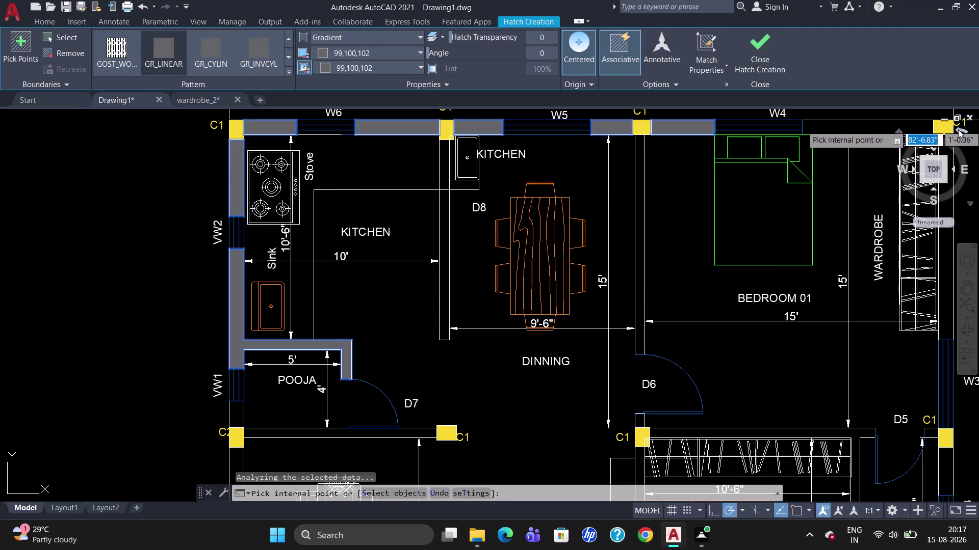
Pick the top-right corner wall and the walls near the wardrobe and Toilets 1 and 2.
click(874, 130)
scroll(down, 3)
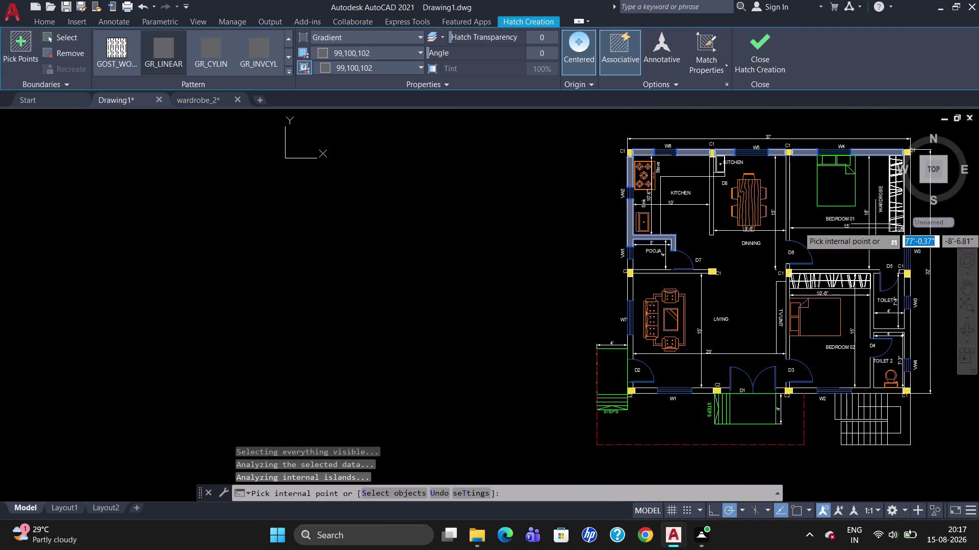
scroll(up, 3)
scroll(down, 3)
scroll(up, 3)
scroll(down, 3)
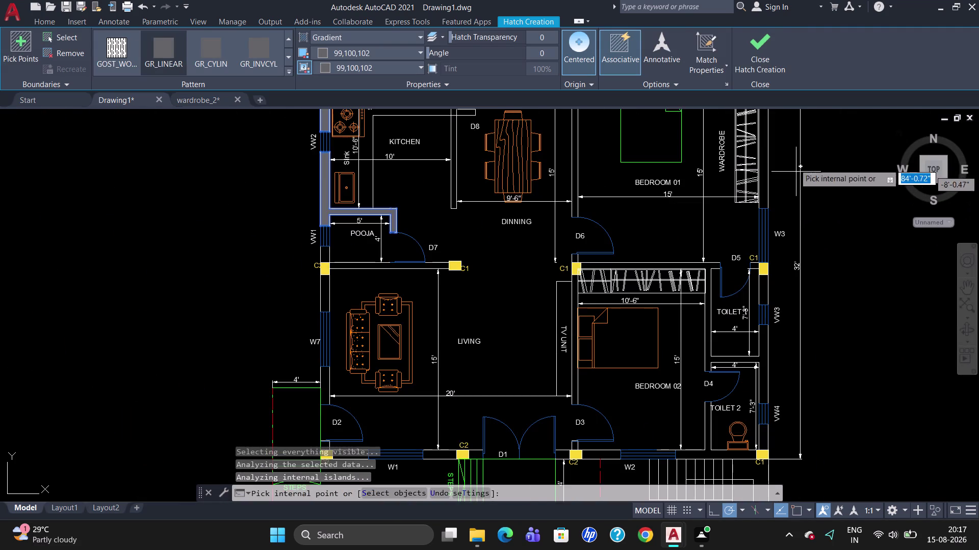
scroll(down, 3)
scroll(up, 3)
scroll(up, 3)
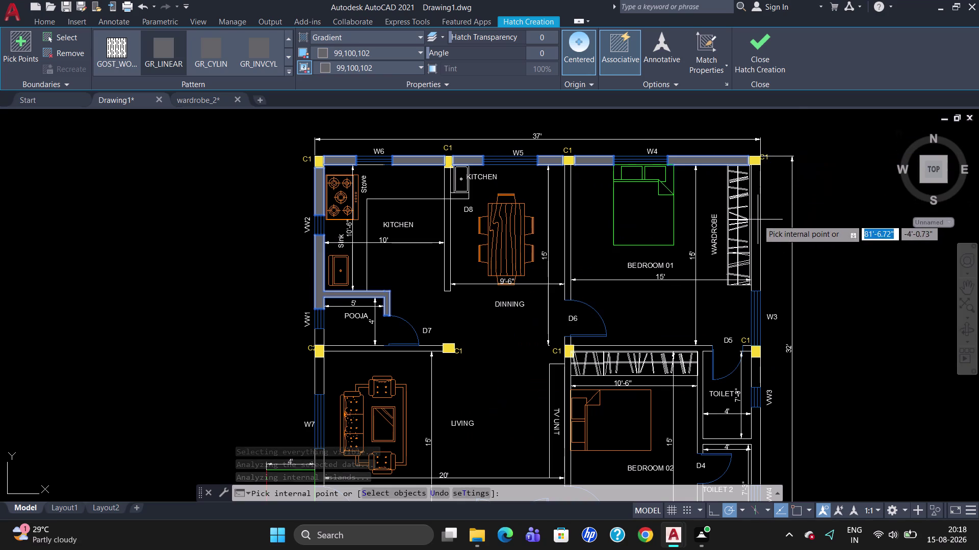
click(757, 220)
scroll(down, 3)
scroll(up, 3)
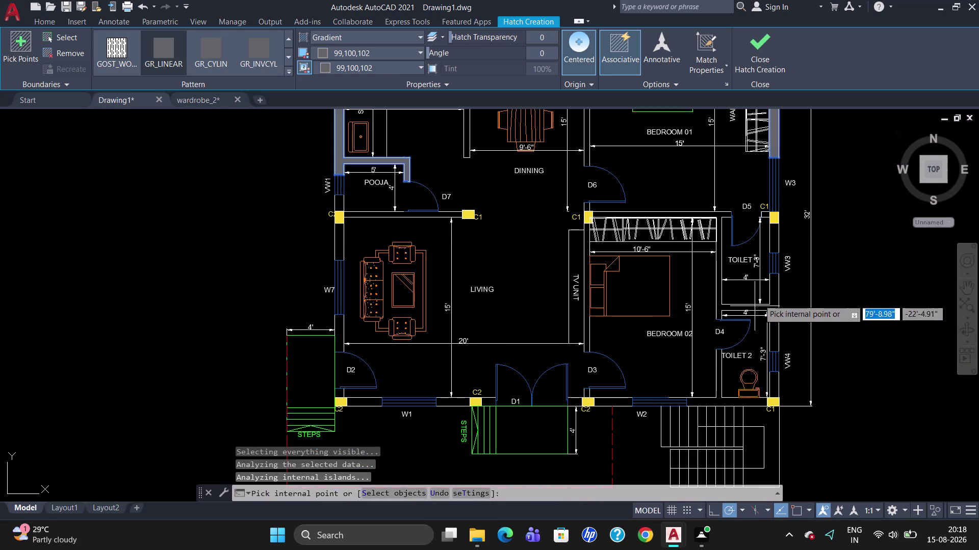
click(773, 237)
click(774, 306)
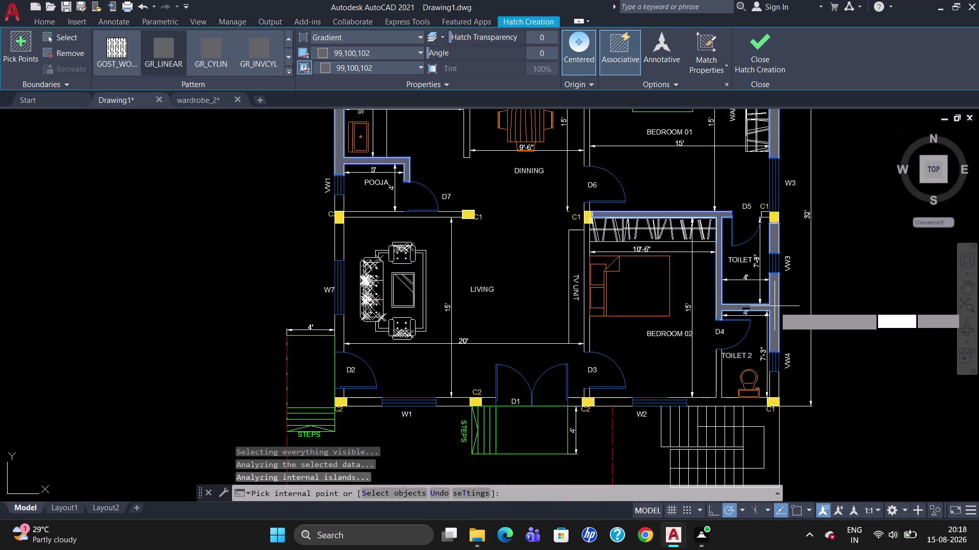
click(774, 379)
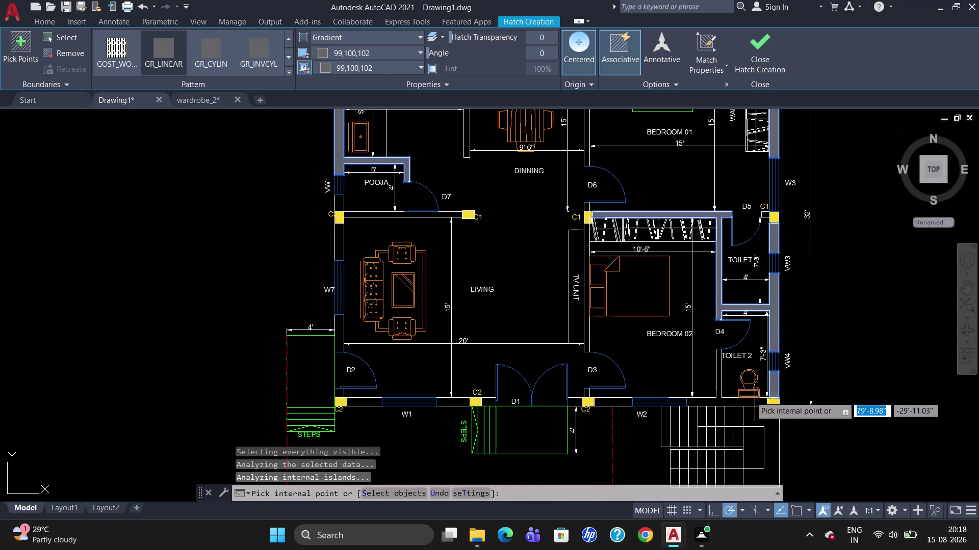
Pick walls near W2, Toilet 2 and D6, ending at the boundary error.
click(718, 390)
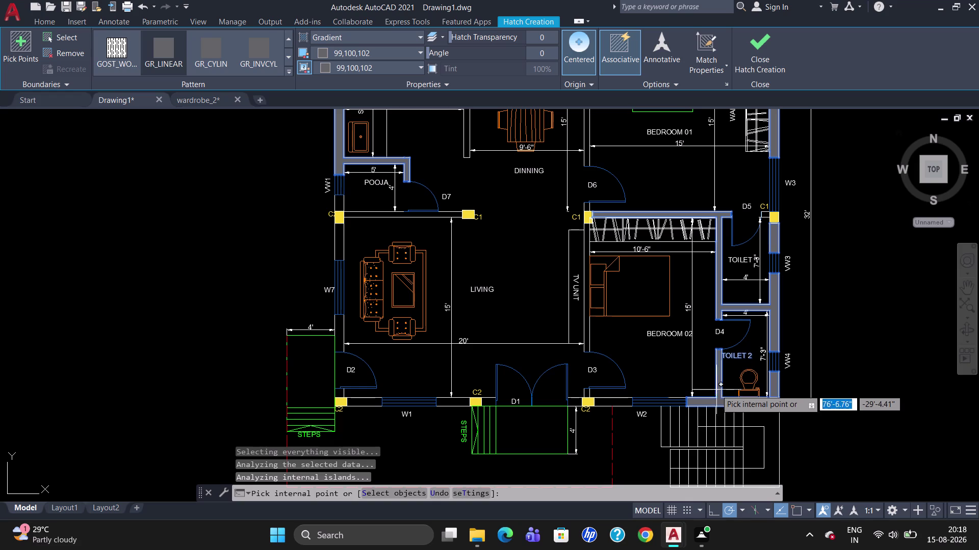
click(586, 257)
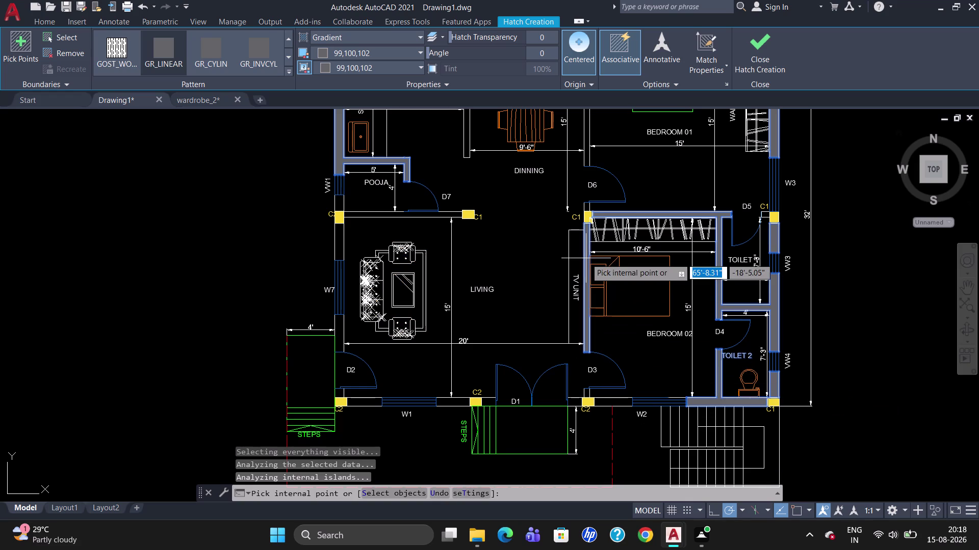
click(585, 209)
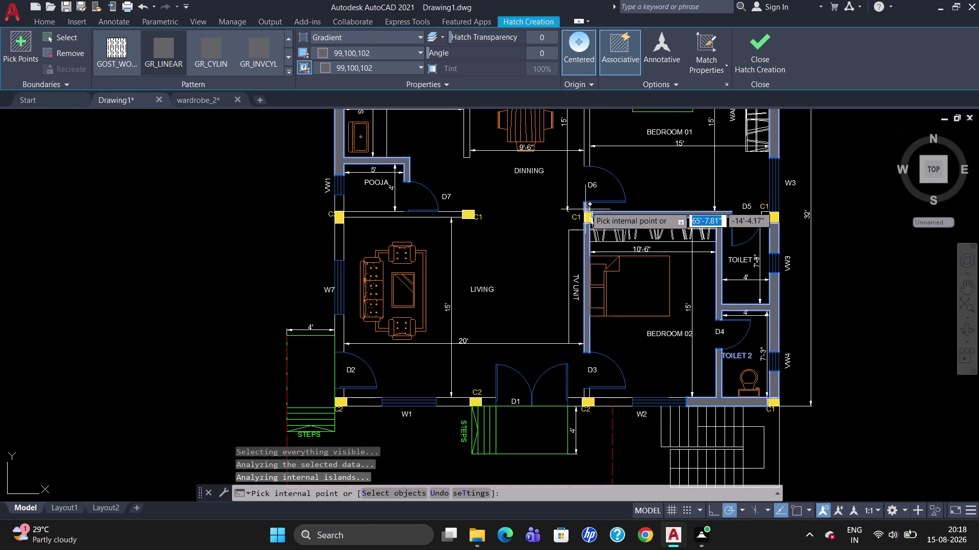
click(586, 148)
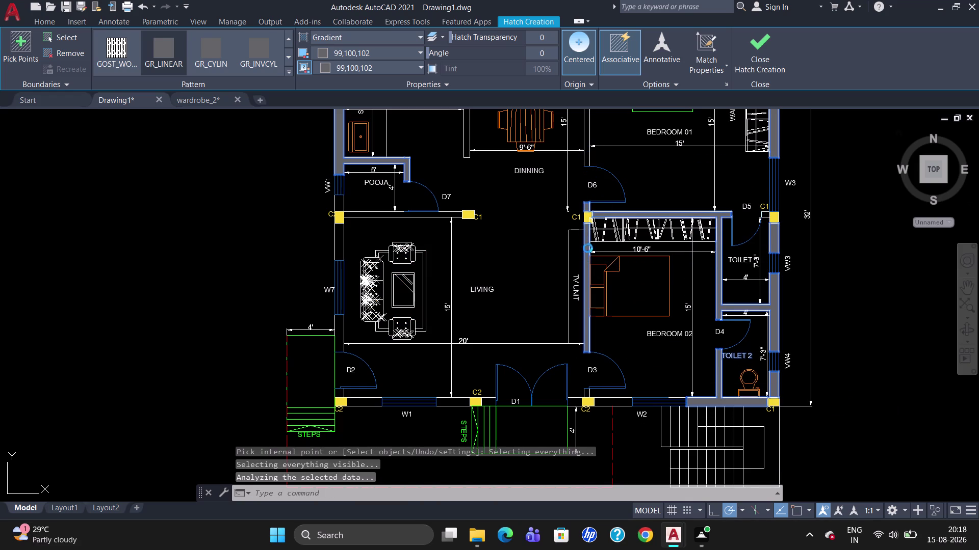
double_click(609, 401)
key(Escape)
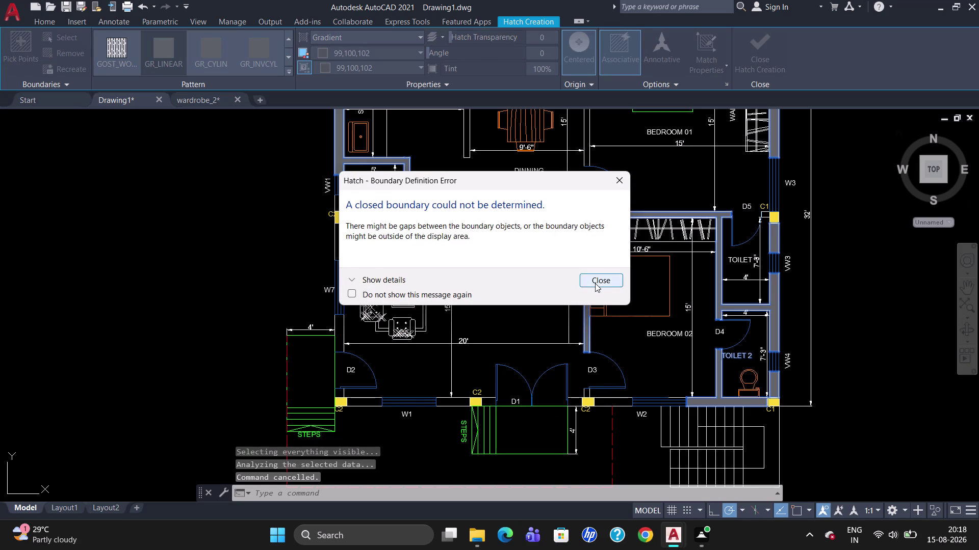
Dismiss the boundary error and pick the front walls between D1, D3 and W1.
click(595, 284)
scroll(down, 3)
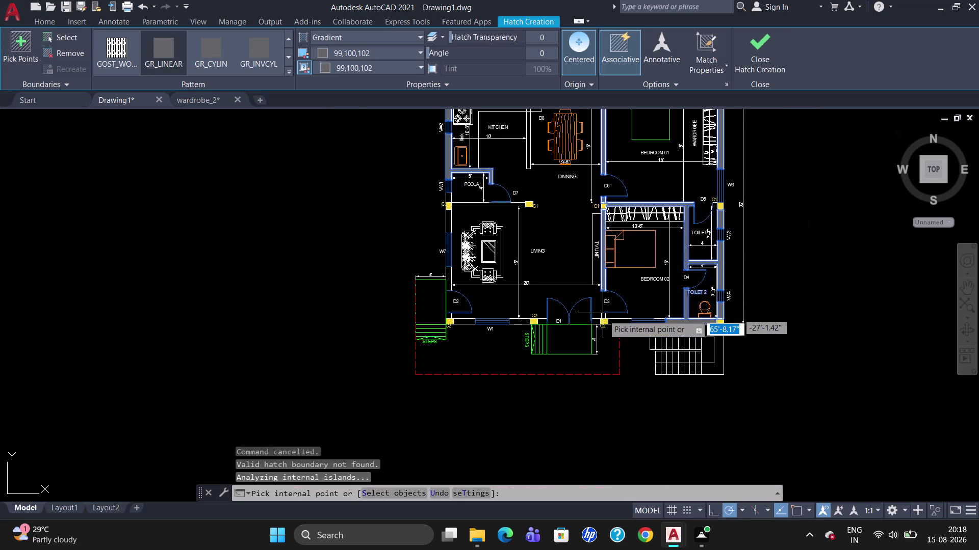
scroll(up, 3)
click(623, 320)
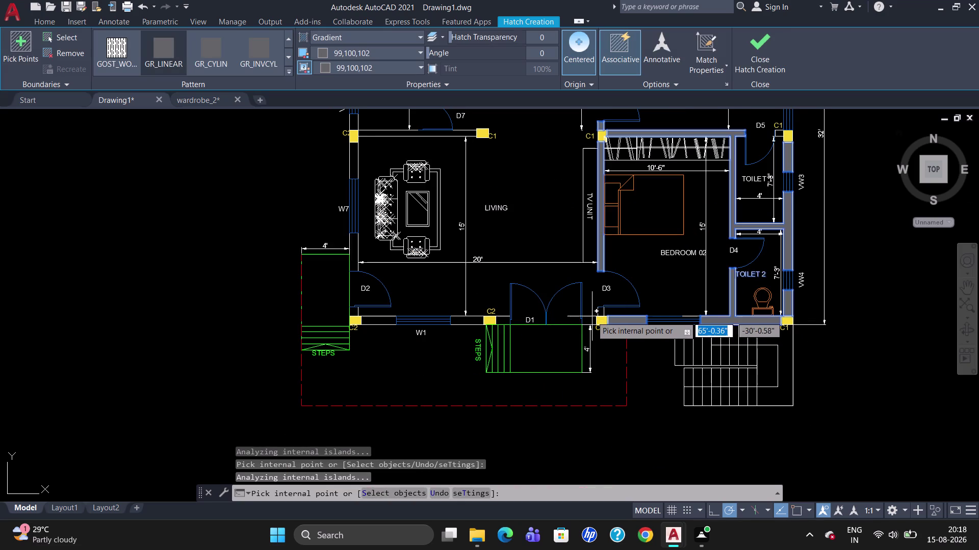
click(591, 320)
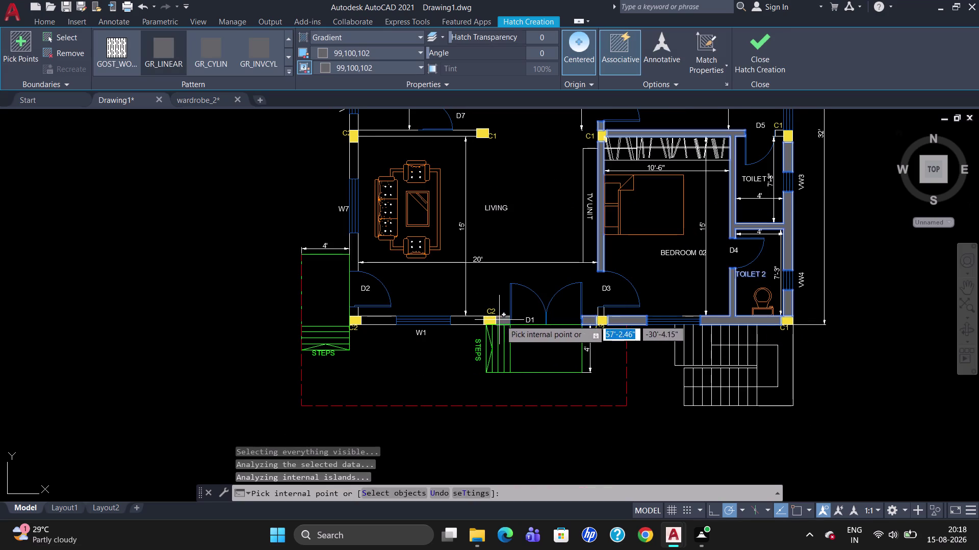
click(503, 322)
click(471, 320)
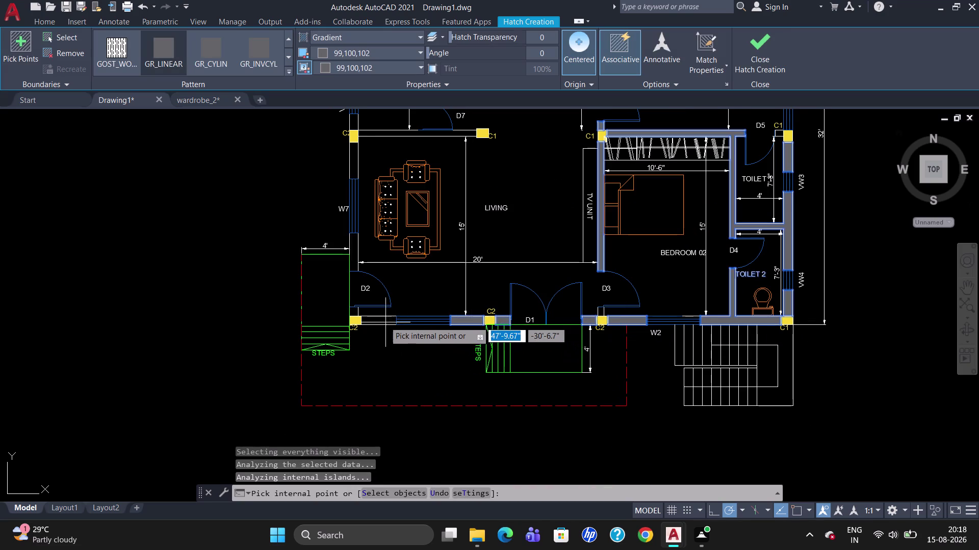
click(381, 320)
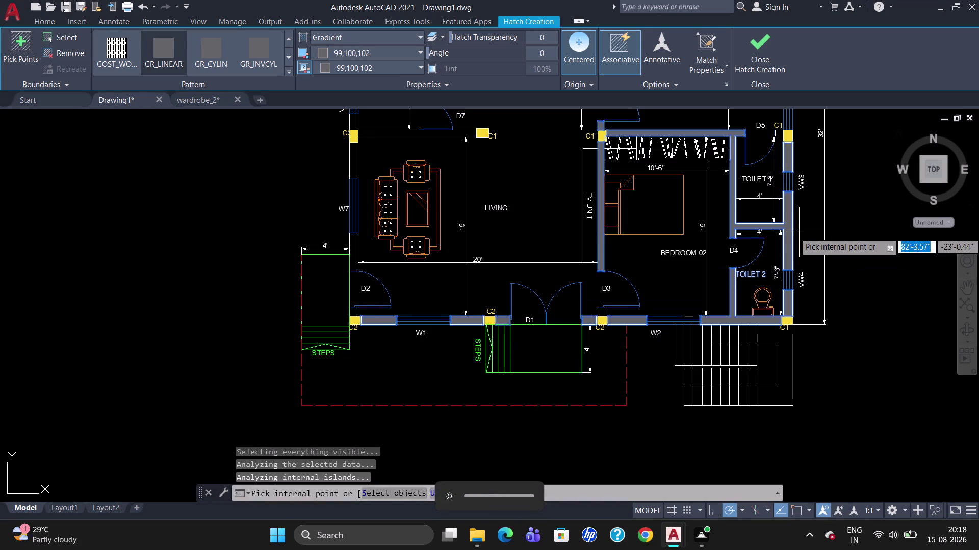
Pick wall segments near the dining area and kitchen, then end the fill.
scroll(down, 3)
scroll(up, 3)
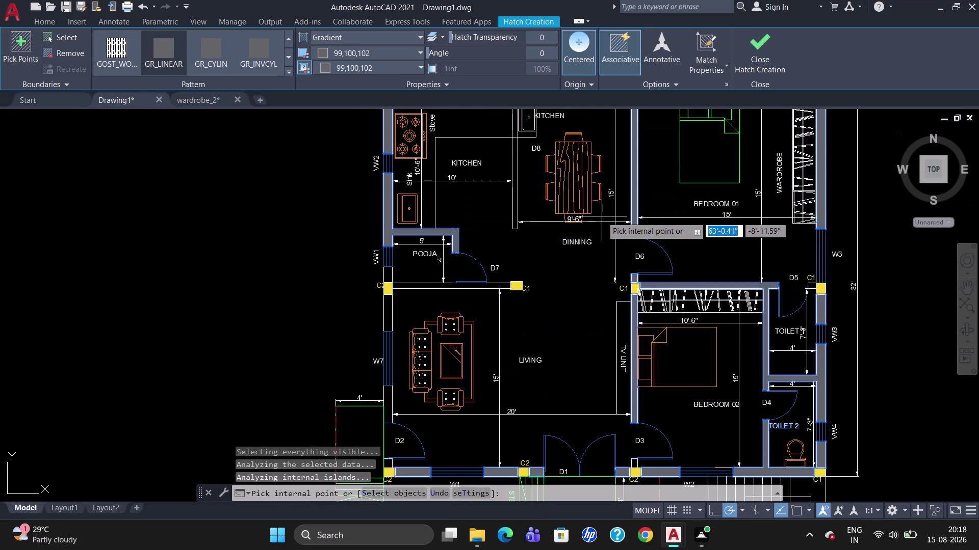
click(515, 200)
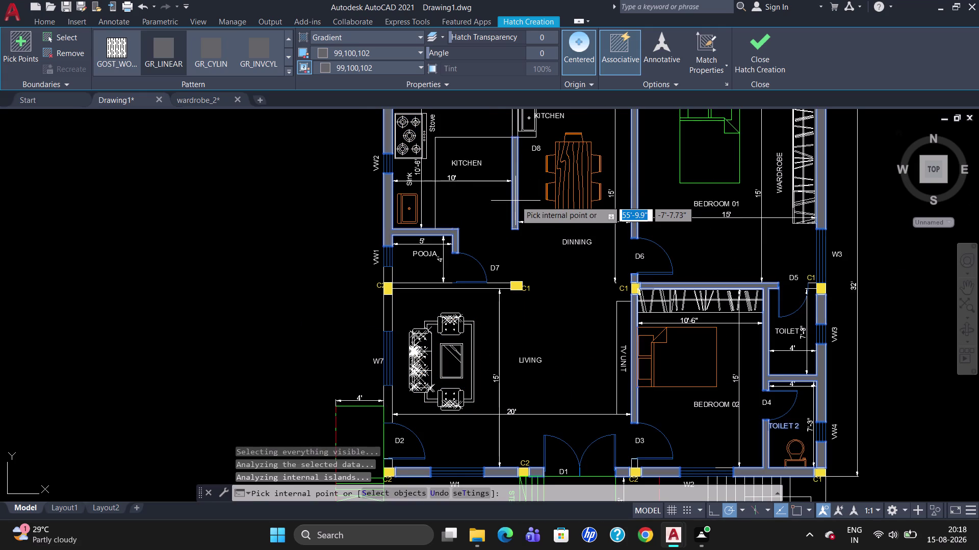
scroll(down, 3)
scroll(up, 3)
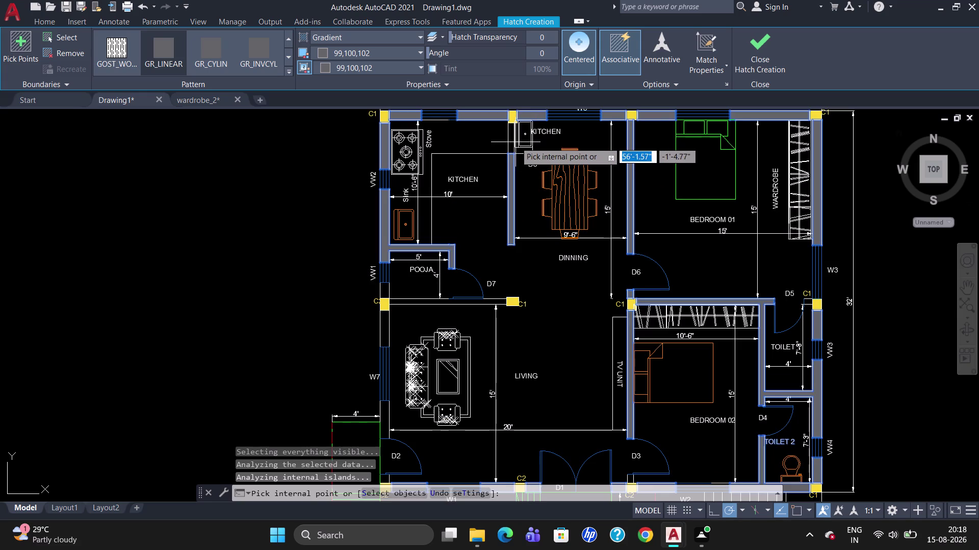
click(512, 142)
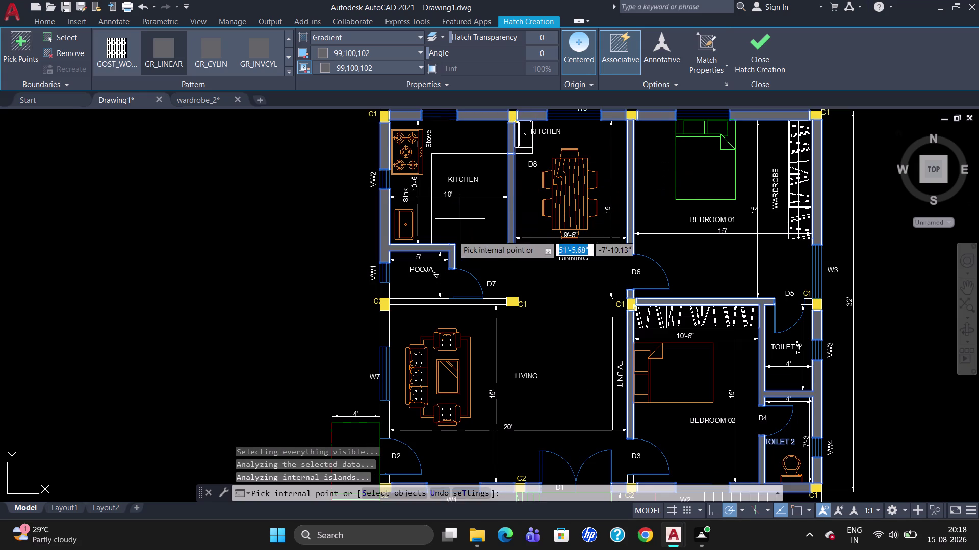
click(426, 303)
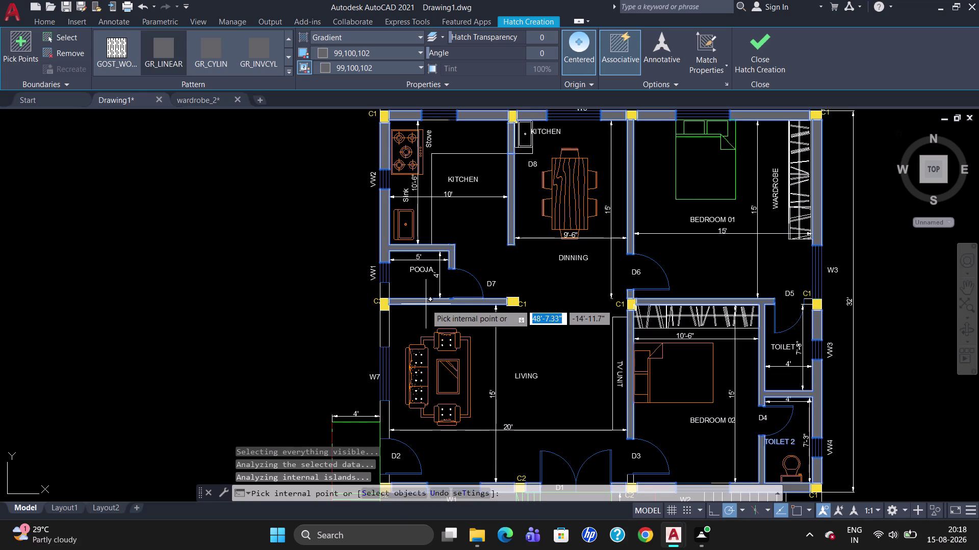
key(Escape)
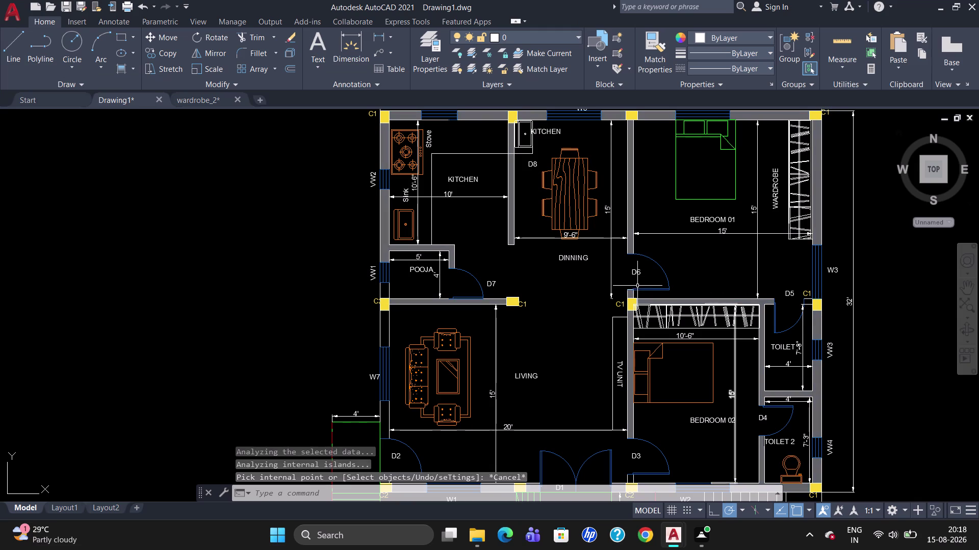
scroll(down, 3)
scroll(up, 3)
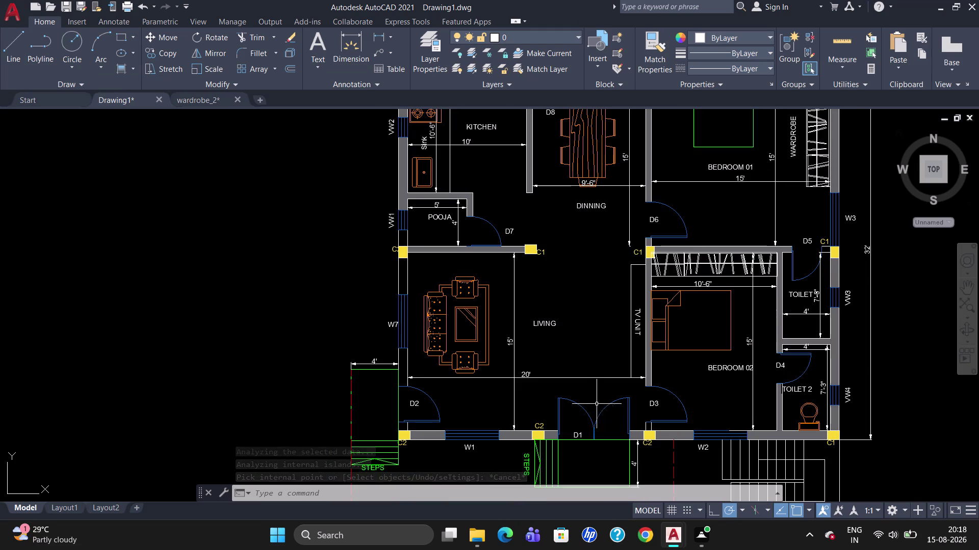
scroll(down, 3)
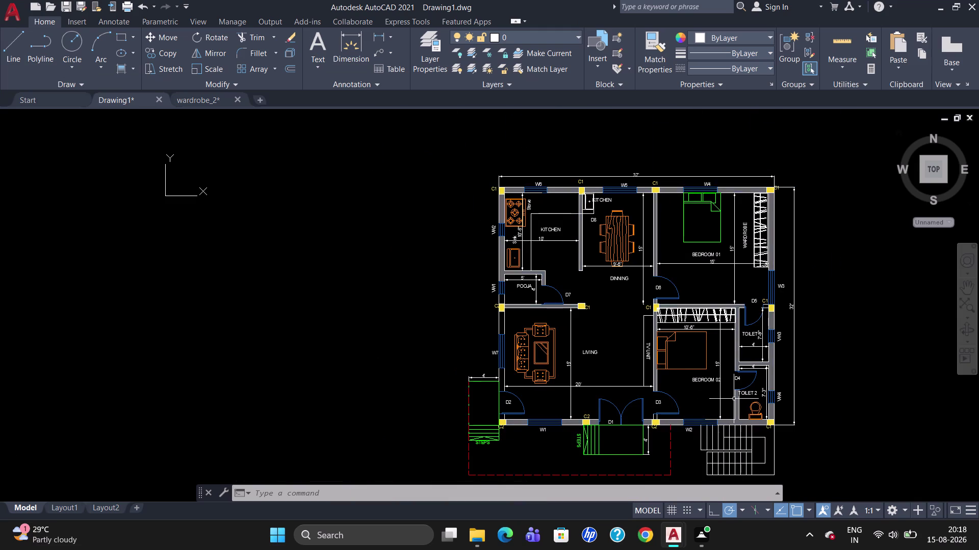
scroll(up, 3)
scroll(down, 3)
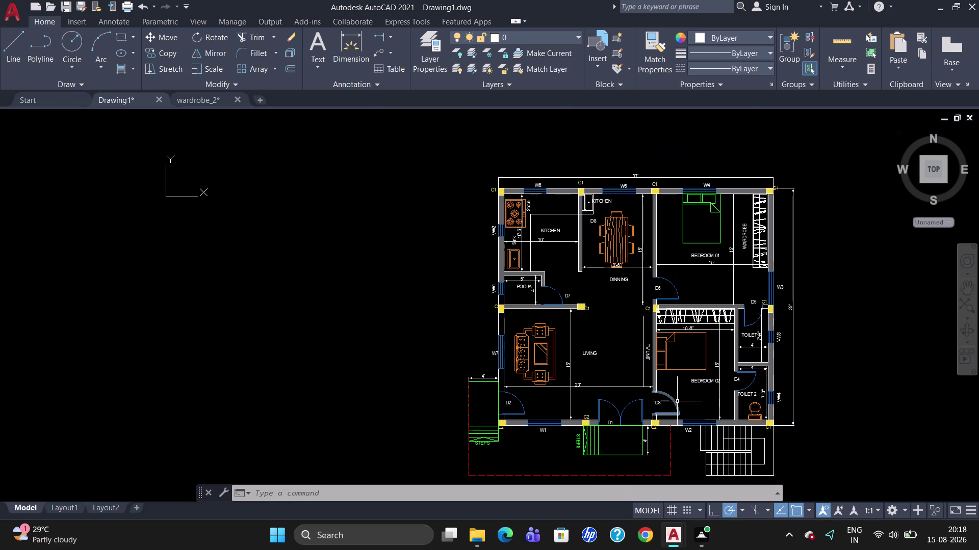
click(678, 401)
key(Escape)
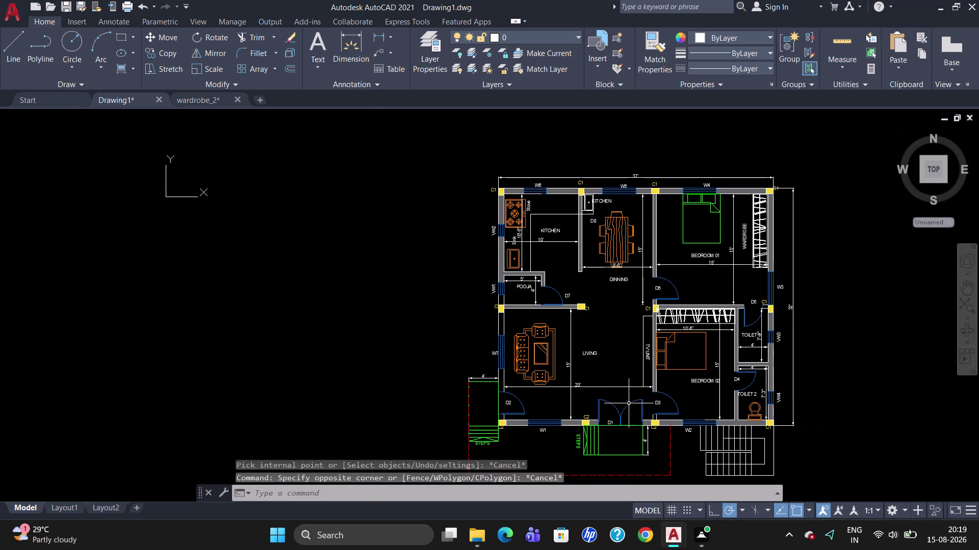
Select both leaves of double door D1, plus doors D2, D7, D6, D5 and D4.
click(630, 404)
click(599, 401)
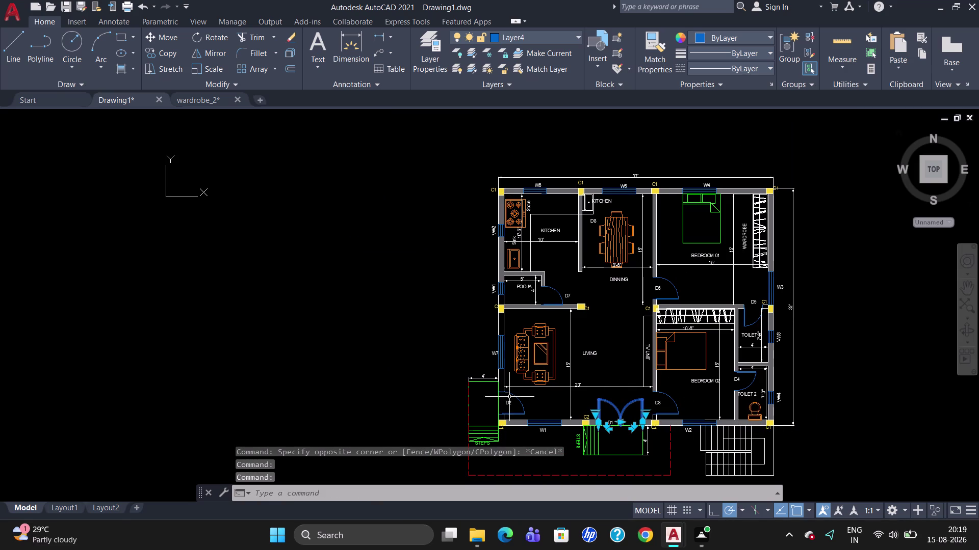
click(513, 394)
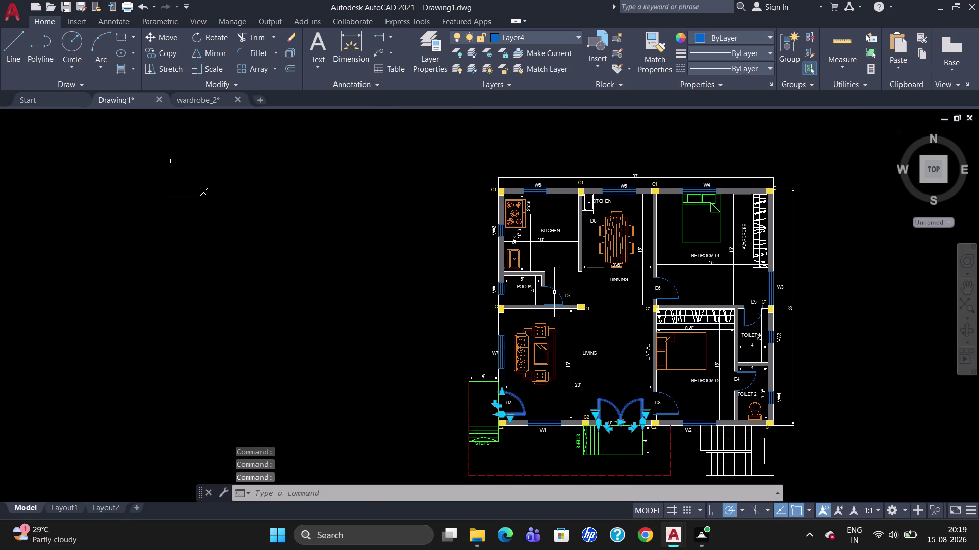
click(555, 292)
click(673, 284)
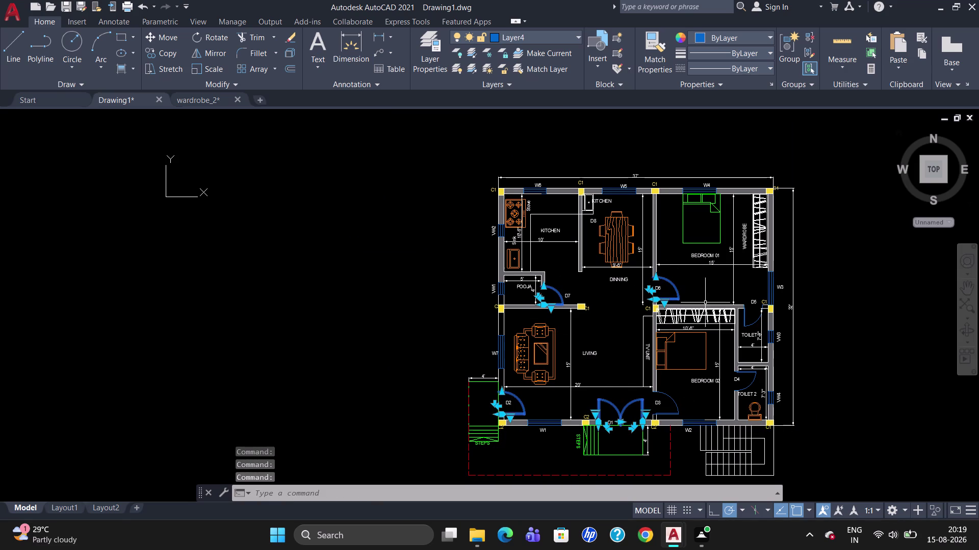
click(744, 322)
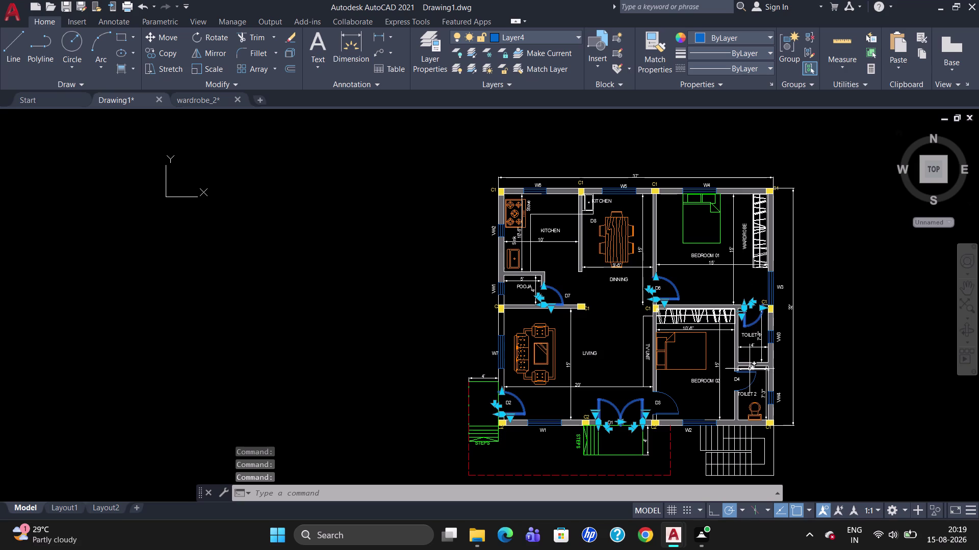
click(750, 372)
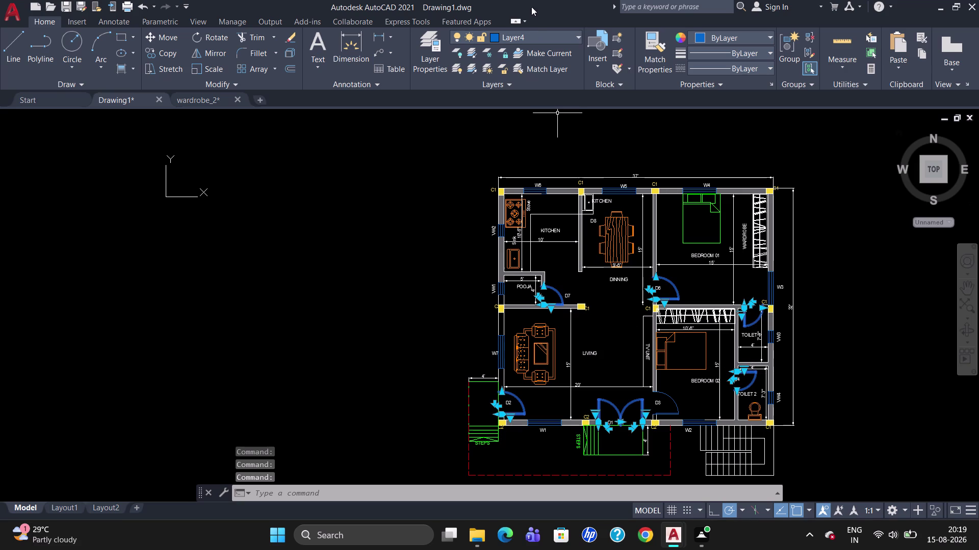
Put the selected doors on red Layer2 and clear the selection.
click(540, 36)
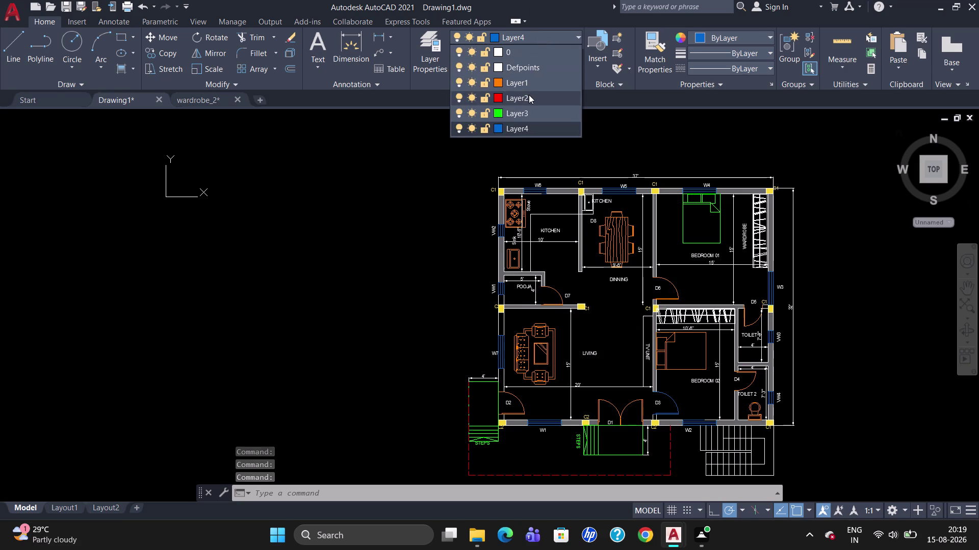
click(530, 96)
key(Escape)
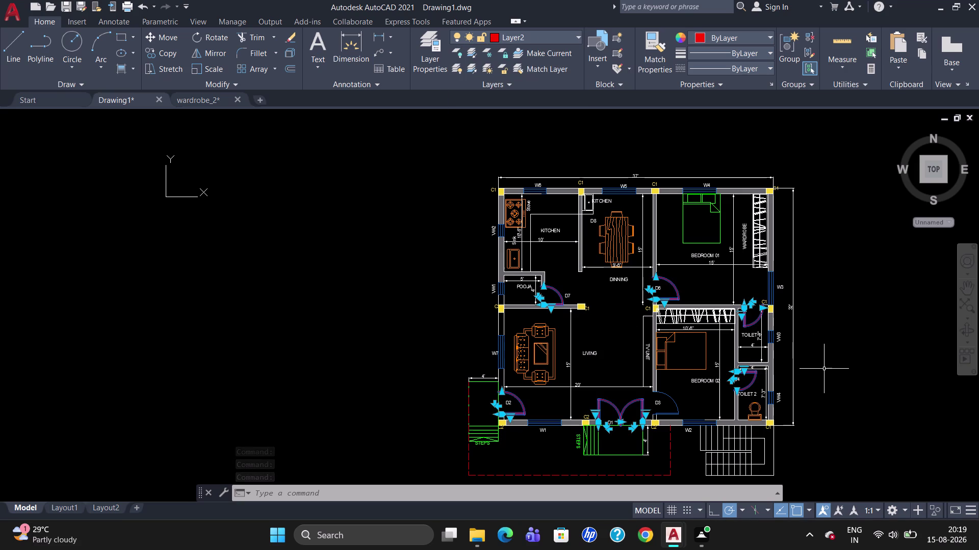
key(Escape)
scroll(down, 3)
scroll(up, 3)
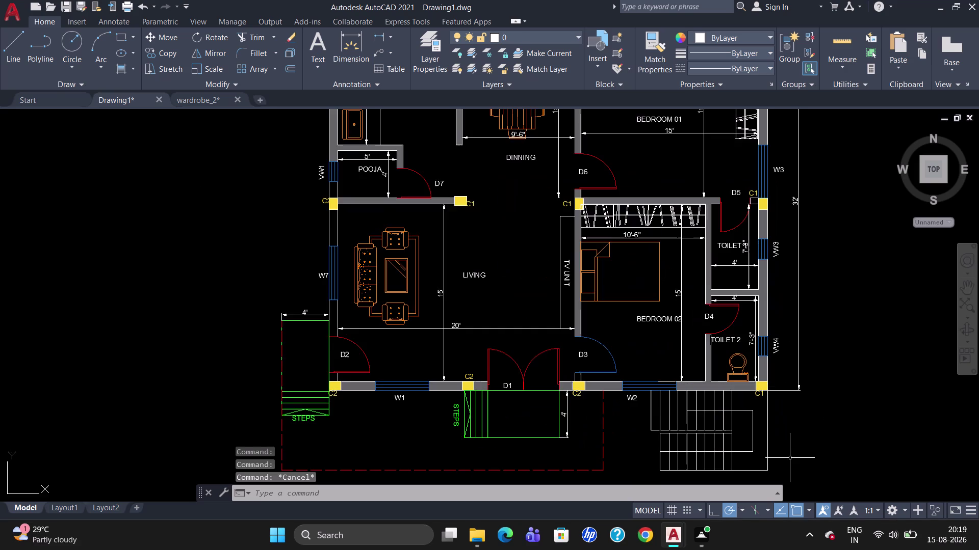
scroll(down, 3)
scroll(up, 3)
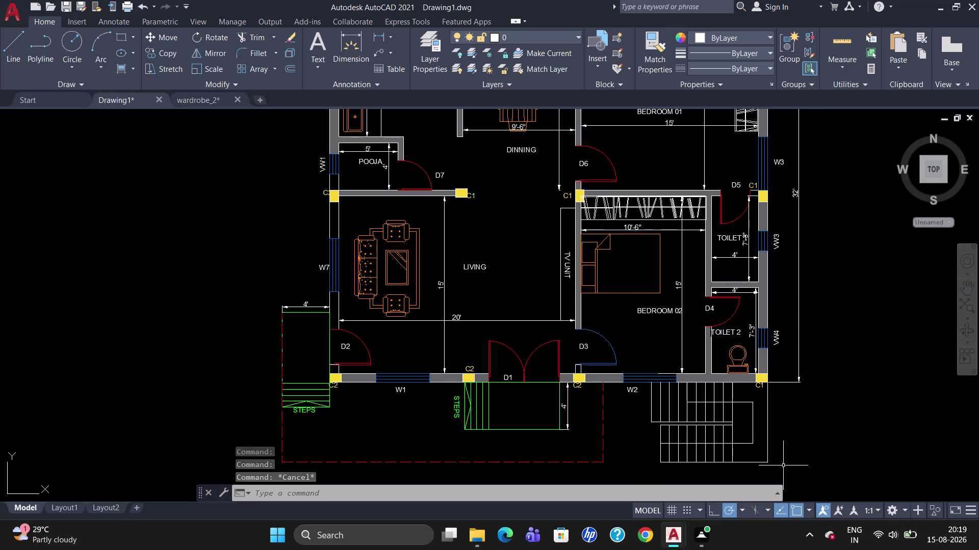
scroll(down, 3)
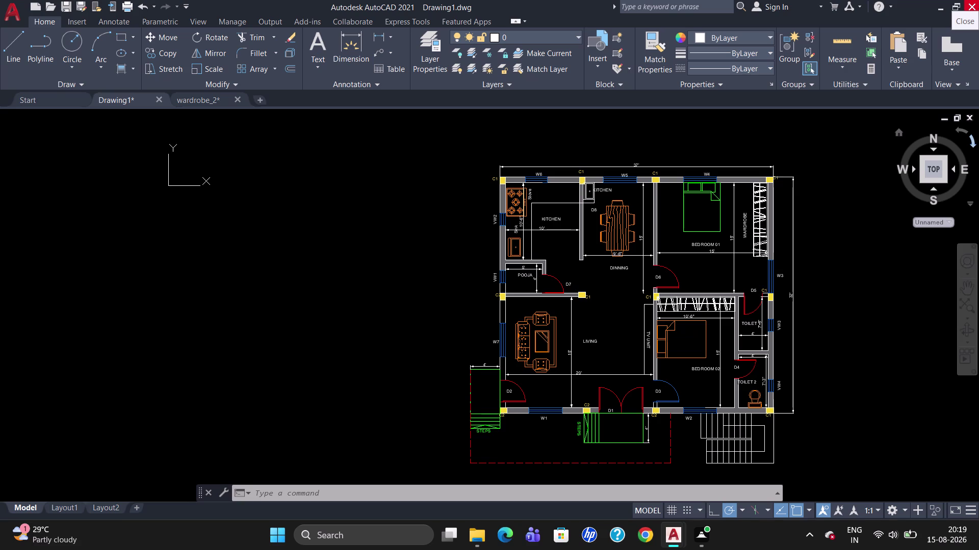
Move the BEDROOM 01 bed from green Layer3 onto orange Layer1.
click(700, 190)
click(557, 35)
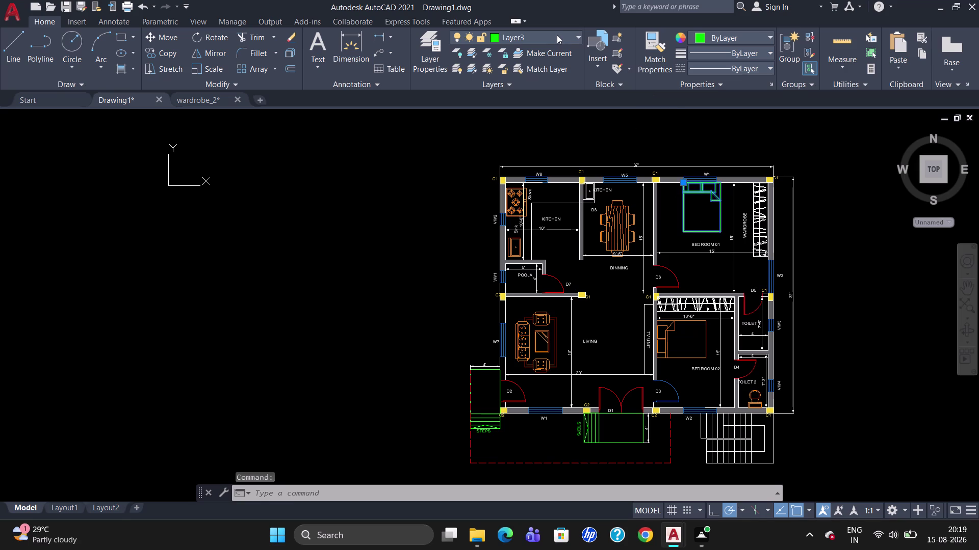
click(539, 87)
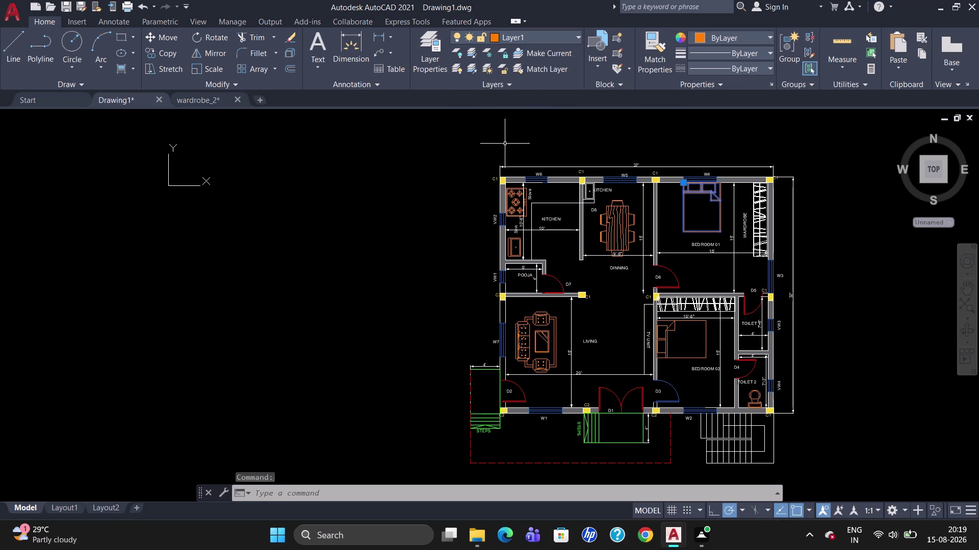
key(Escape)
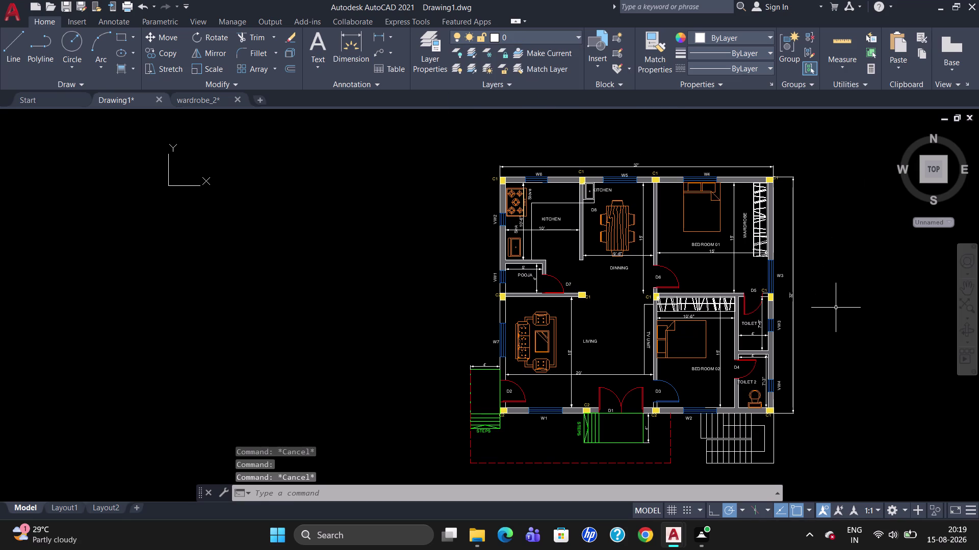